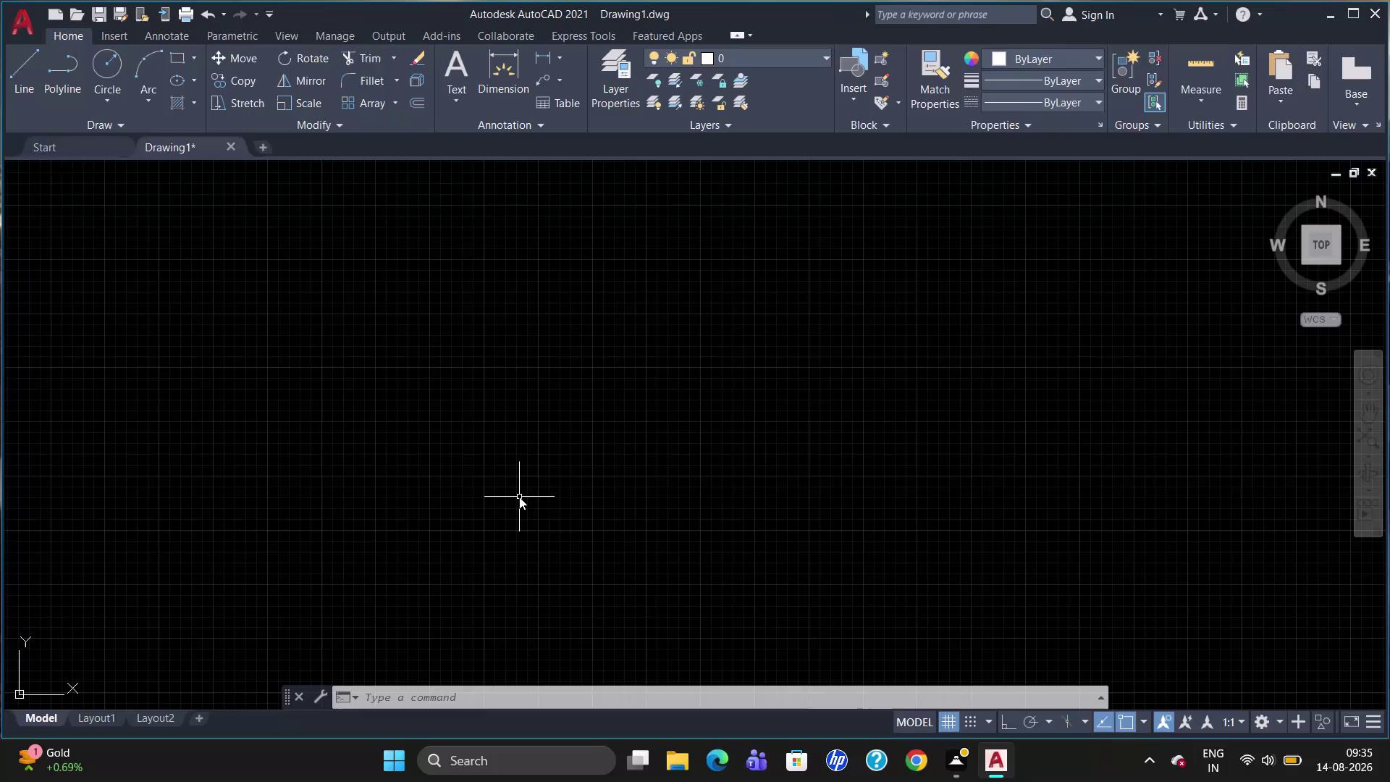
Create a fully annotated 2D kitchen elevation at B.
Modify ISO-25 to extend extension lines 0.5 beyond dimension lines and offset them 0.5.
key(Return)
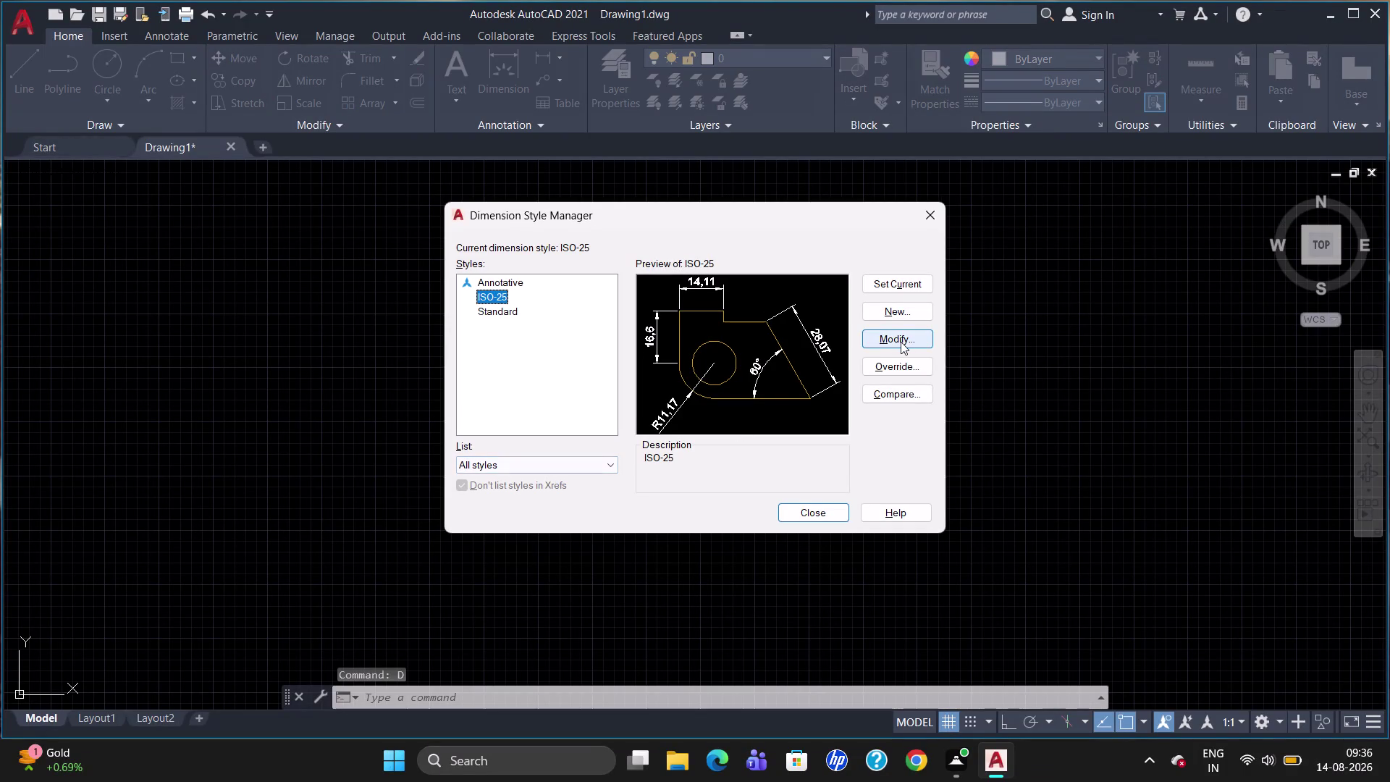
click(900, 341)
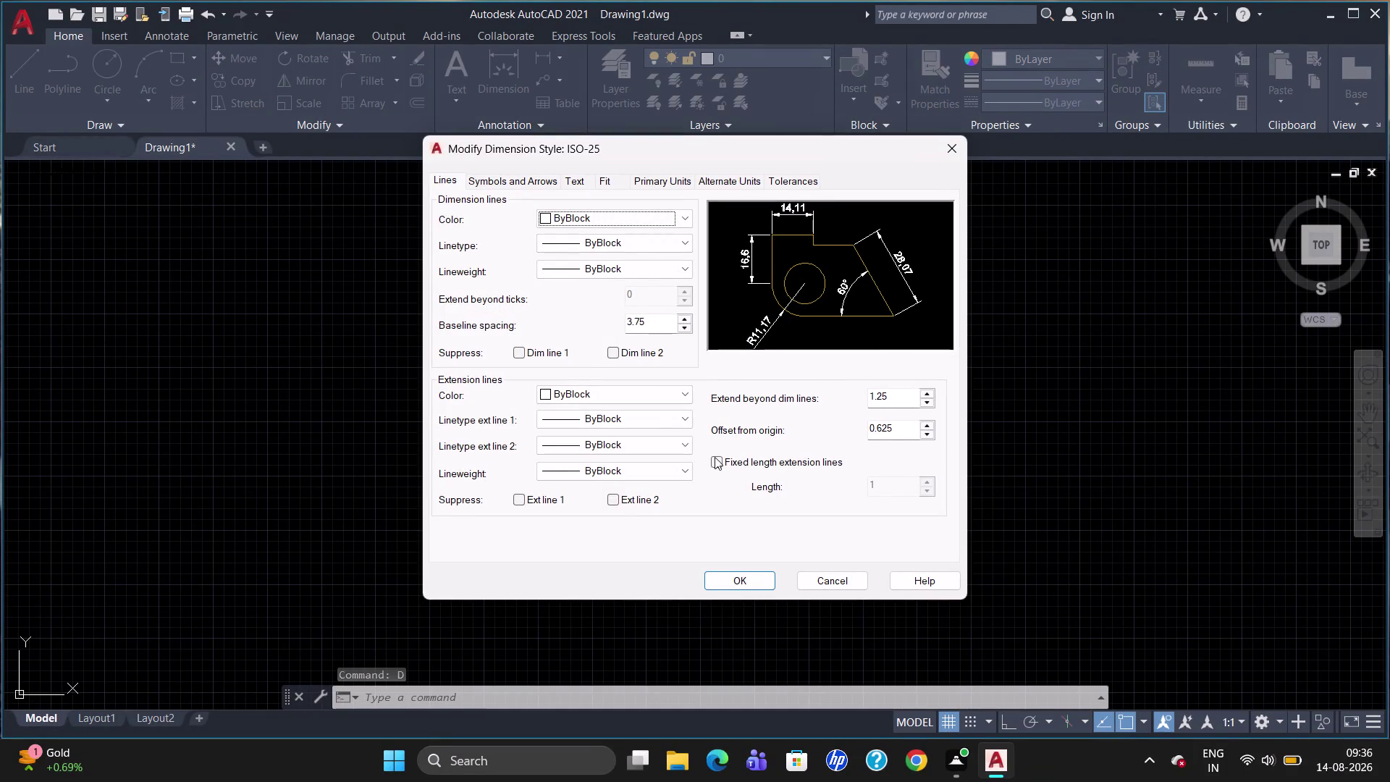
click(896, 393)
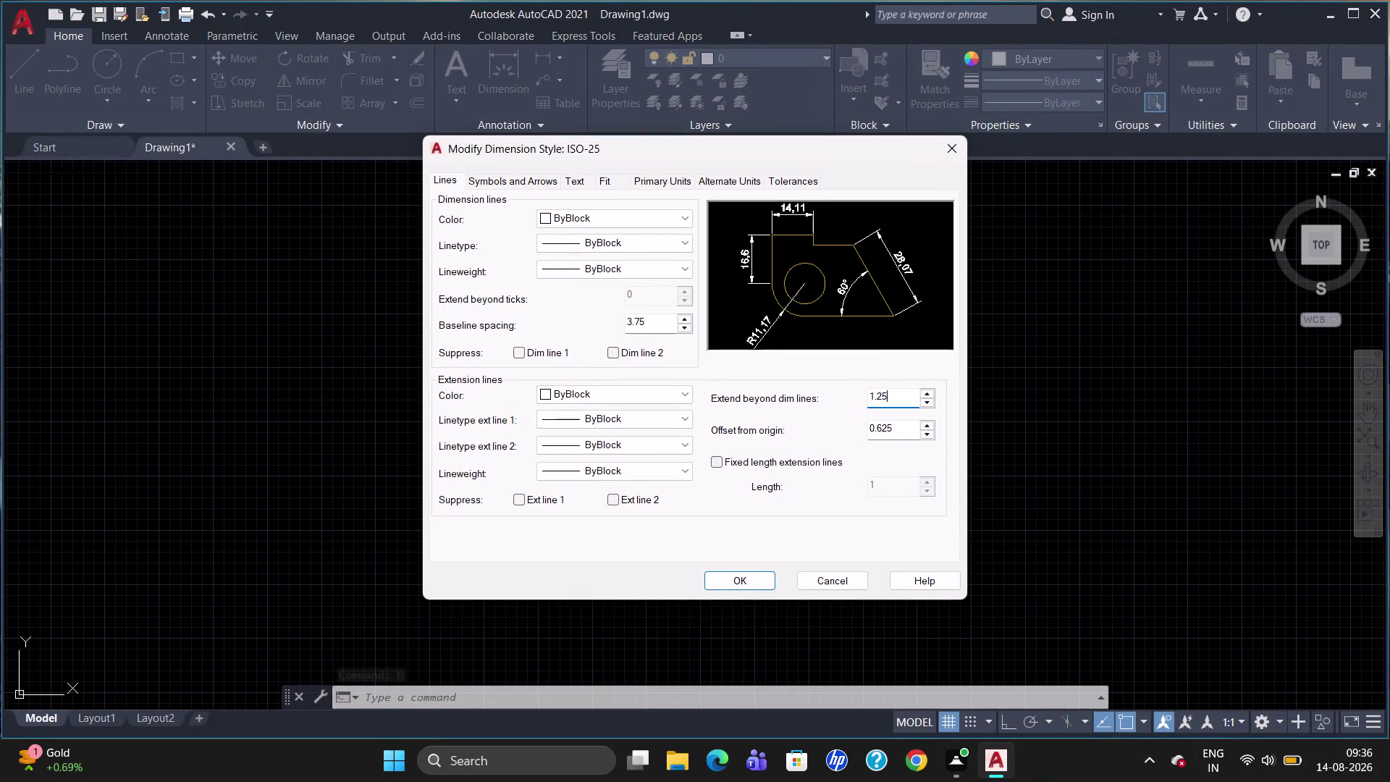
key(BackSpace)
key(BackSpace)
key(BackSpace)
text(0.)
text(5)
click(891, 430)
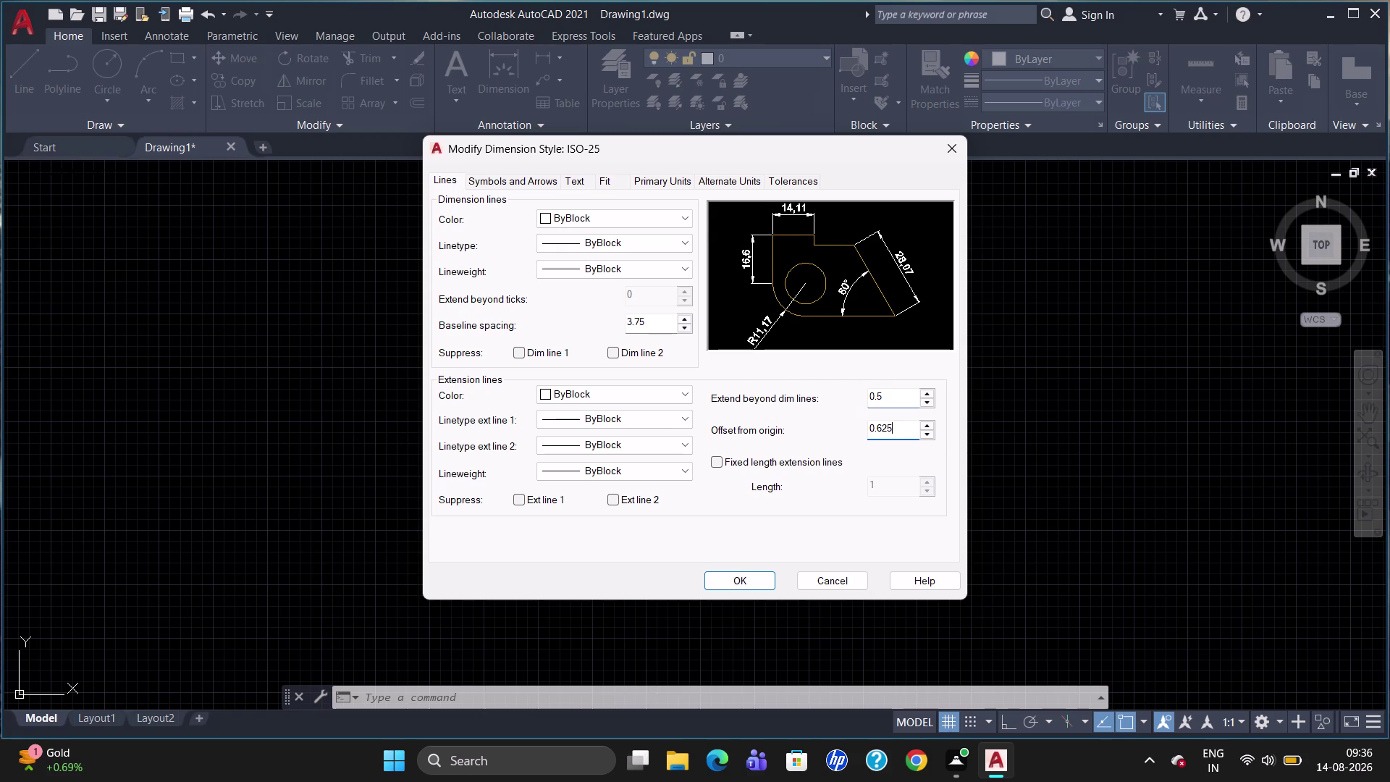
key(BackSpace)
key(BackSpace)
key(BackSpace)
text(0.)
text(5)
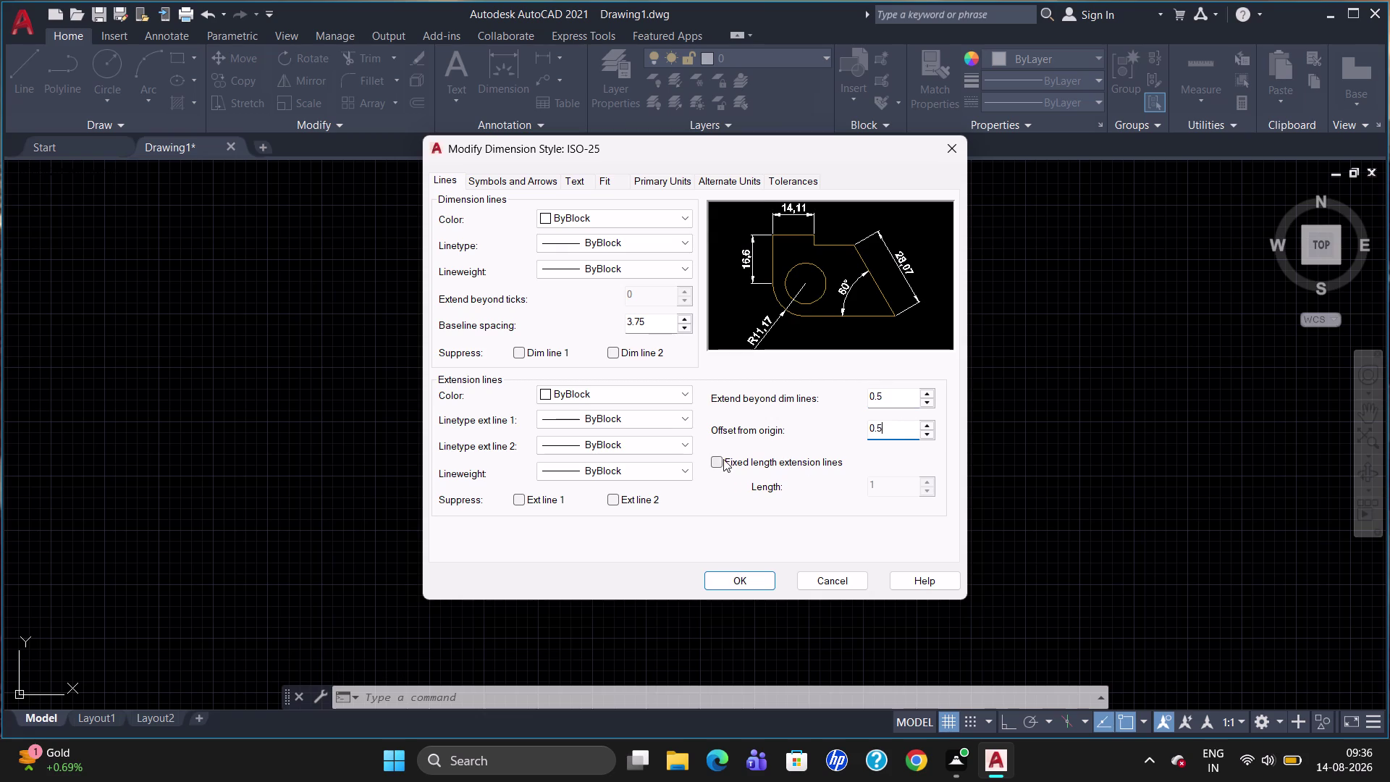
Set the ISO-25 arrow size to 40.
click(715, 464)
click(500, 190)
click(501, 176)
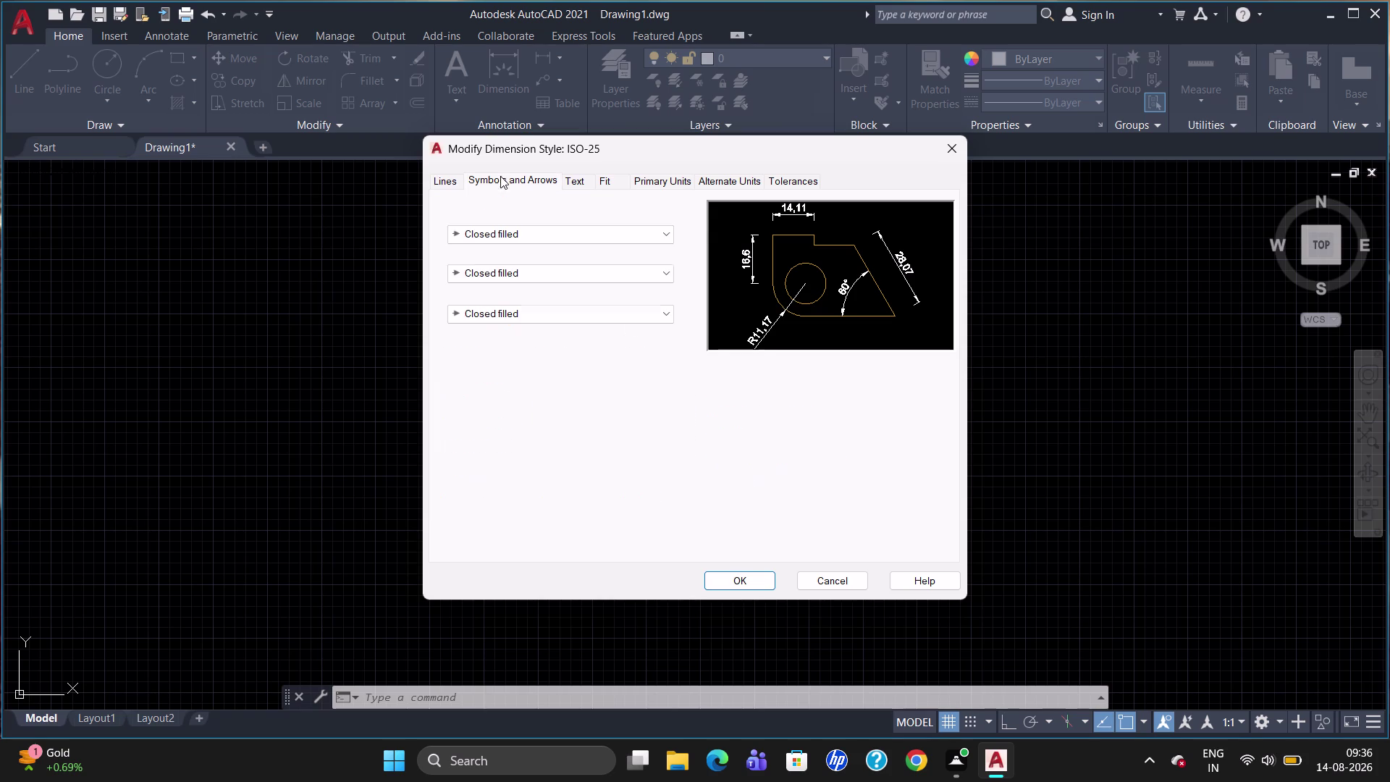
click(471, 360)
key(BackSpace)
key(BackSpace)
key(BackSpace)
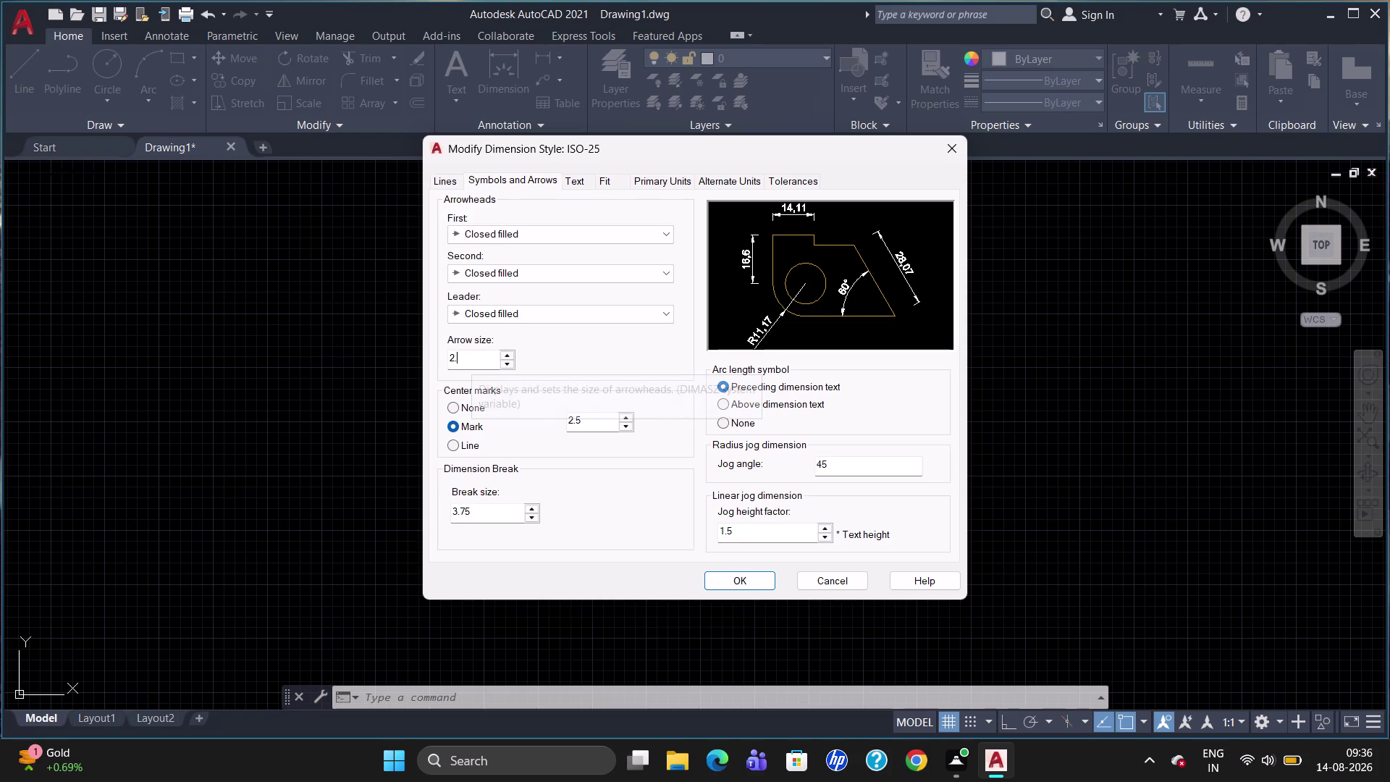
text(40)
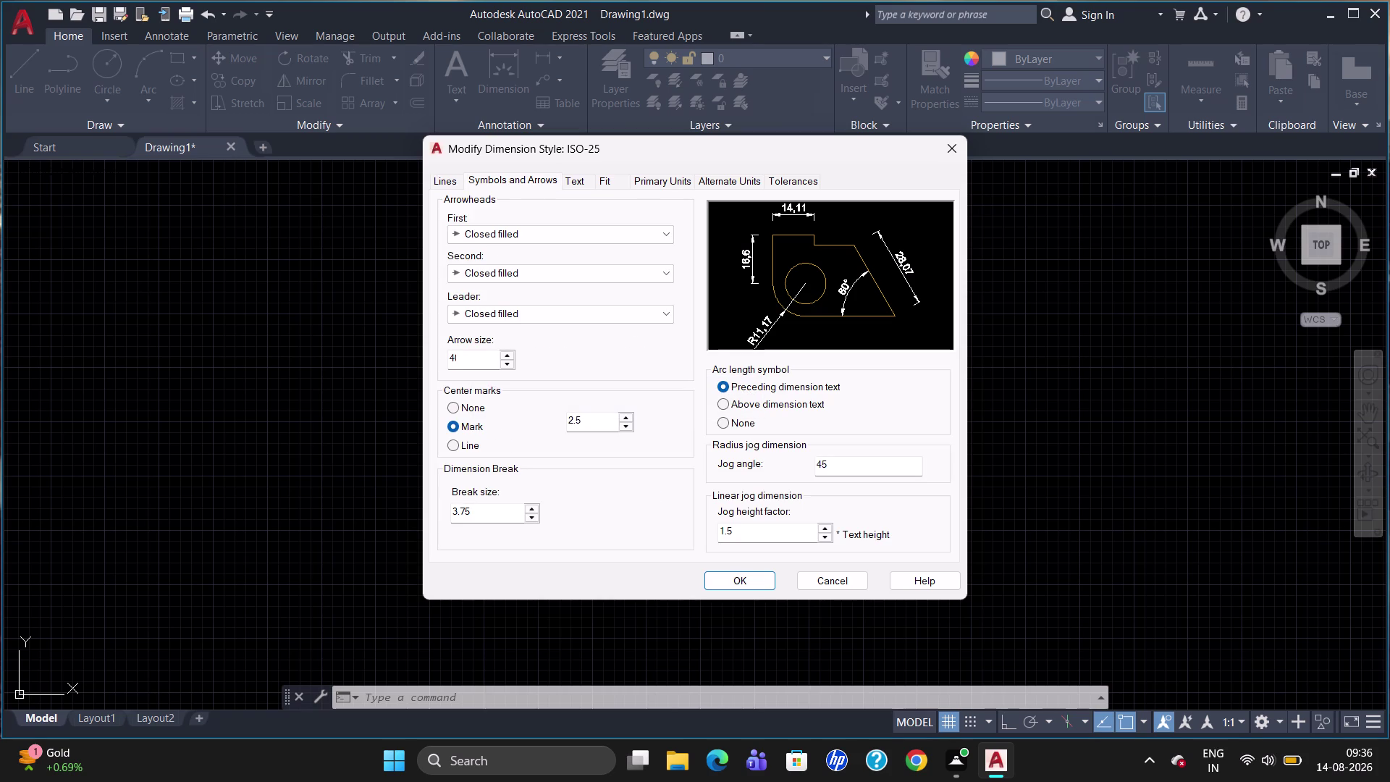
Set the text height to 40, confirm the changes, and make ISO-25 current.
click(581, 182)
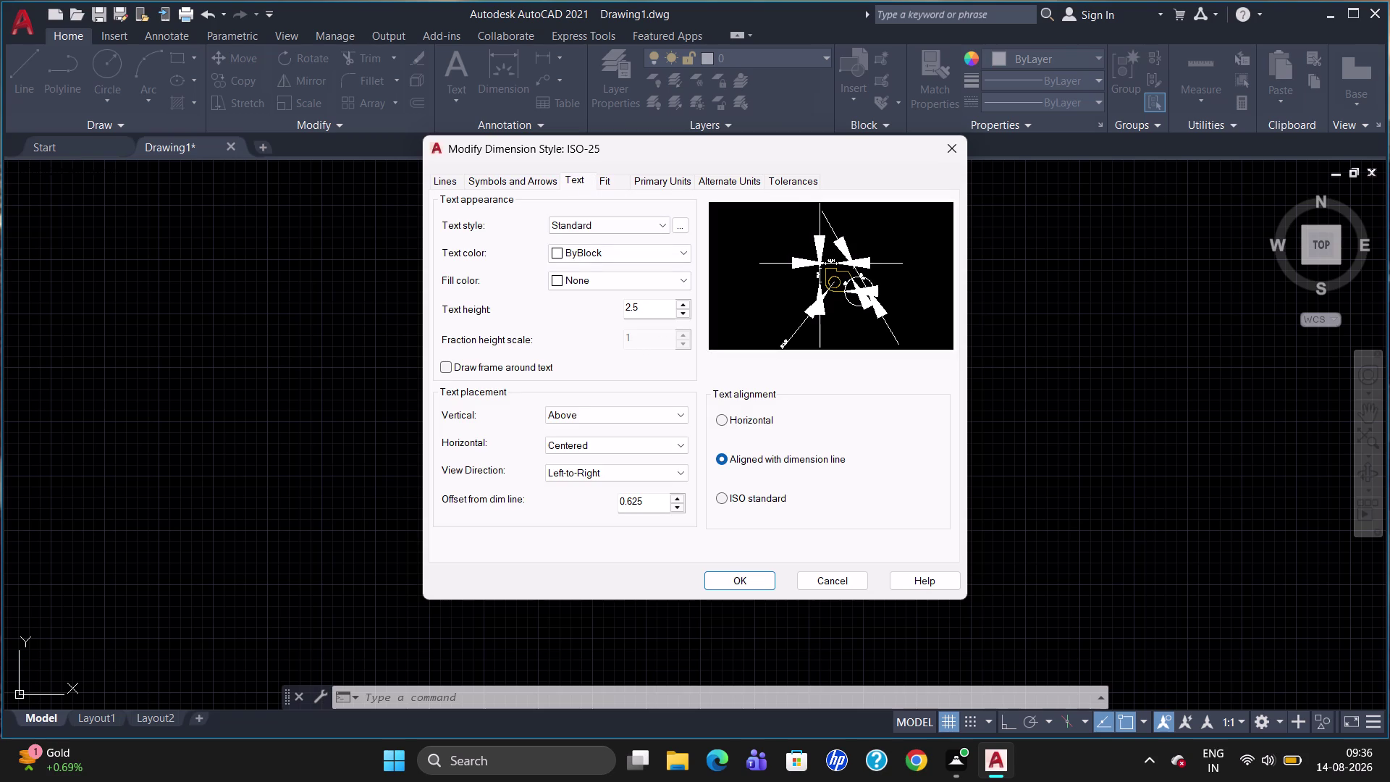
click(664, 307)
key(BackSpace)
key(BackSpace)
key(BackSpace)
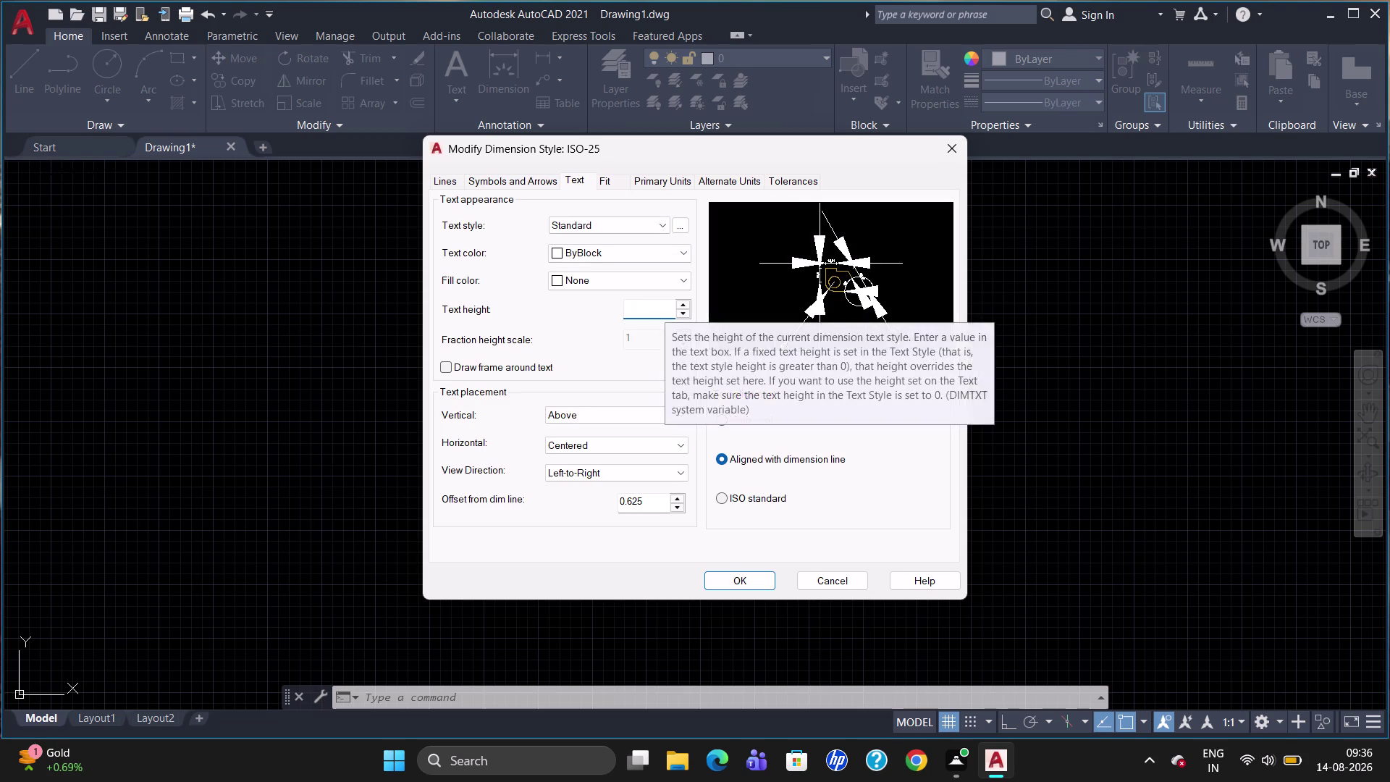
text(40)
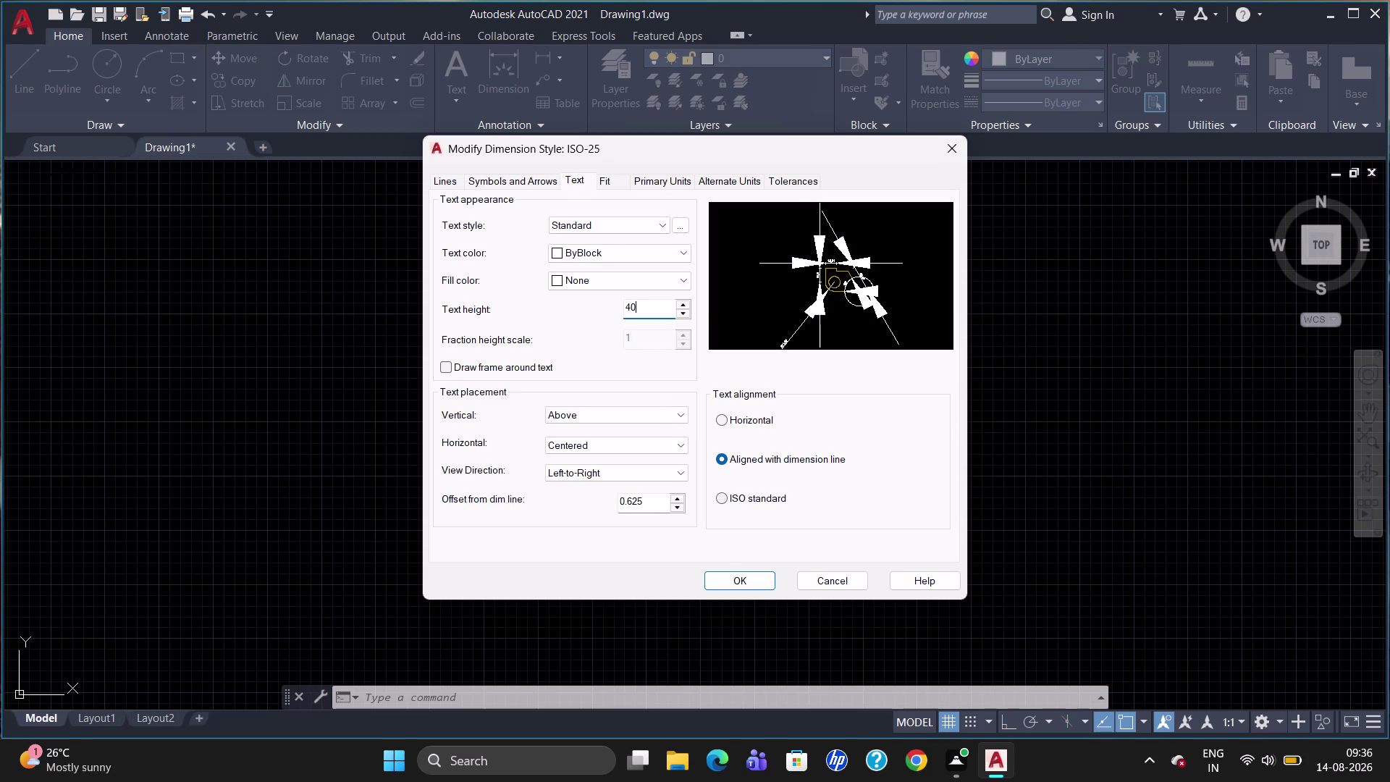
click(729, 580)
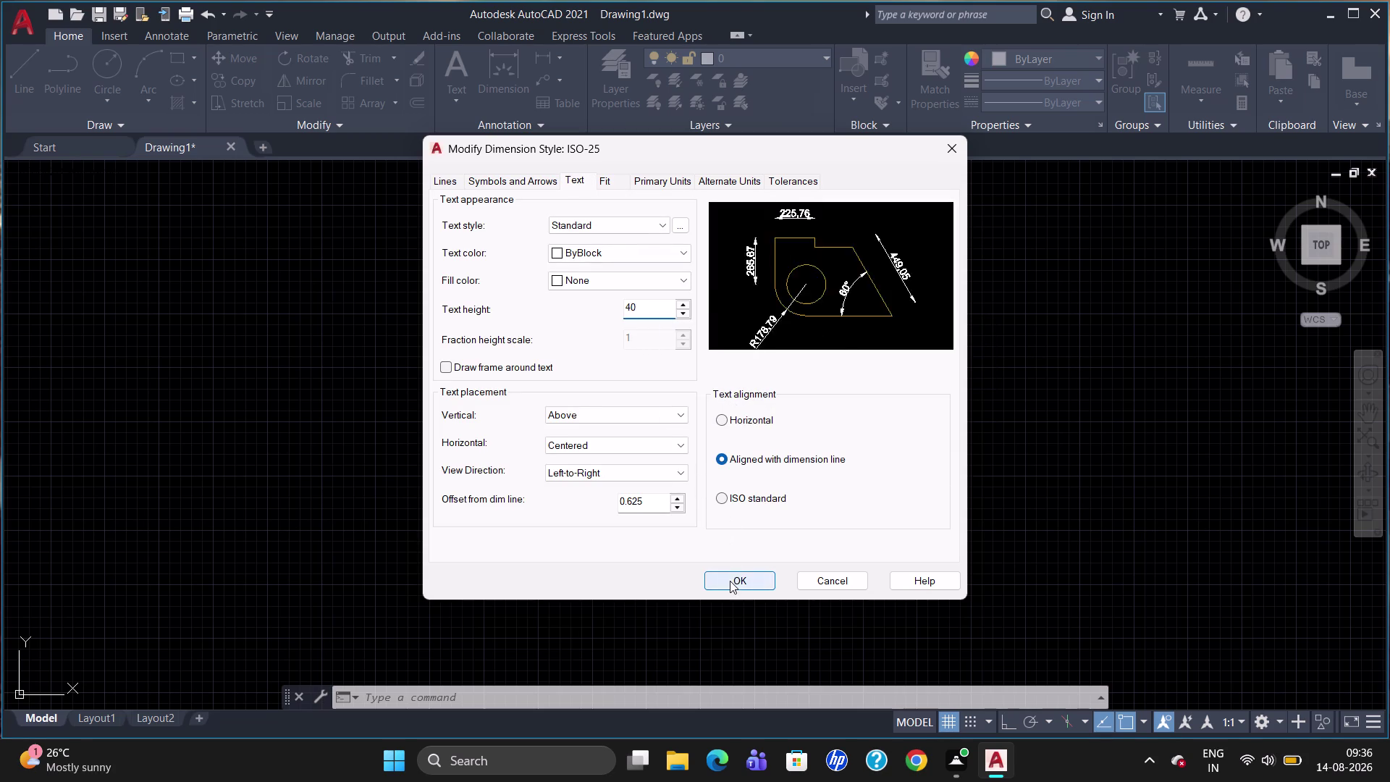
click(882, 288)
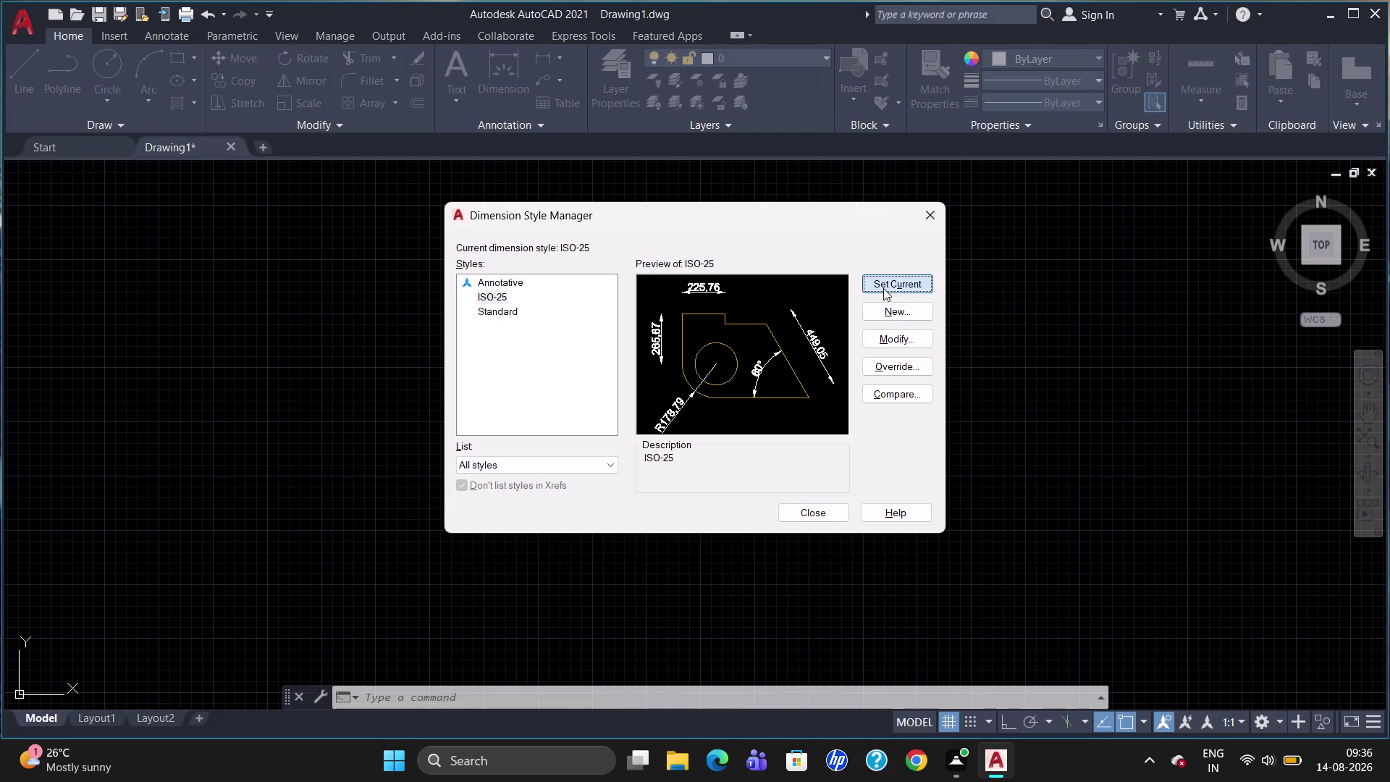
click(818, 514)
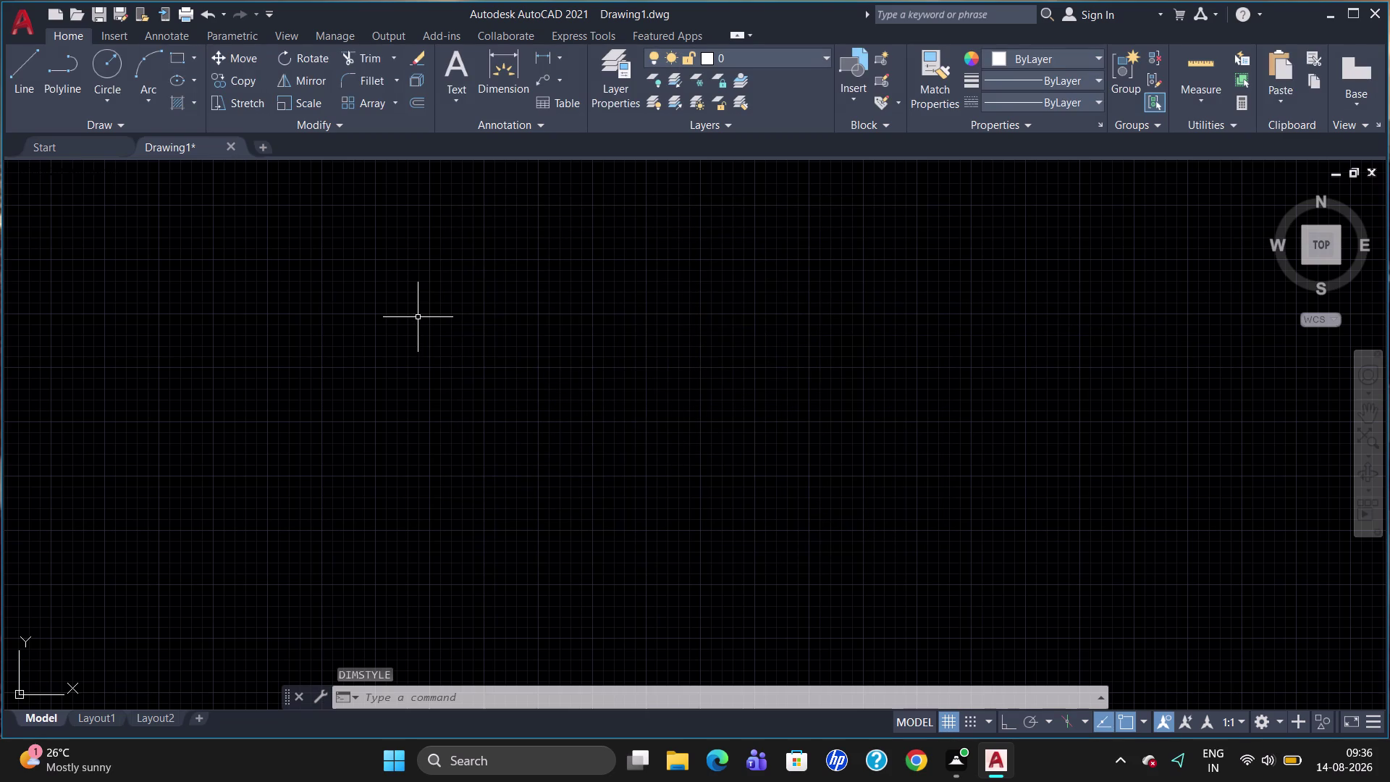
Start a line and draw the 3628 top edge and 2700 right side.
key(l)
key(Return)
click(381, 236)
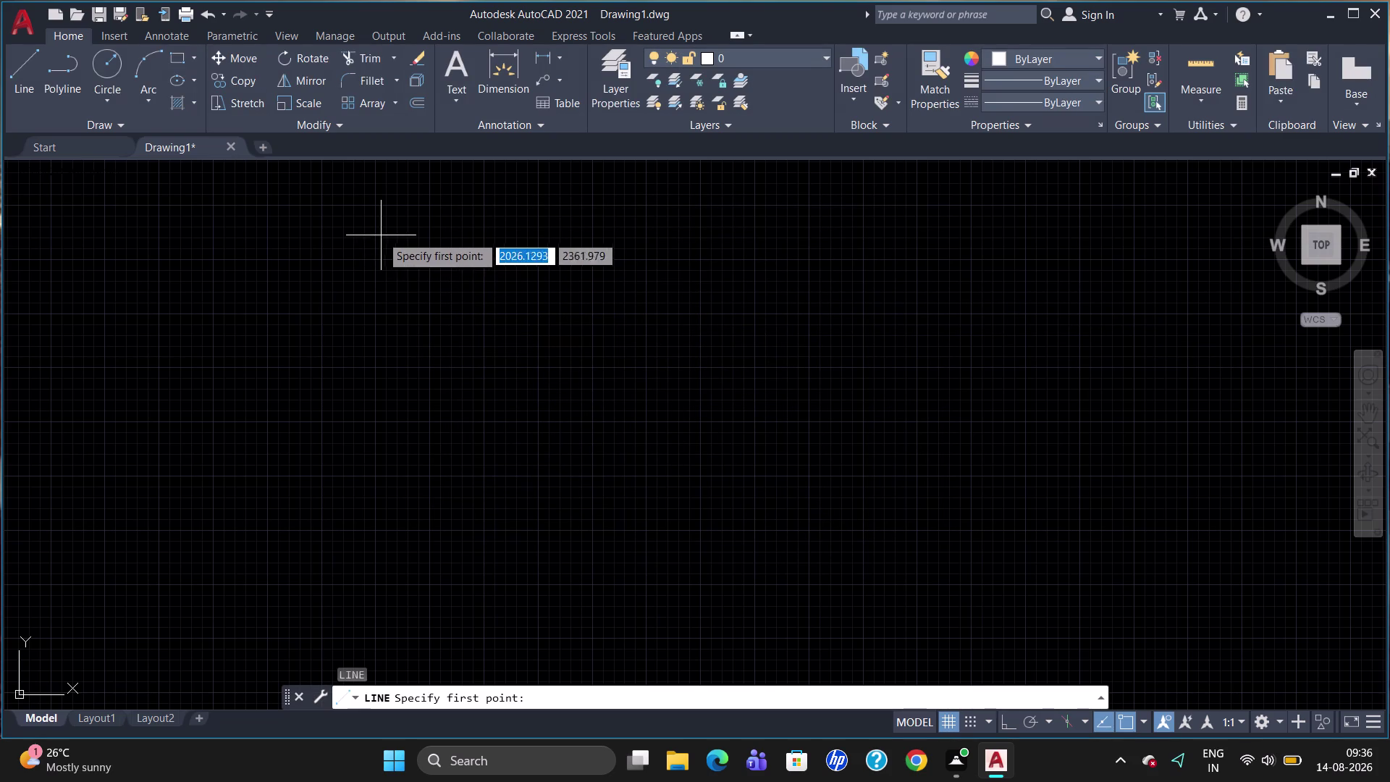
click(1011, 728)
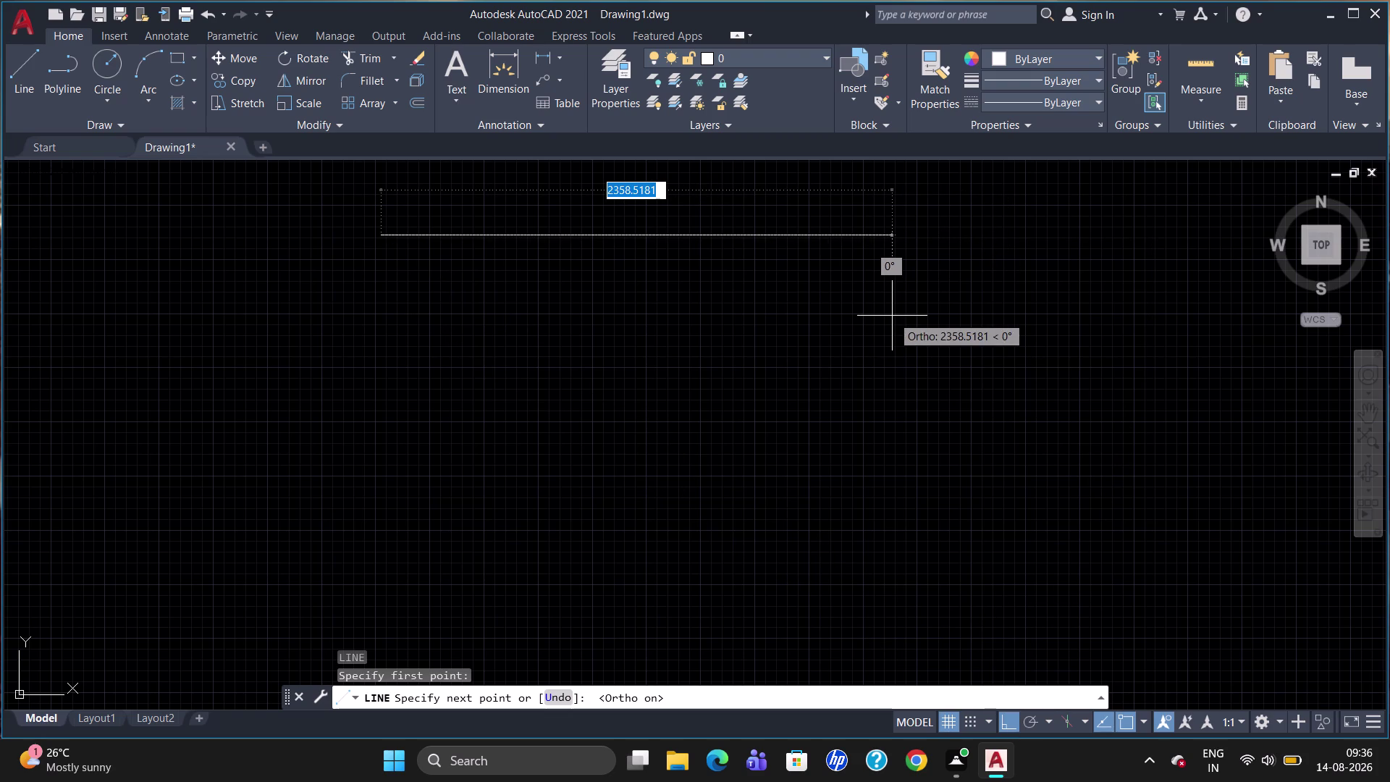
text(362)
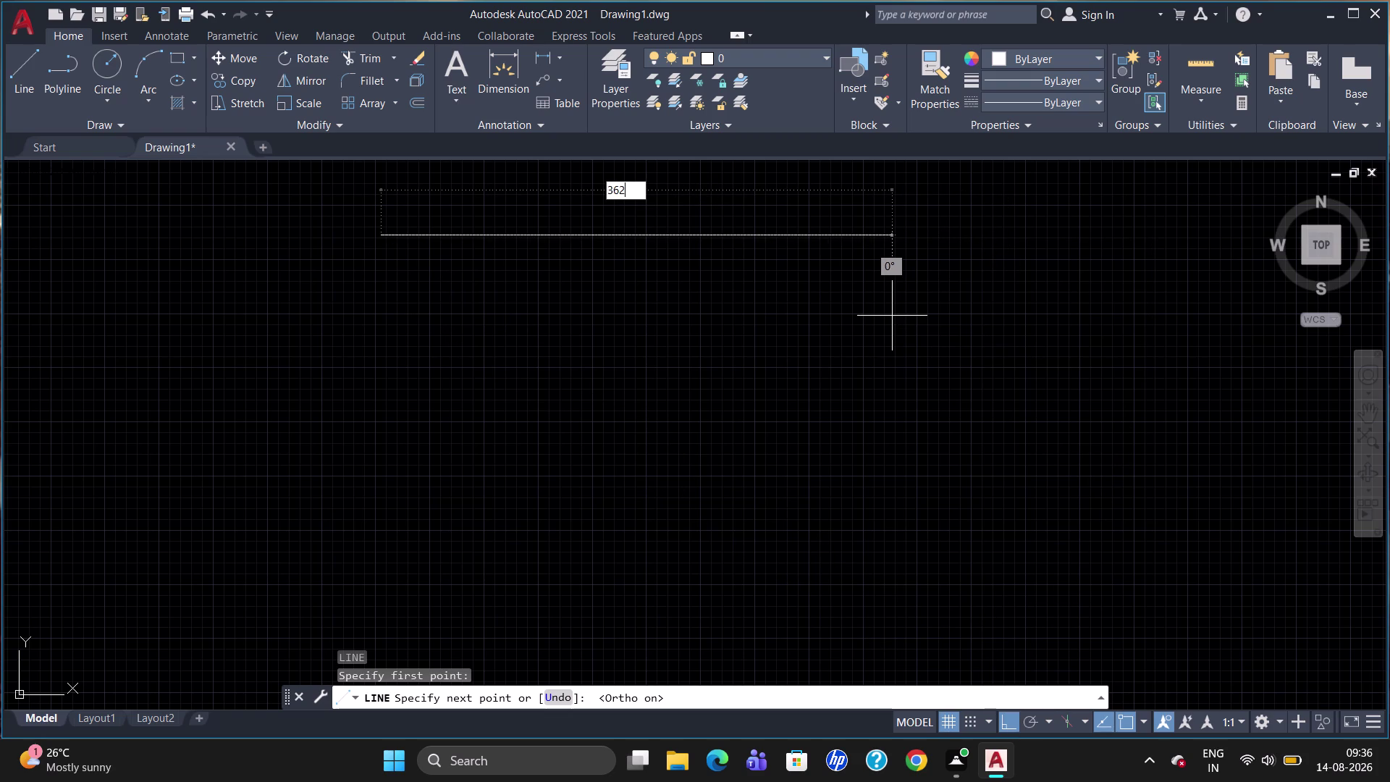
key(8)
key(Return)
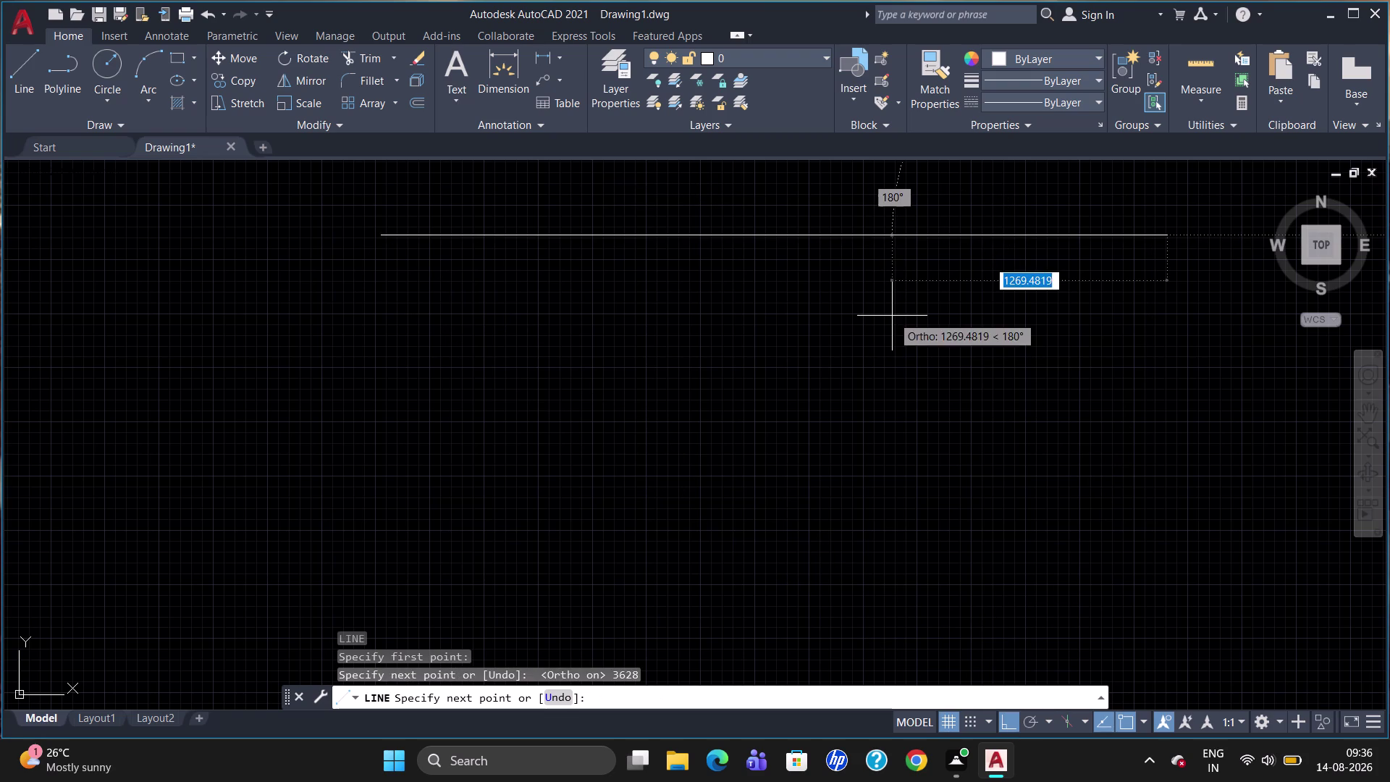
text(2)
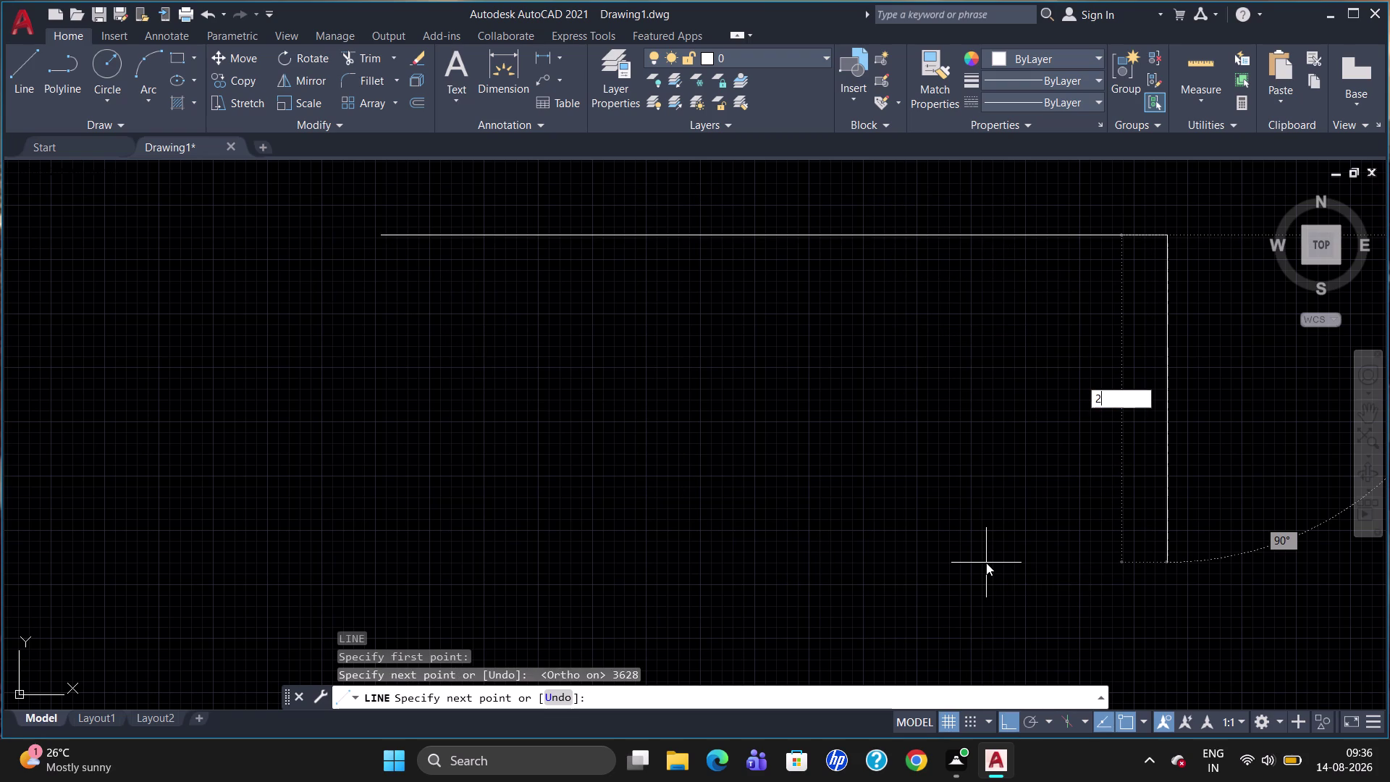
text(700)
key(Return)
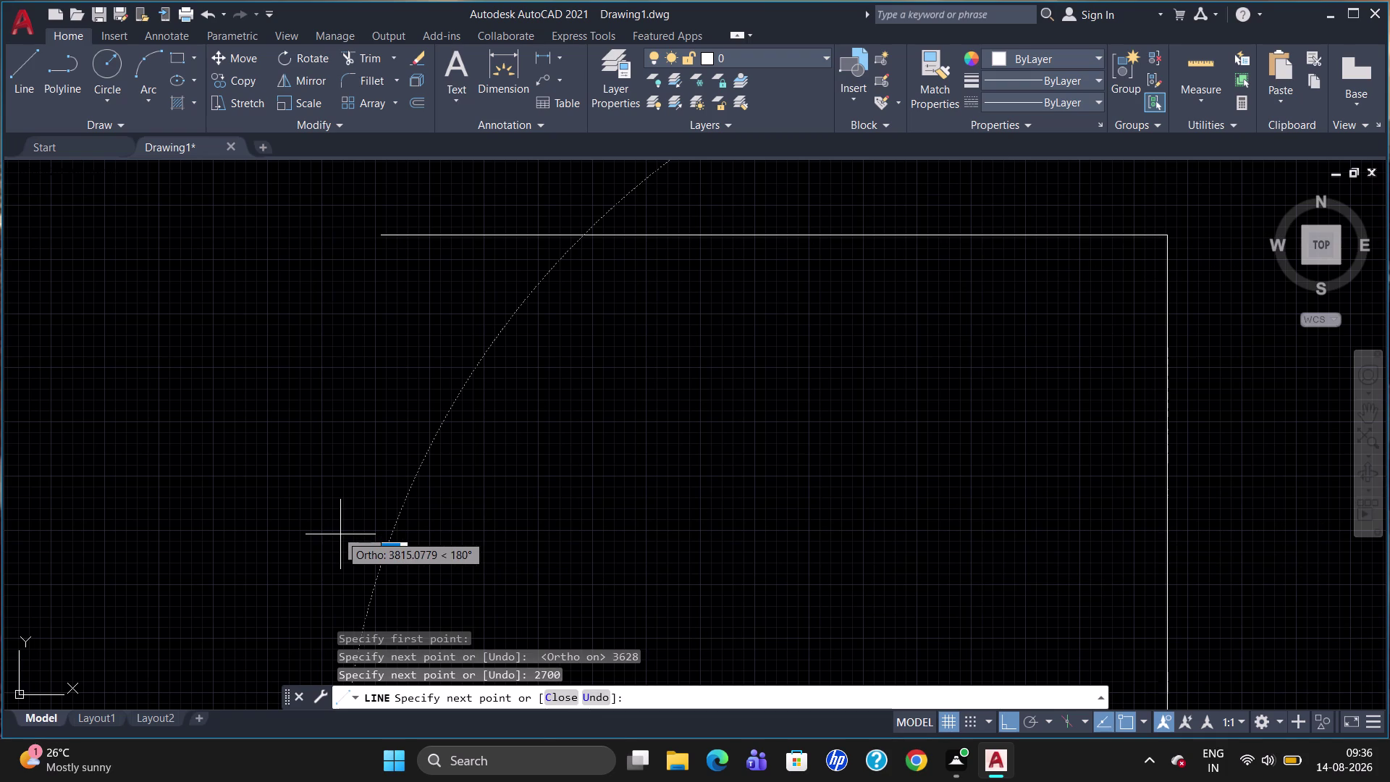
Draw the 3628 bottom edge and 2700 left side, closing the frame.
text(362)
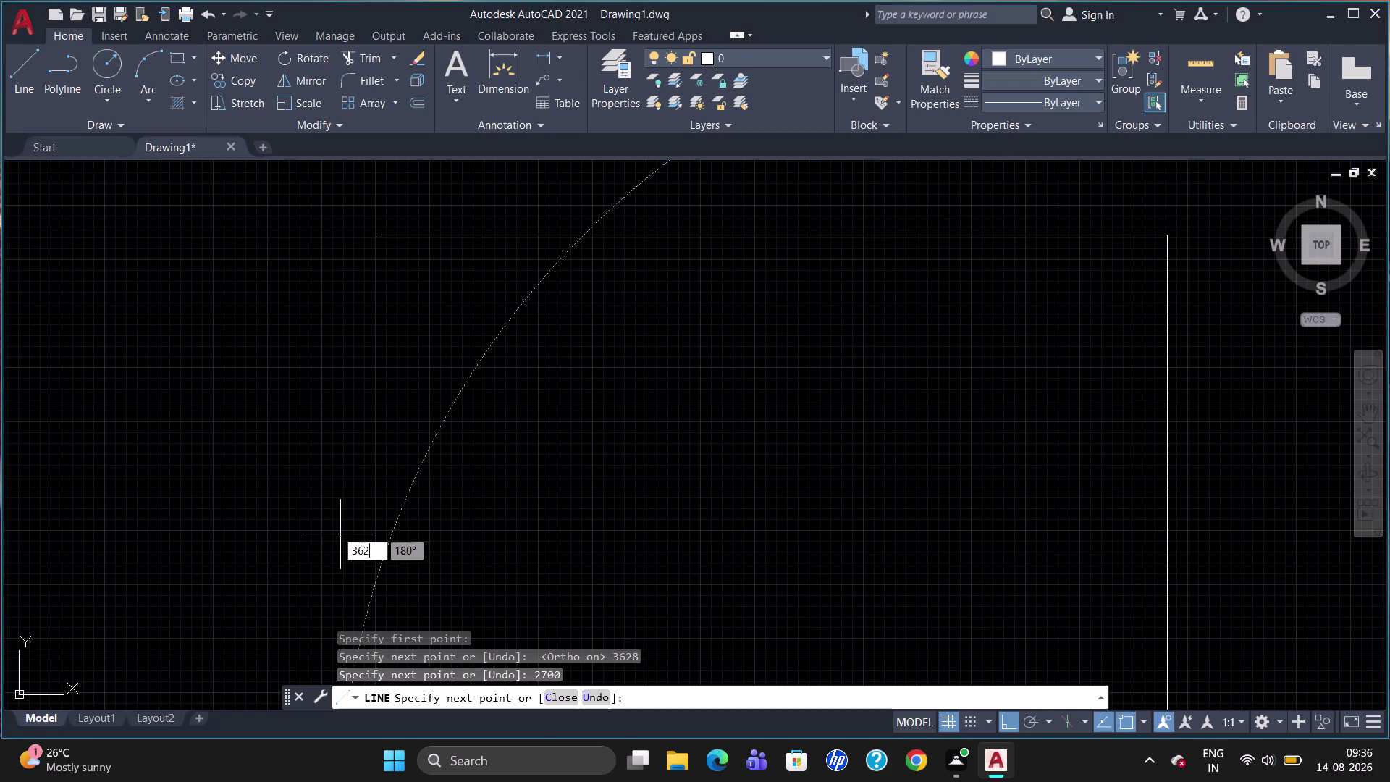
key(8)
key(Return)
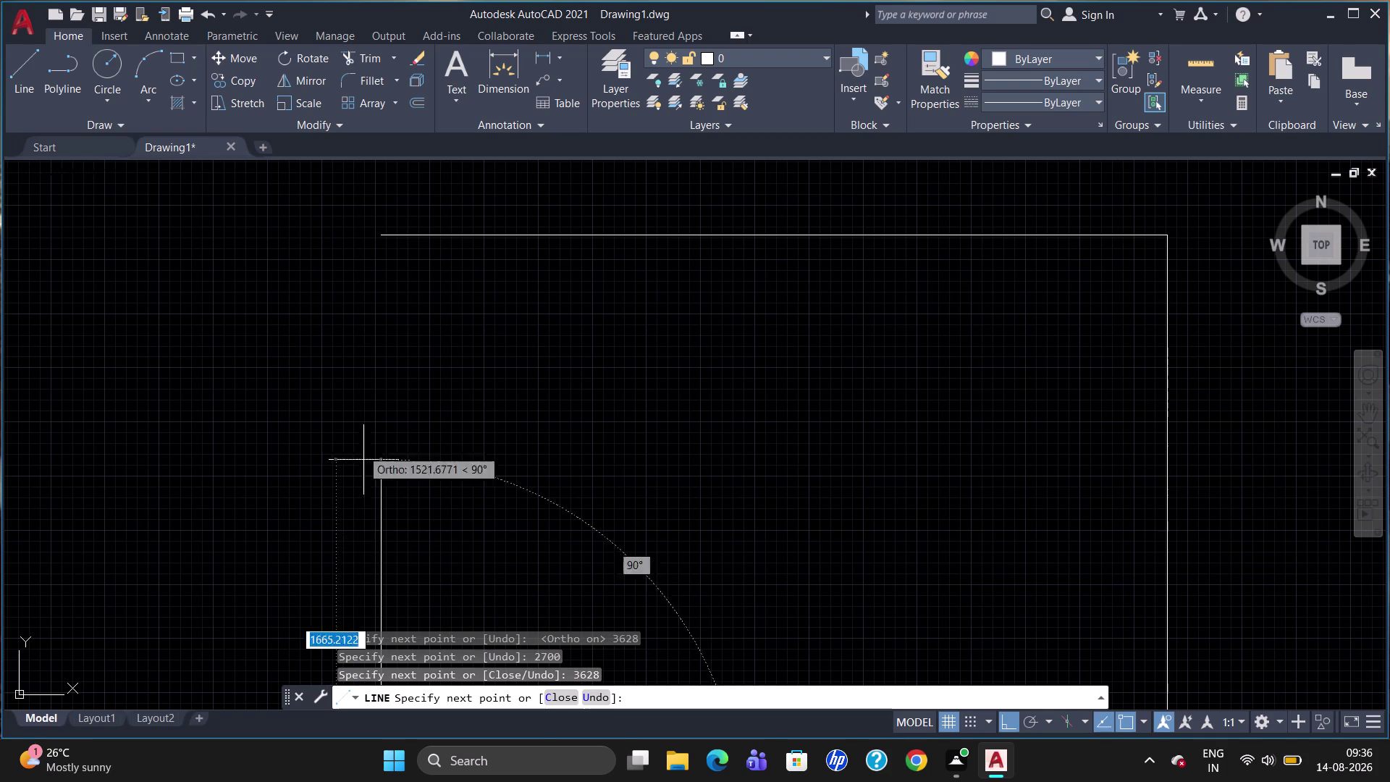
text(270)
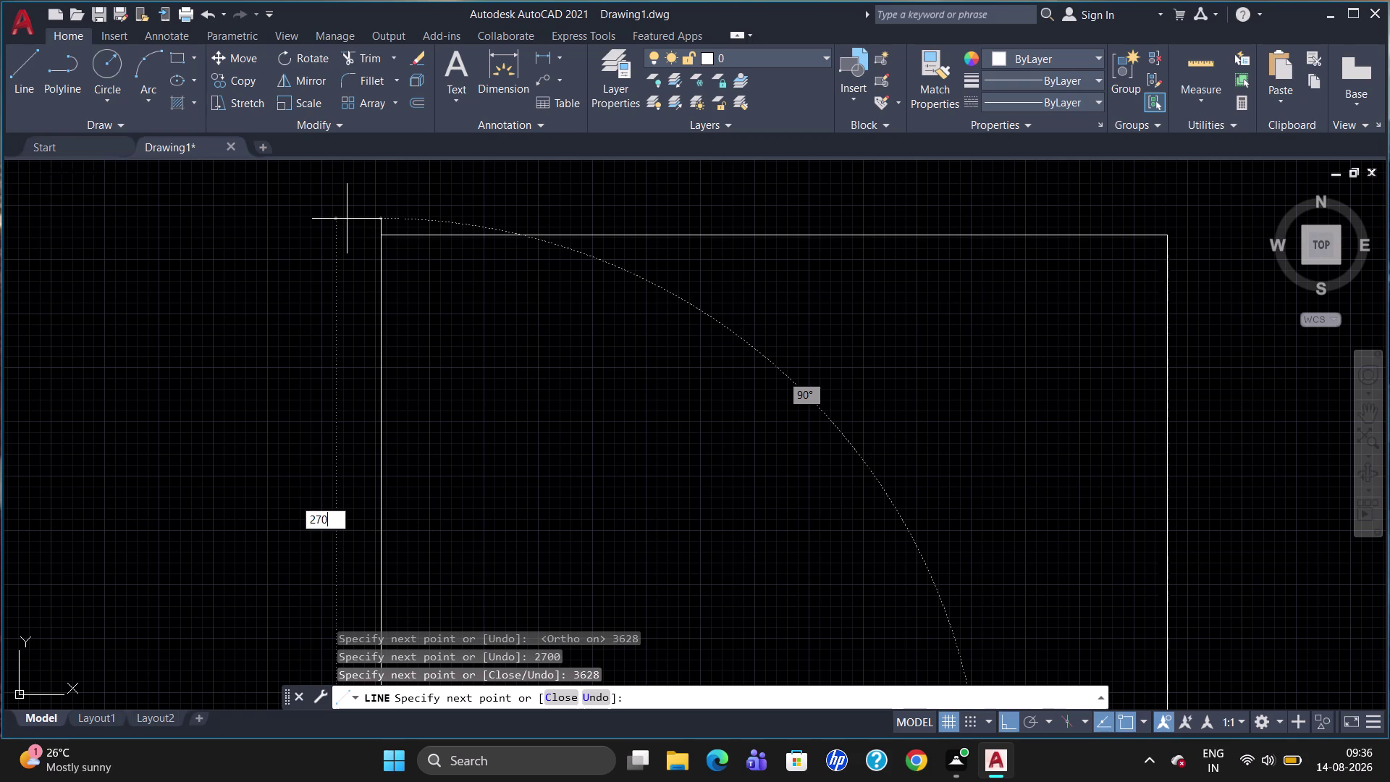
text(0)
key(Return)
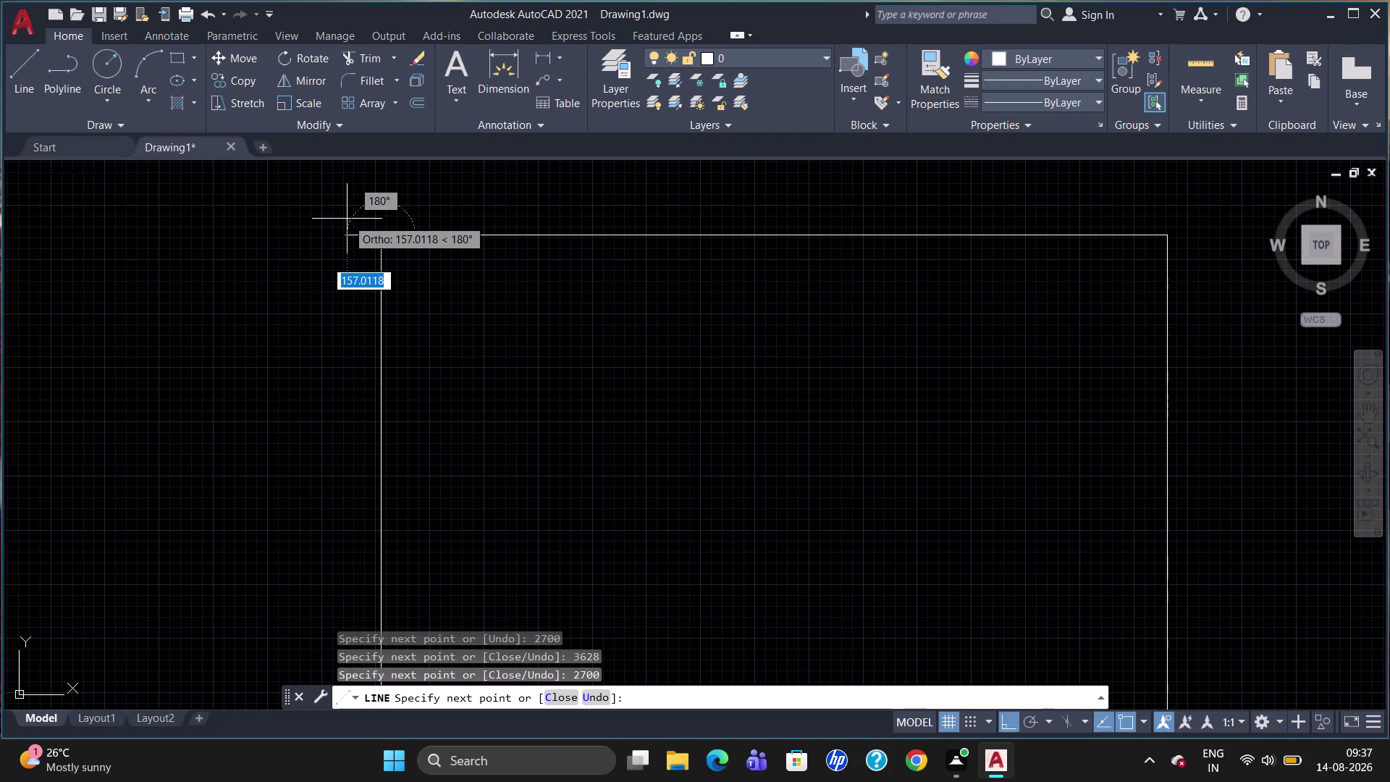
key(Escape)
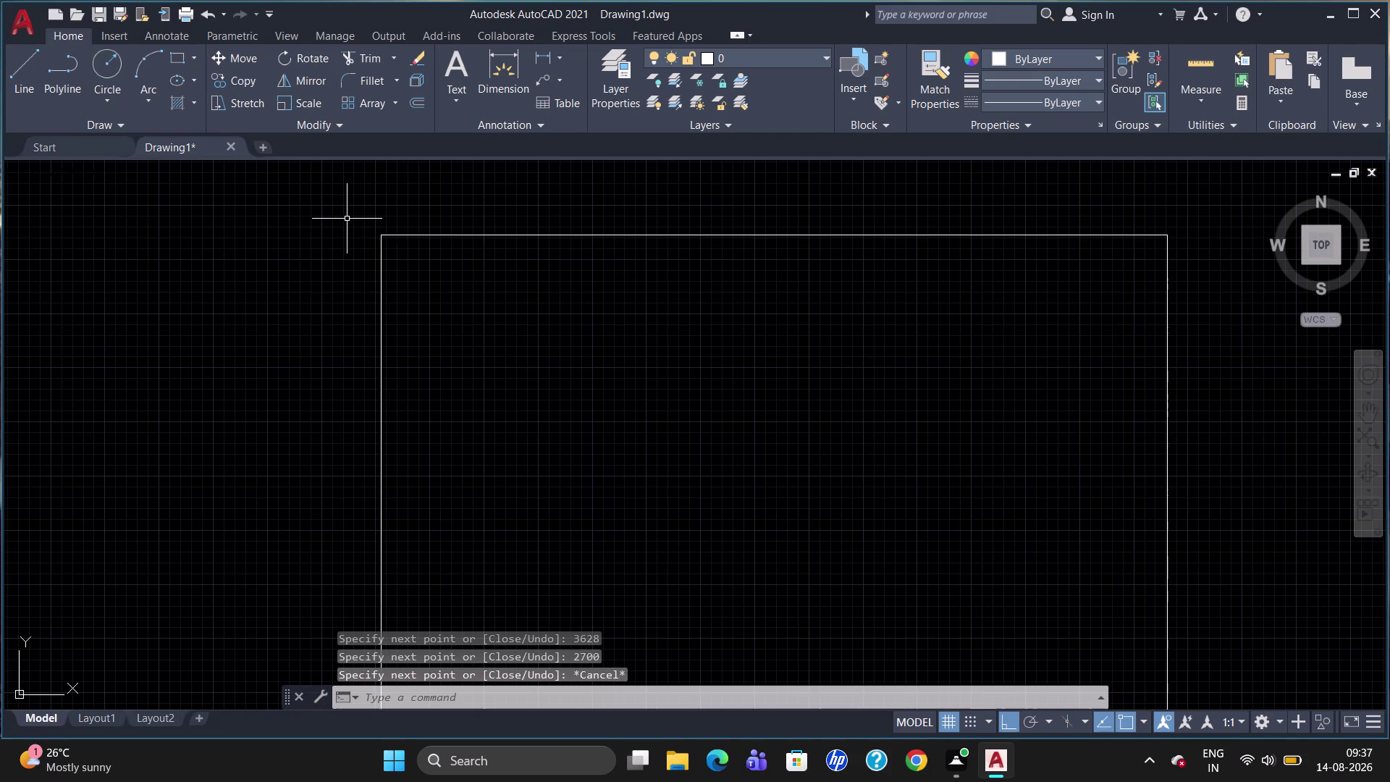
Zoom to fit the whole frame and switch the grid off.
scroll(down, 3)
scroll(up, 3)
scroll(down, 3)
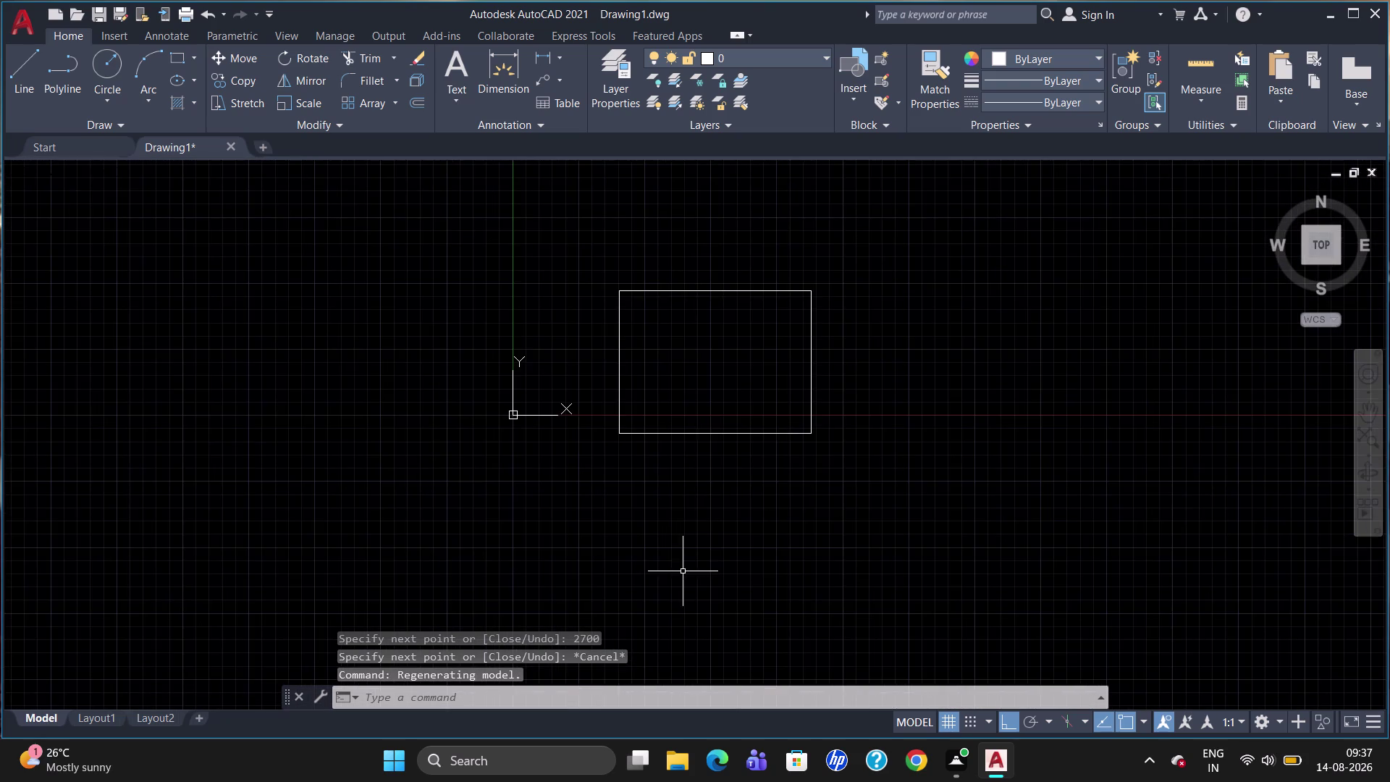
scroll(up, 3)
click(946, 723)
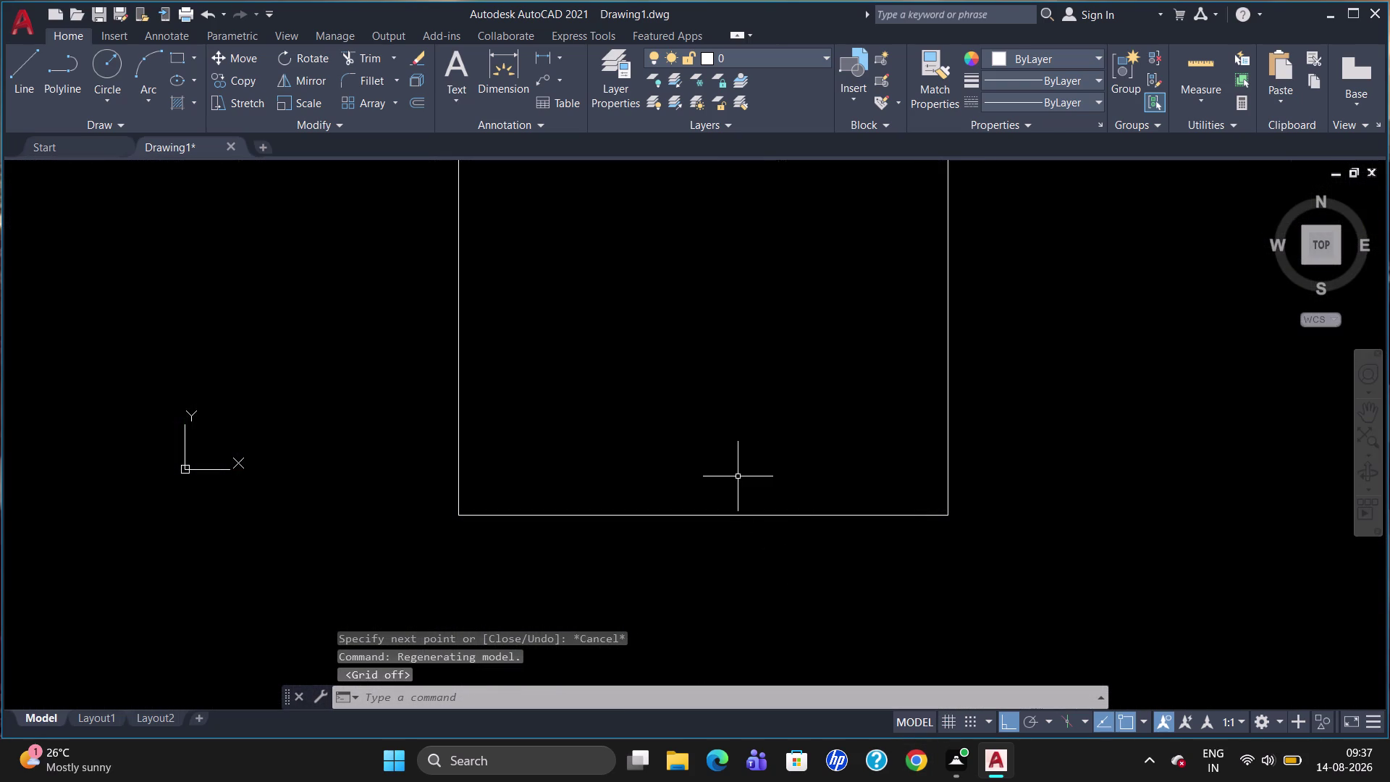
scroll(down, 3)
scroll(up, 3)
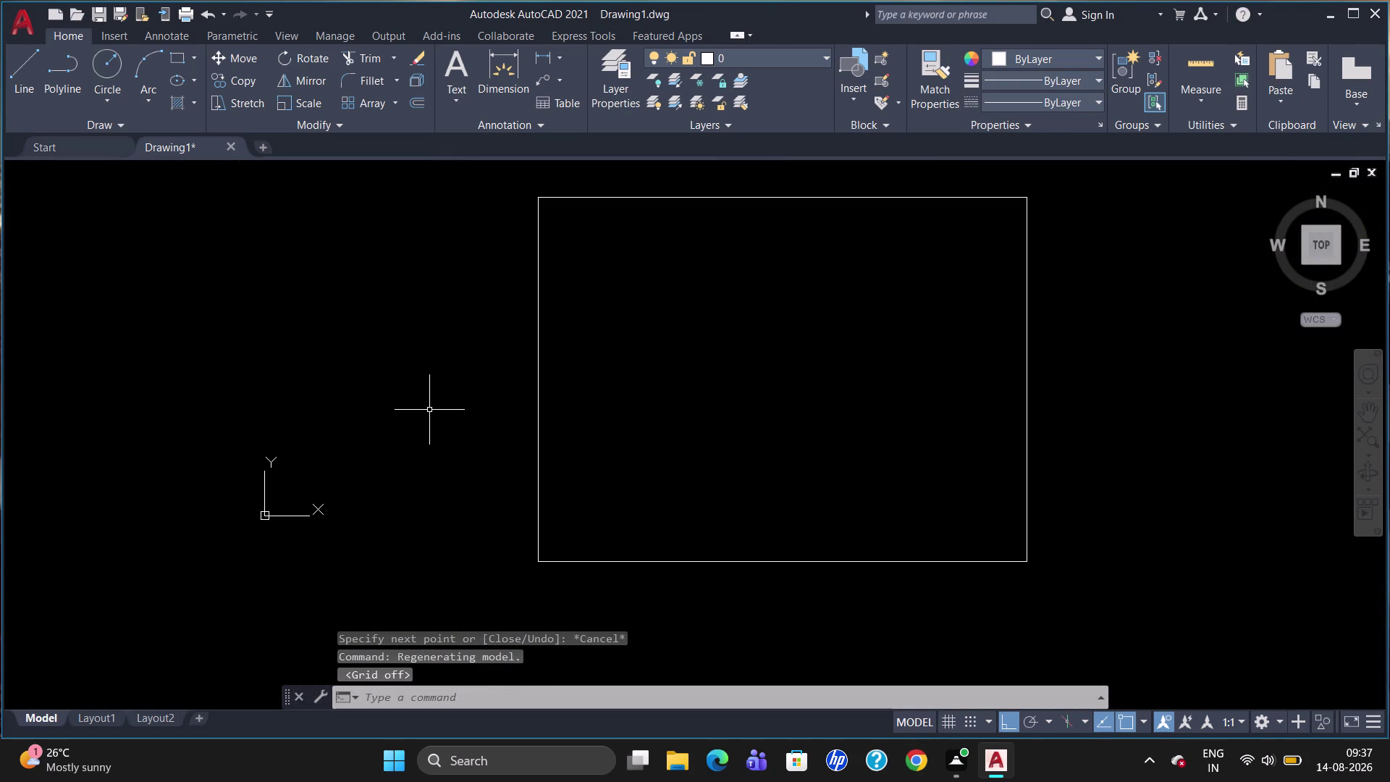
key(o)
key(Return)
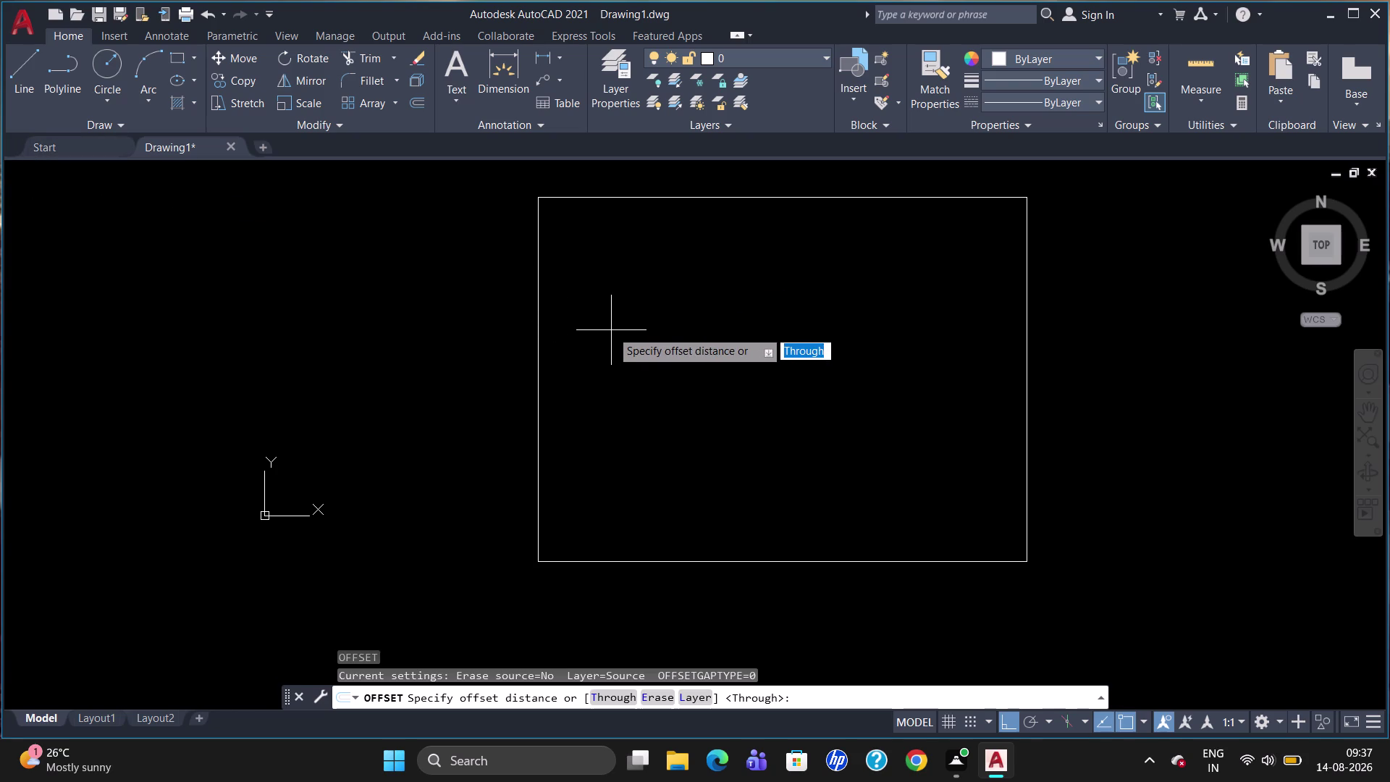
Offset the top edge 229 downward and the left edge 273 inward.
text(22)
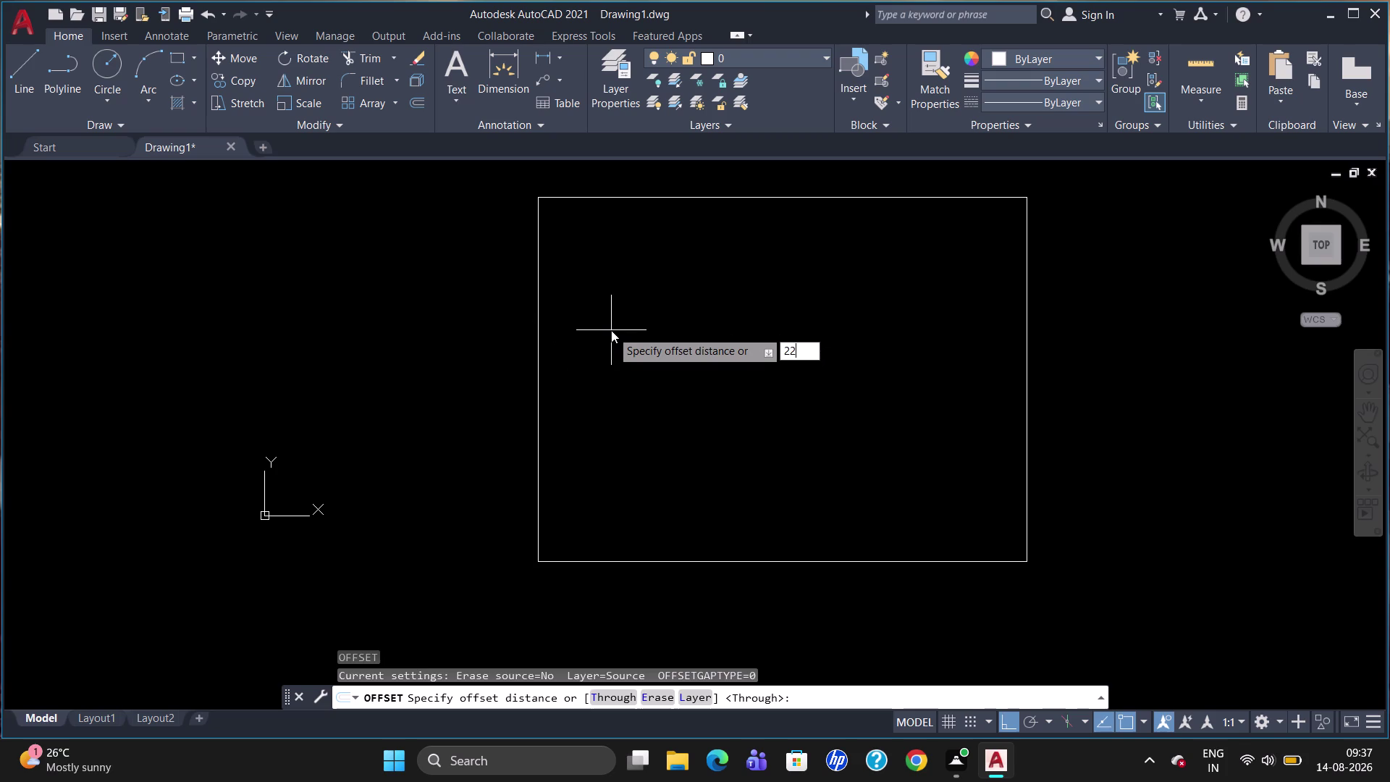
key(9)
key(Return)
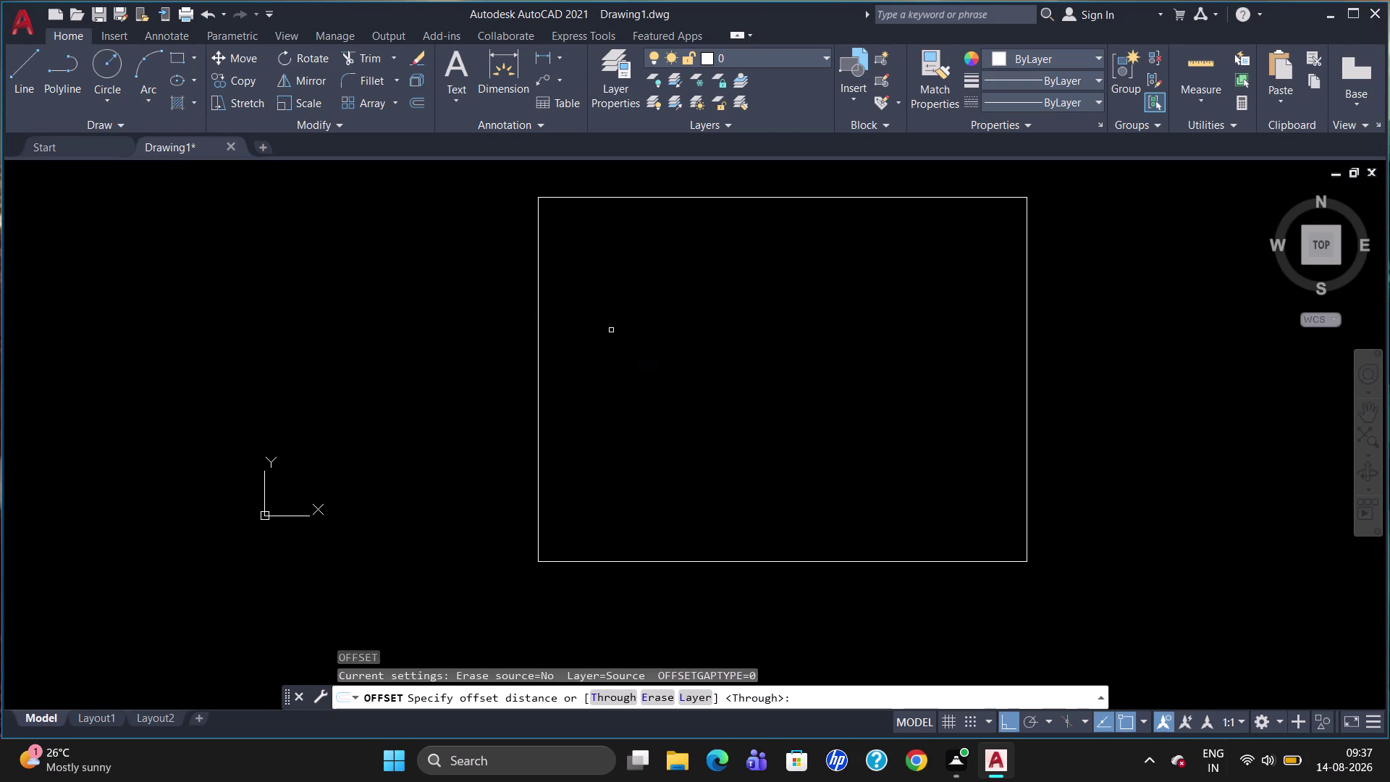
click(651, 199)
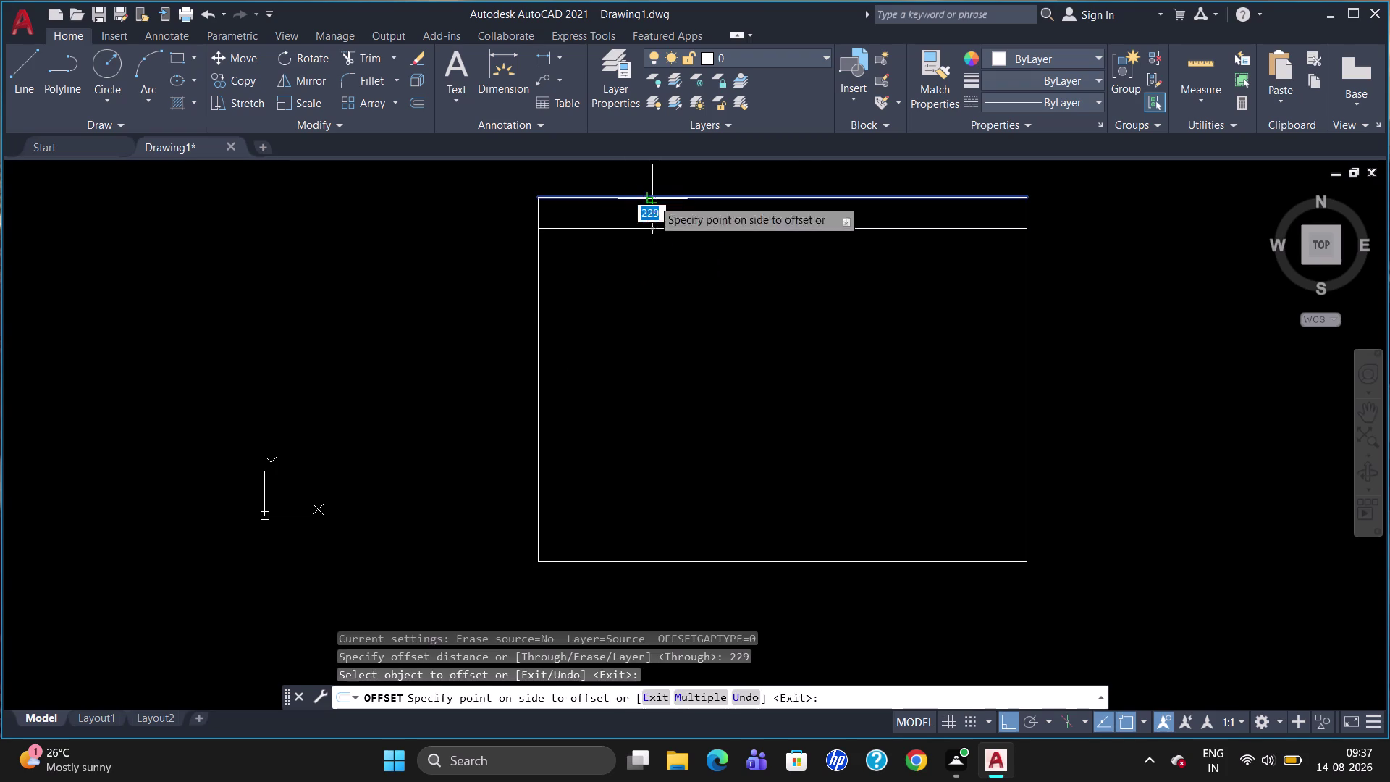
click(671, 274)
click(538, 322)
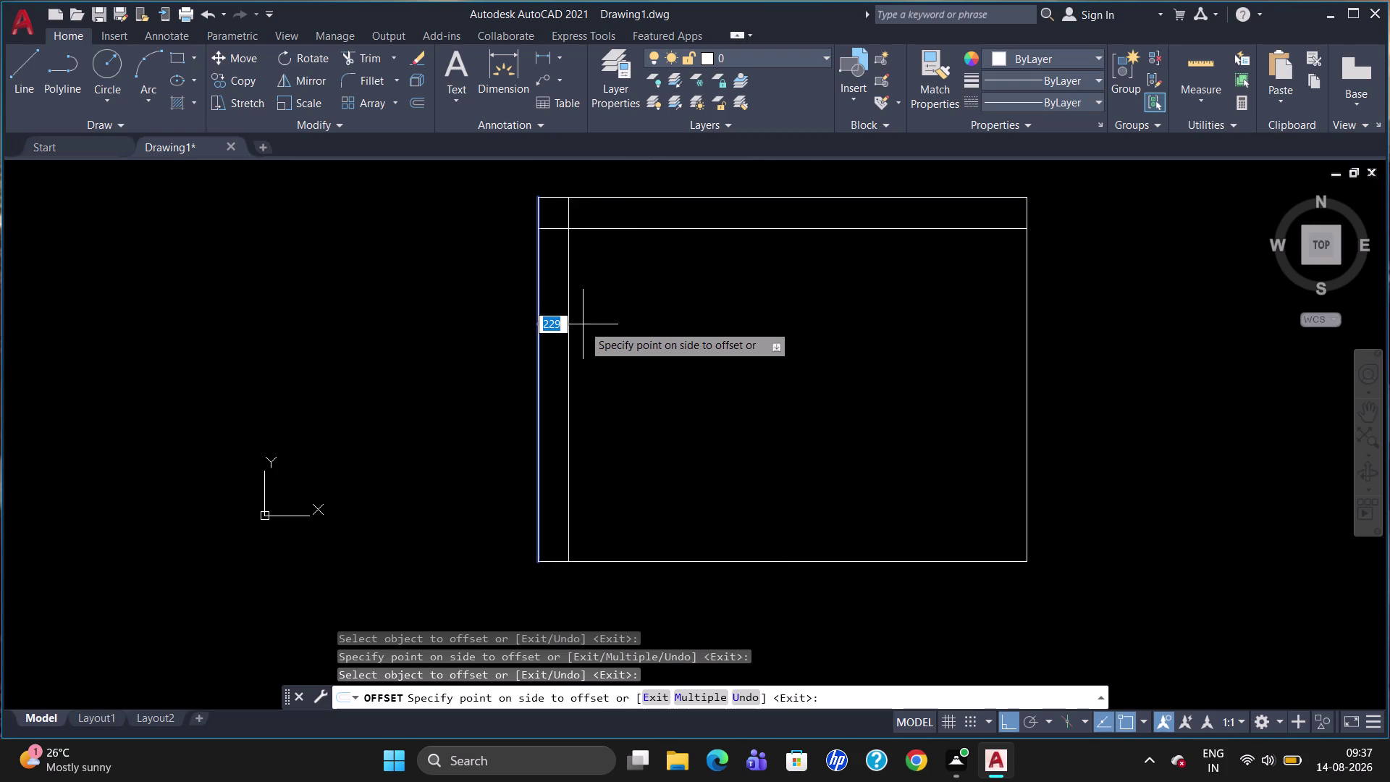
key(2)
text(7)
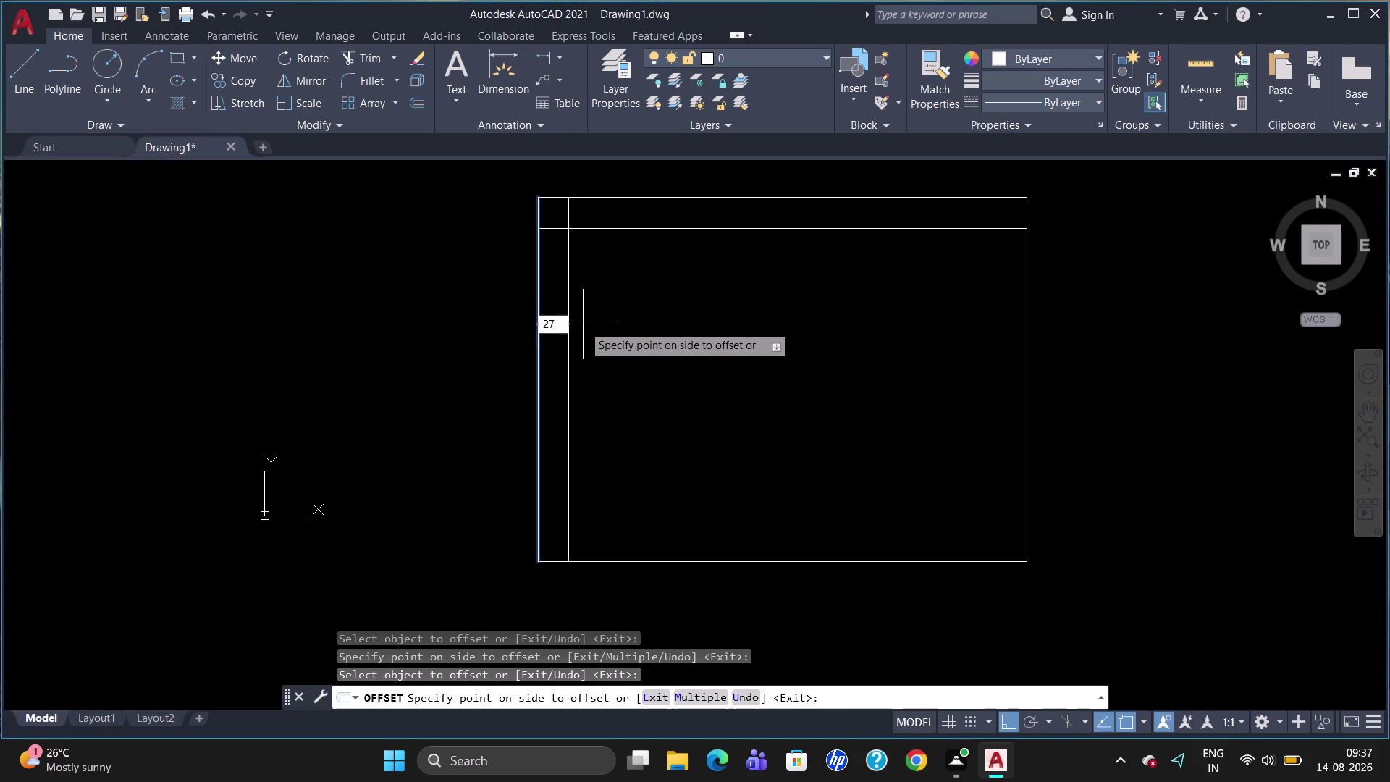
text(3)
key(Return)
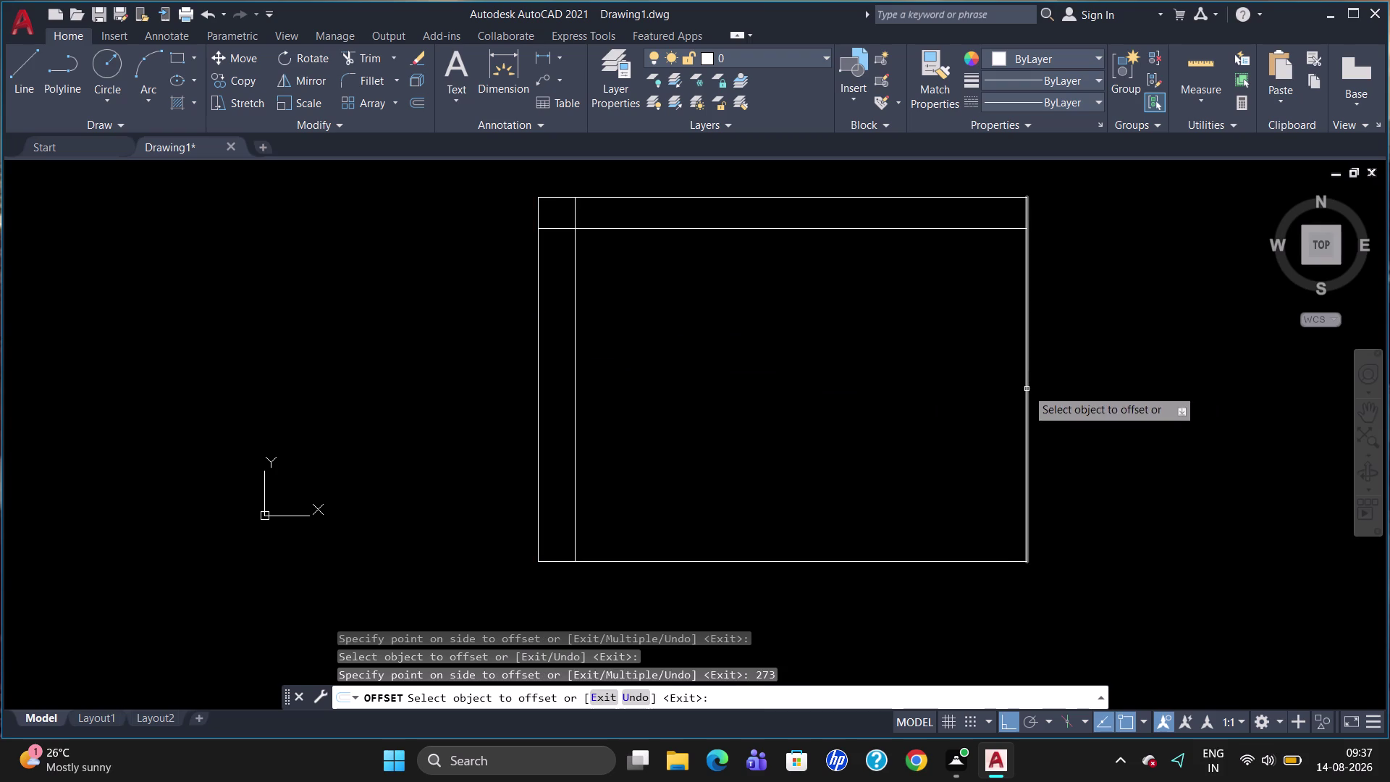
Offset the right edge 155 inward and the bottom edge 100 upward.
click(1026, 388)
text(1)
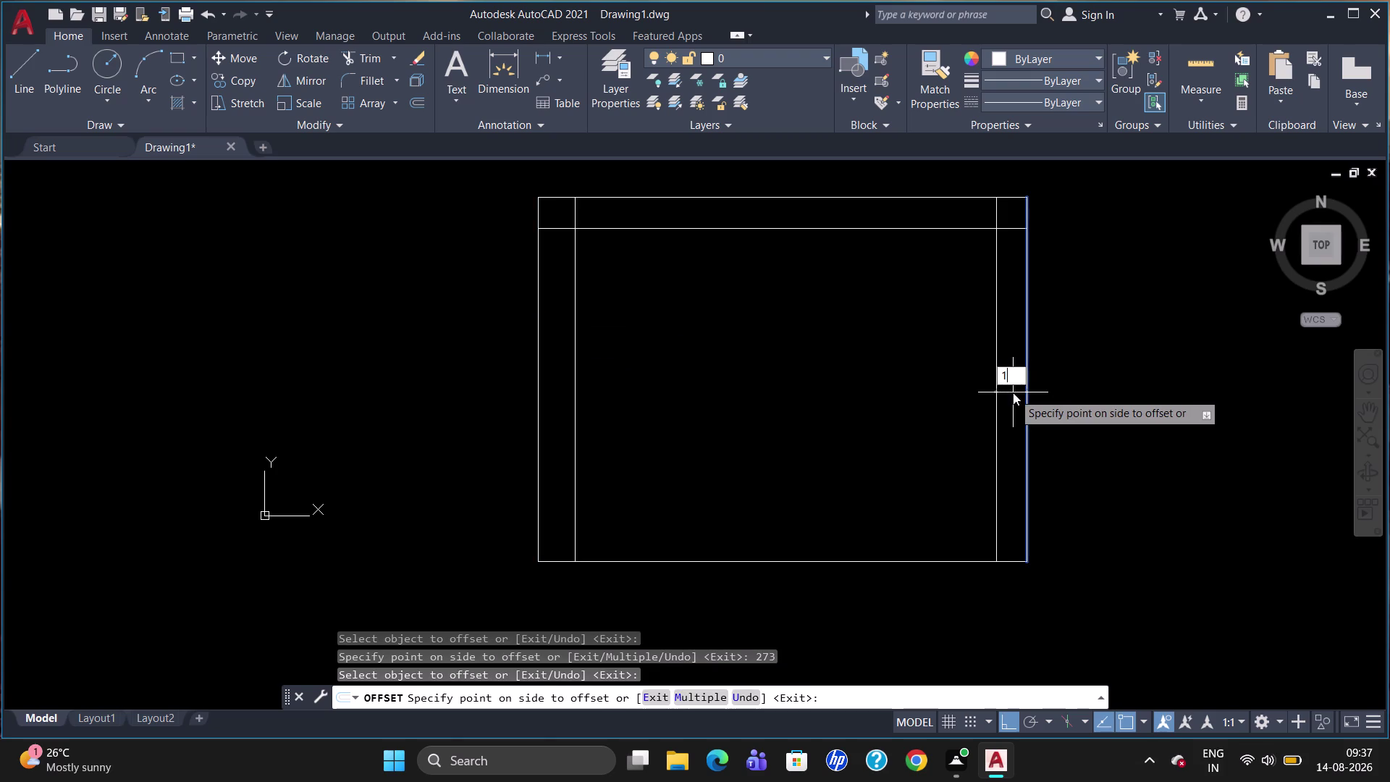
text(55)
key(Return)
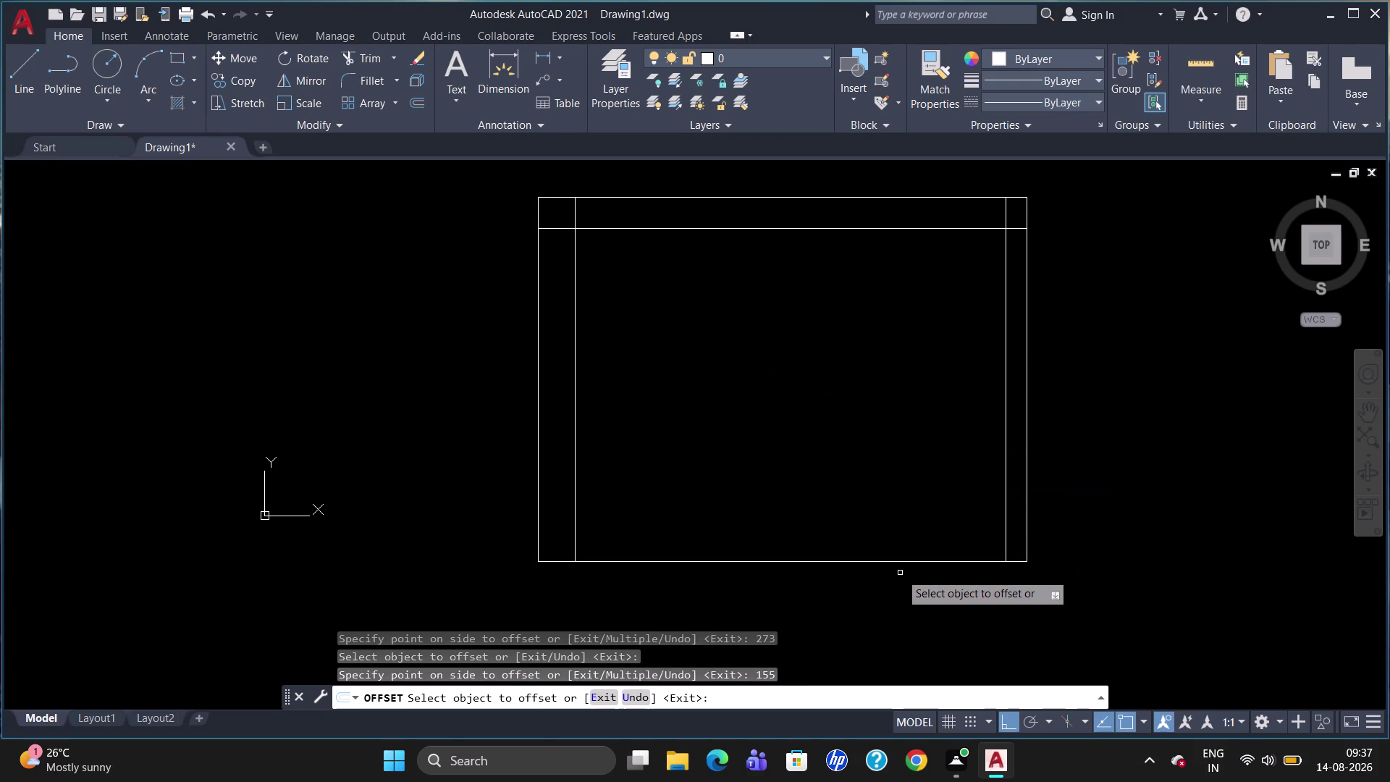
click(903, 560)
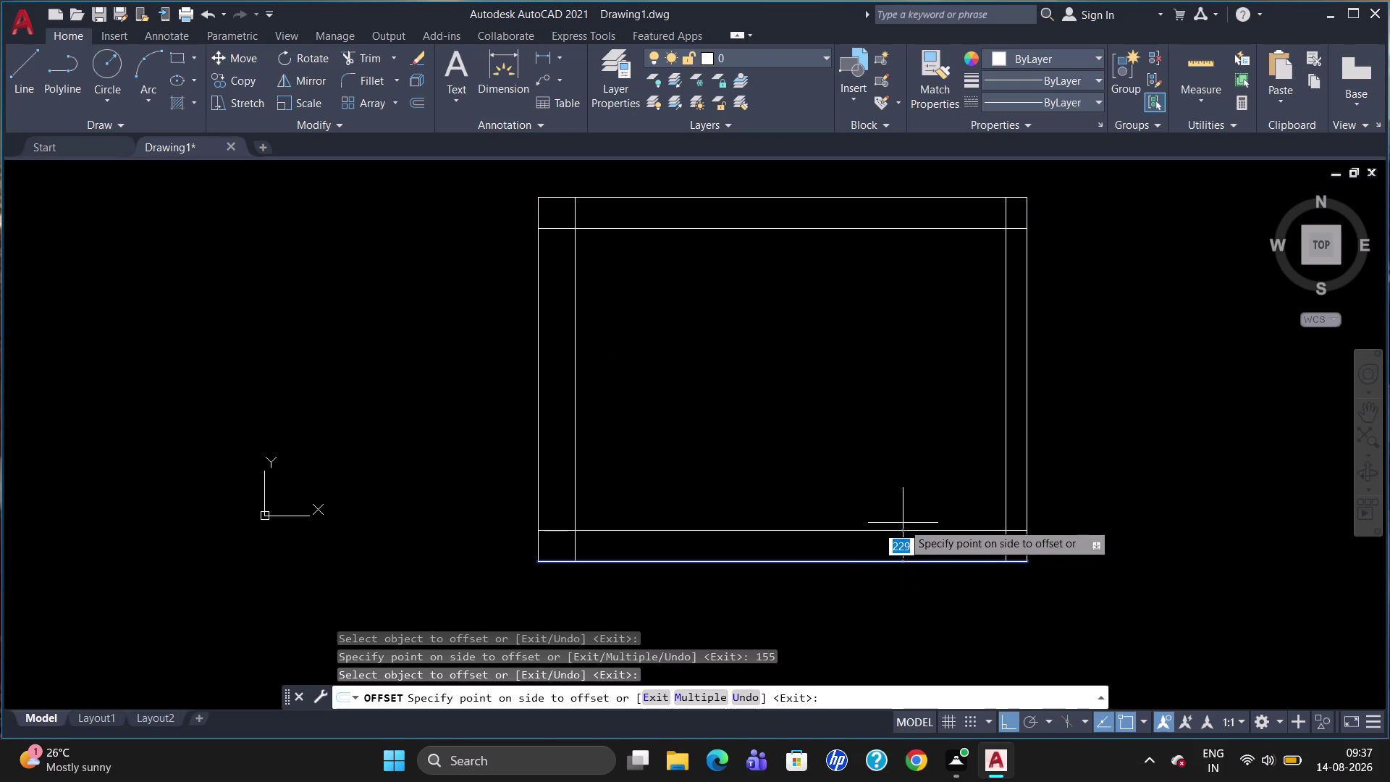
text(100)
key(Return)
key(Escape)
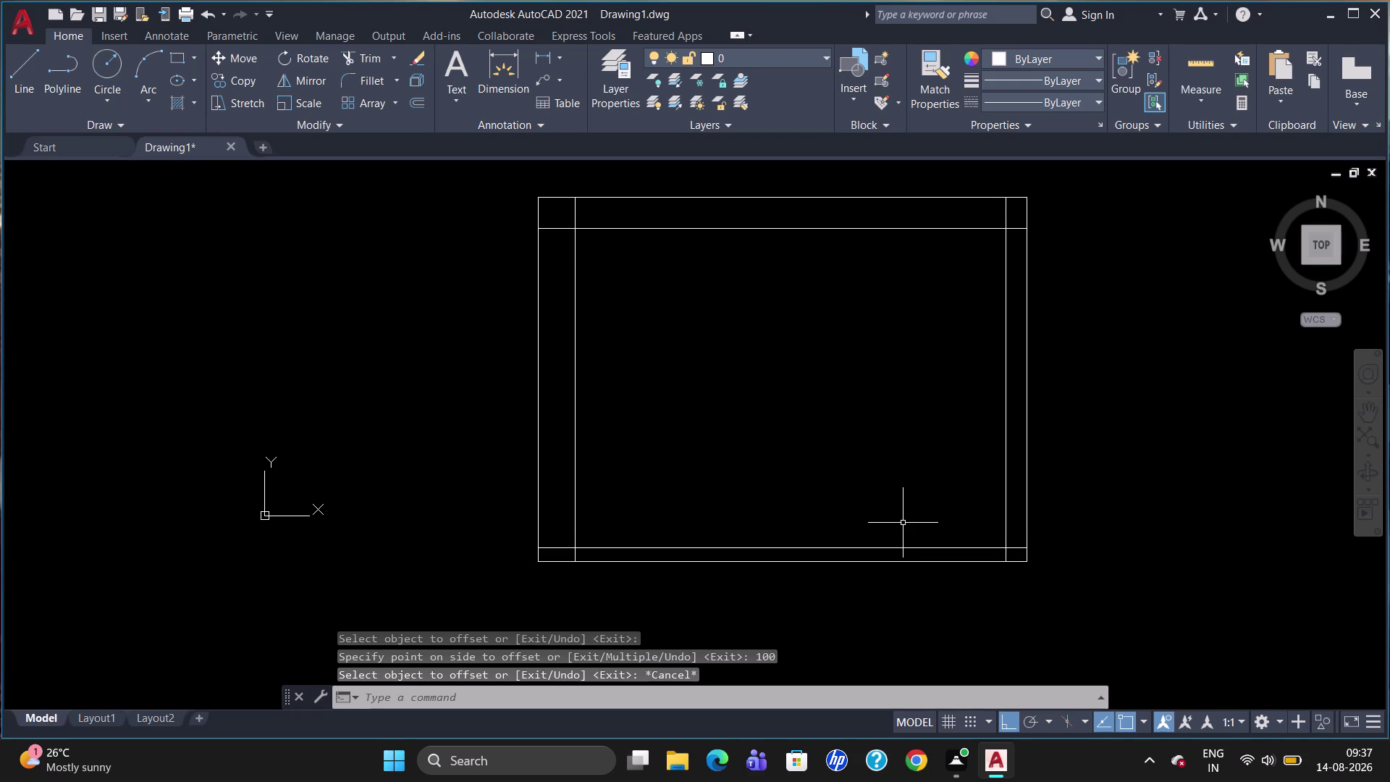
text(TR)
key(Return)
key(Return)
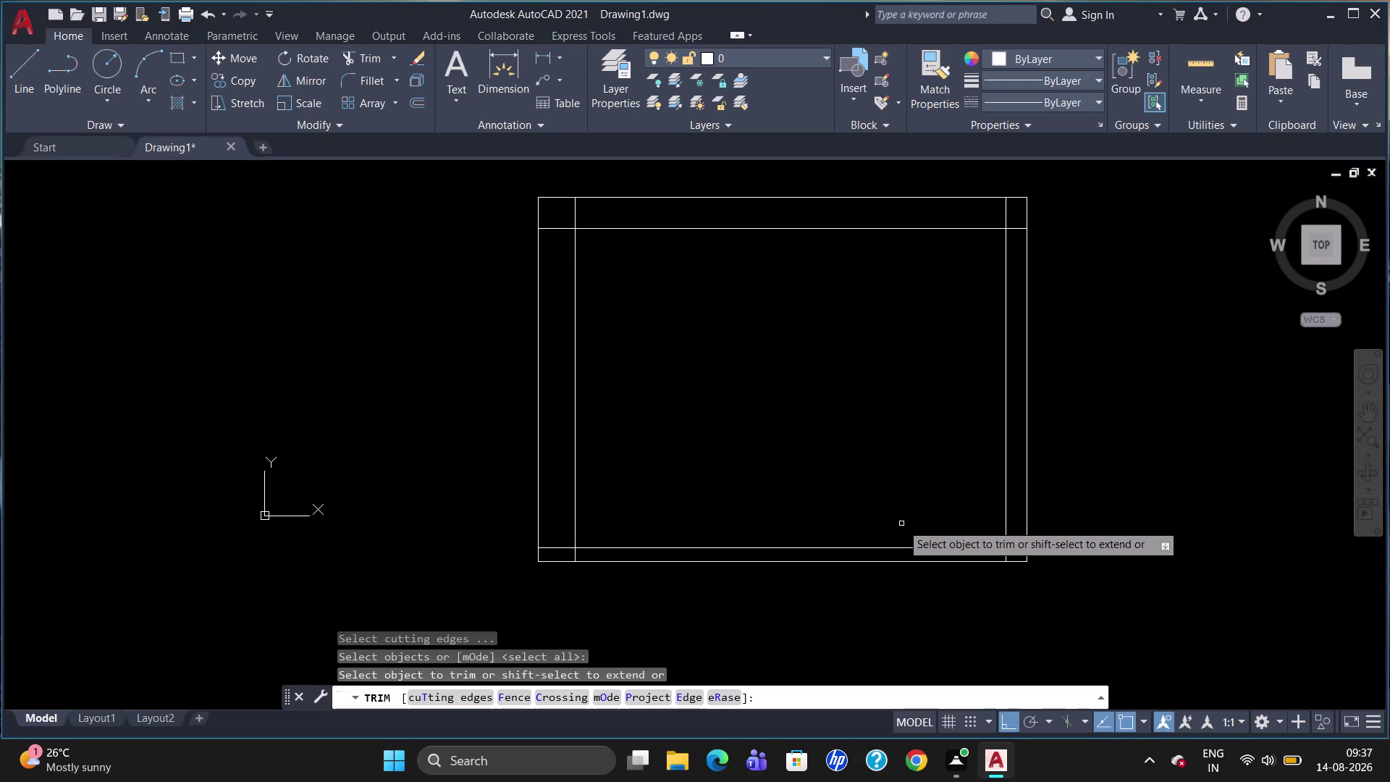
Trim the bottom inner line's right and left stubs beyond the vertical inner lines.
click(1015, 550)
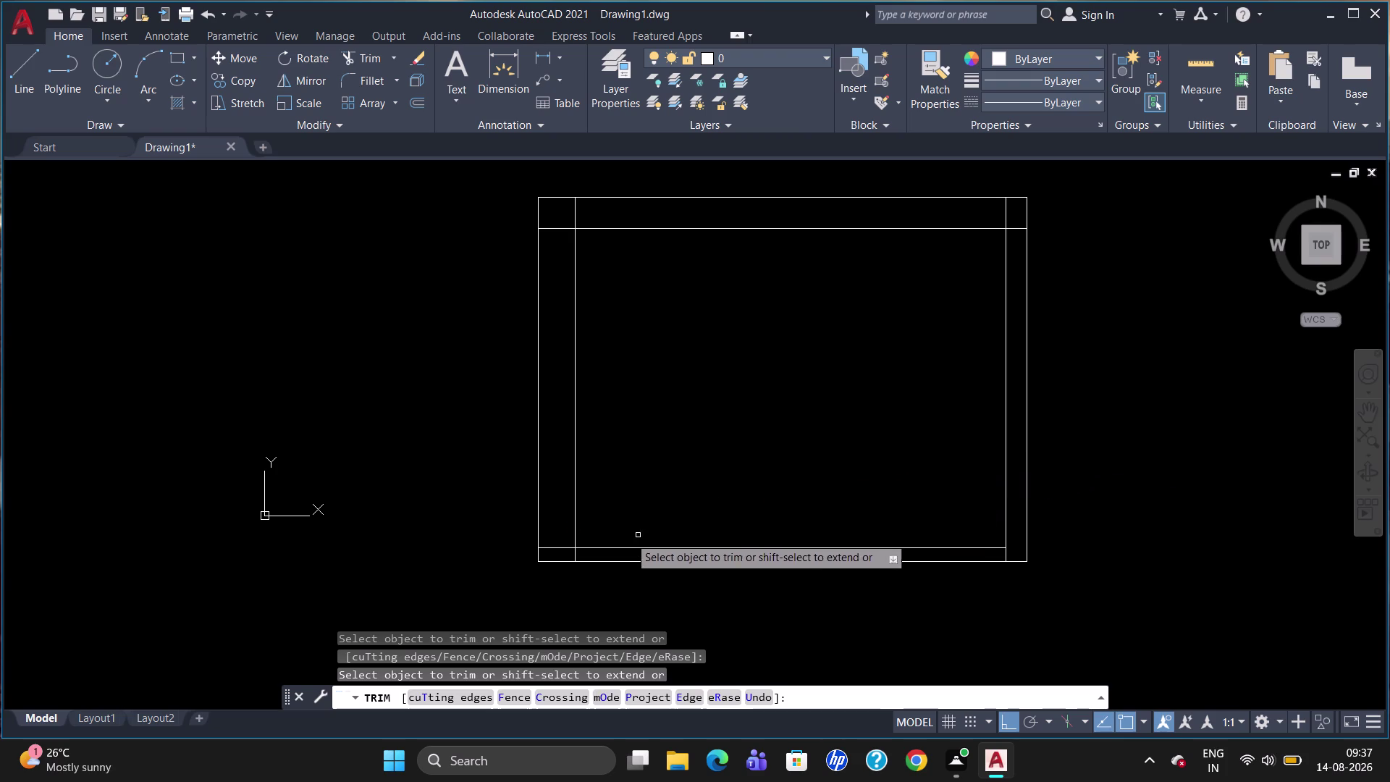
click(554, 550)
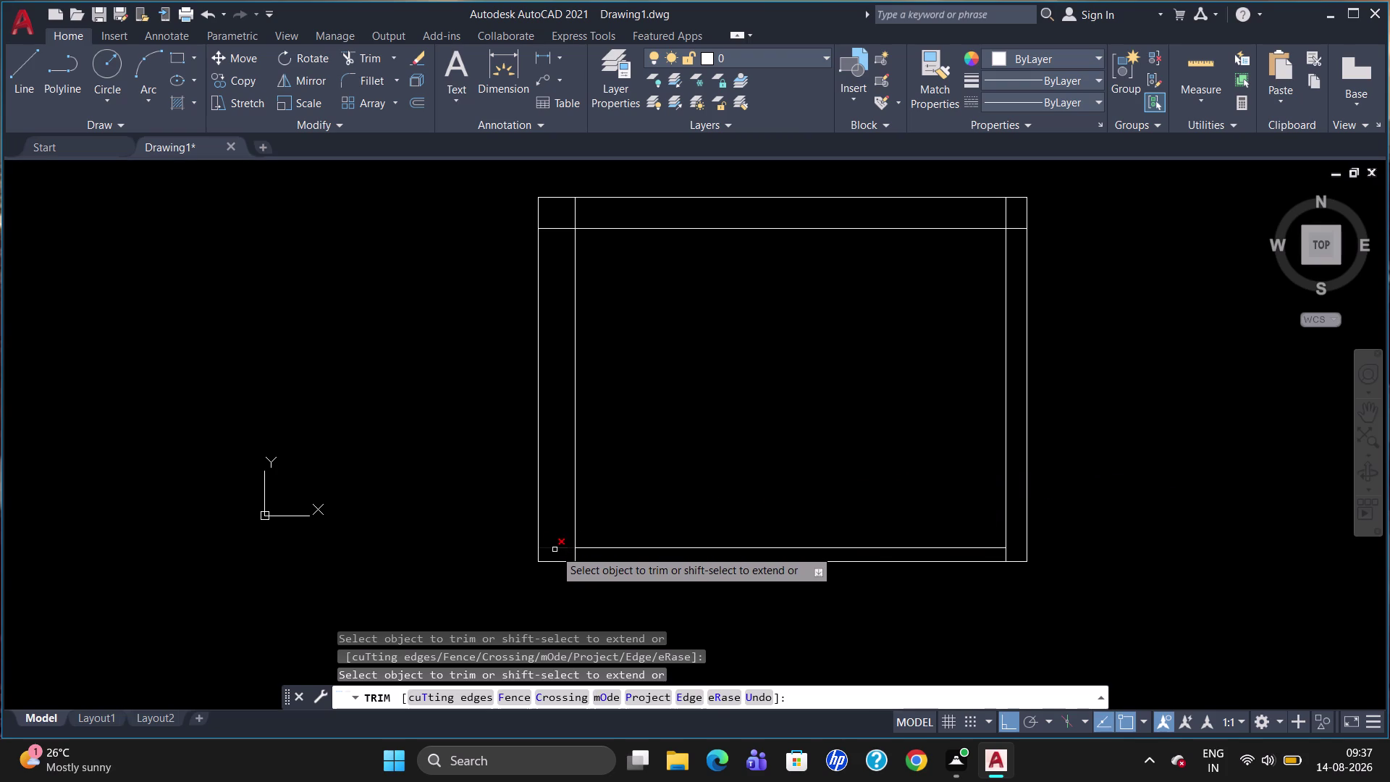
key(Escape)
key(l)
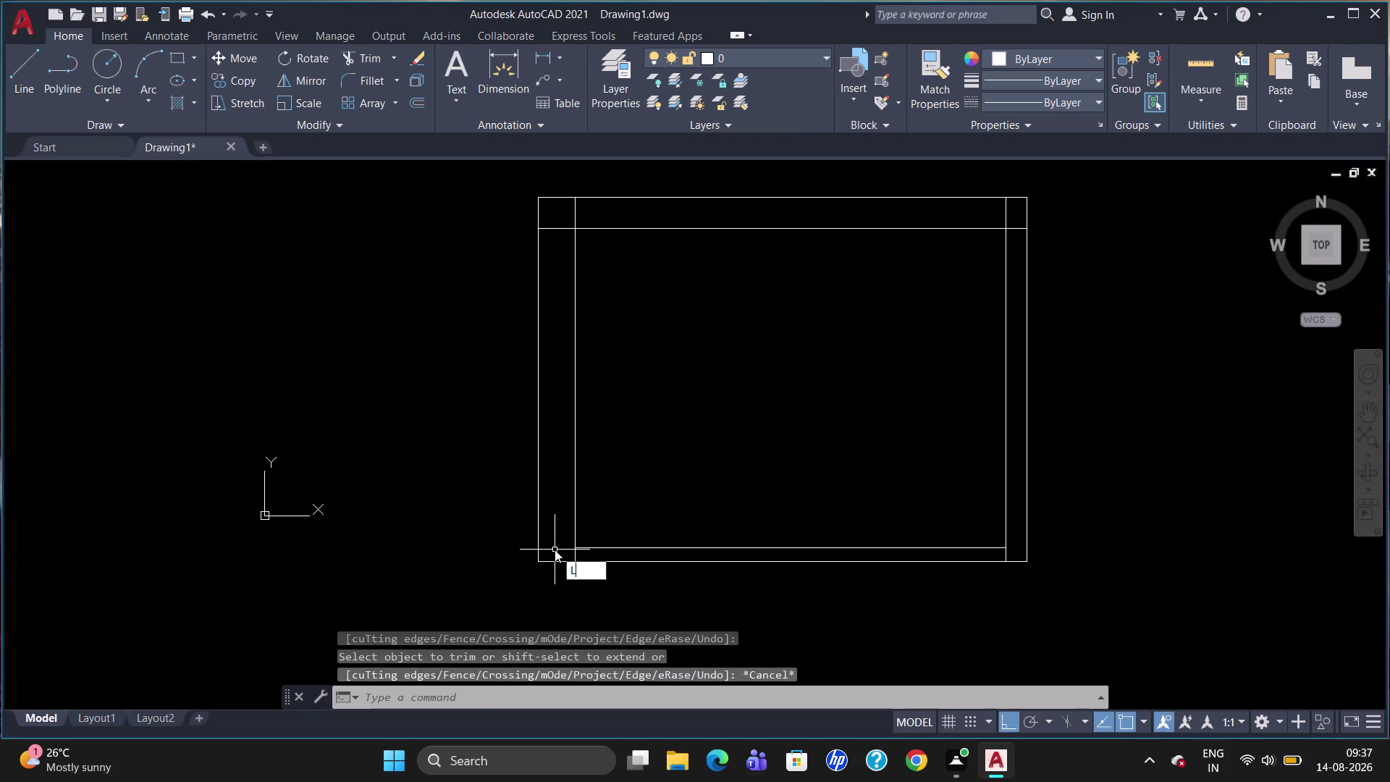
key(Return)
Start a line tracked 600 left of the lower-right inner corner.
key(t)
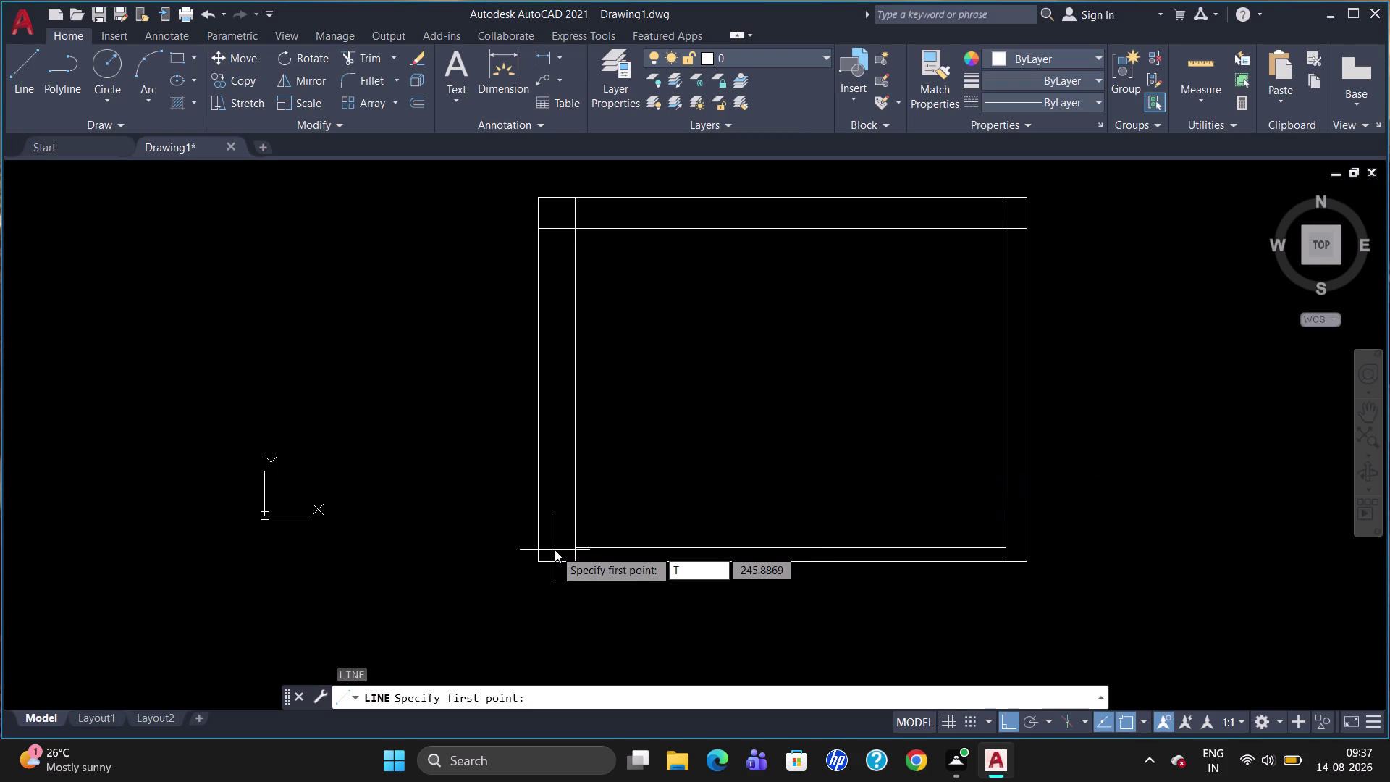
key(k)
key(Return)
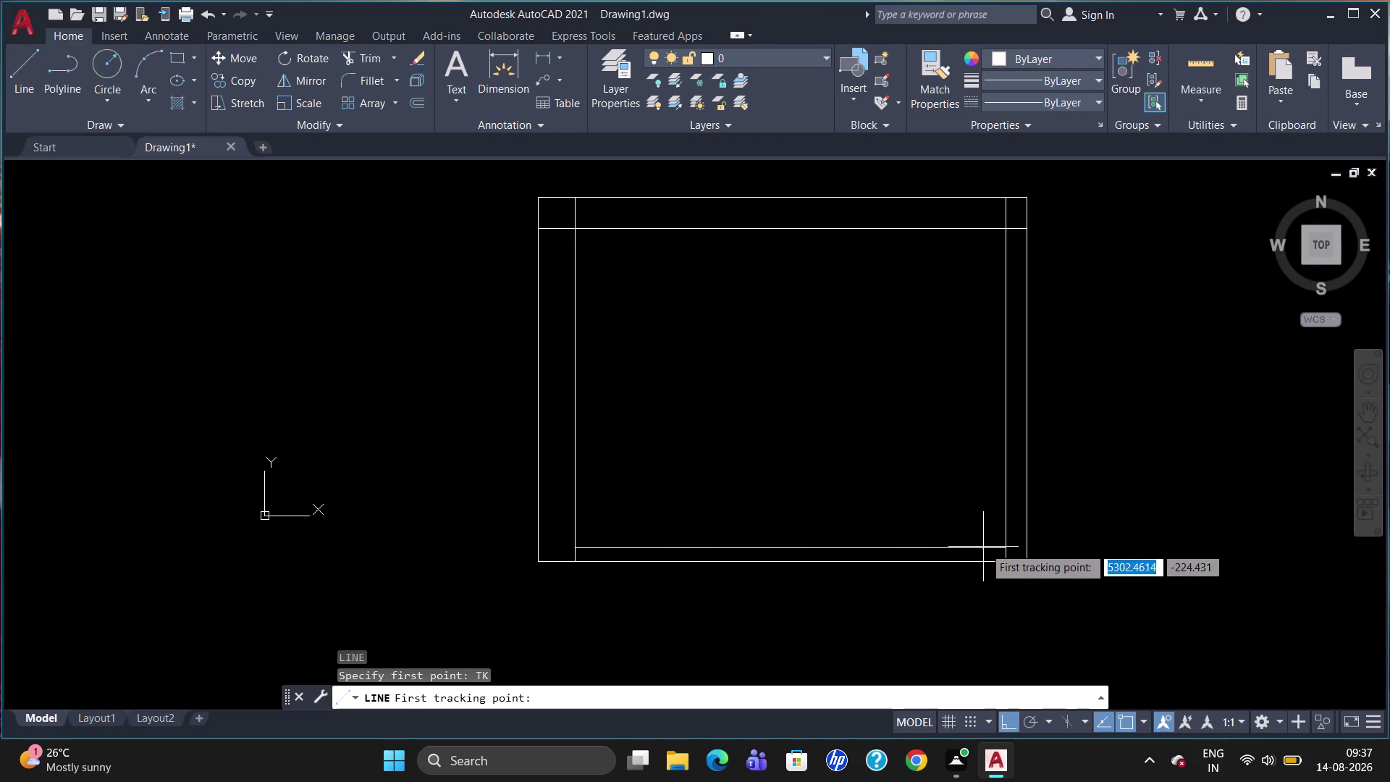
click(1004, 546)
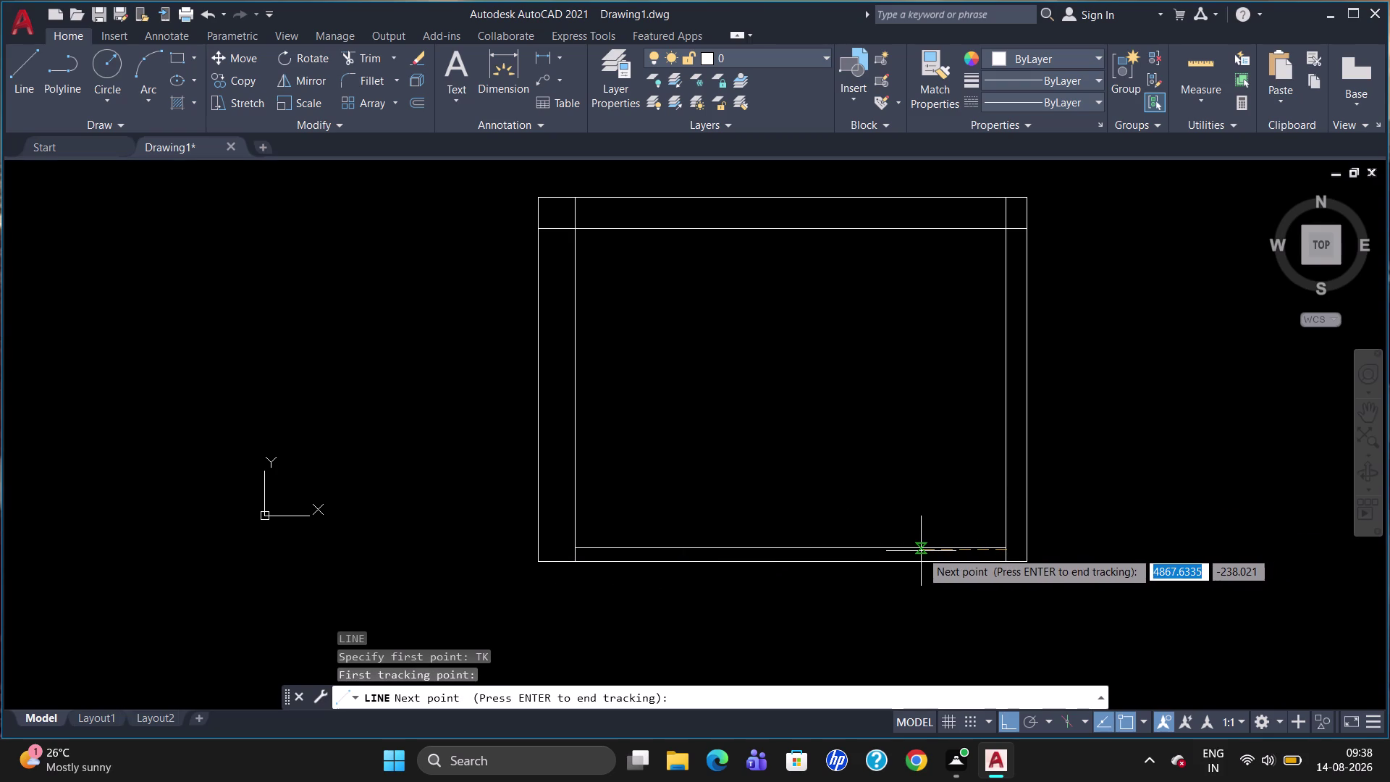
key(Escape)
key(l)
key(Return)
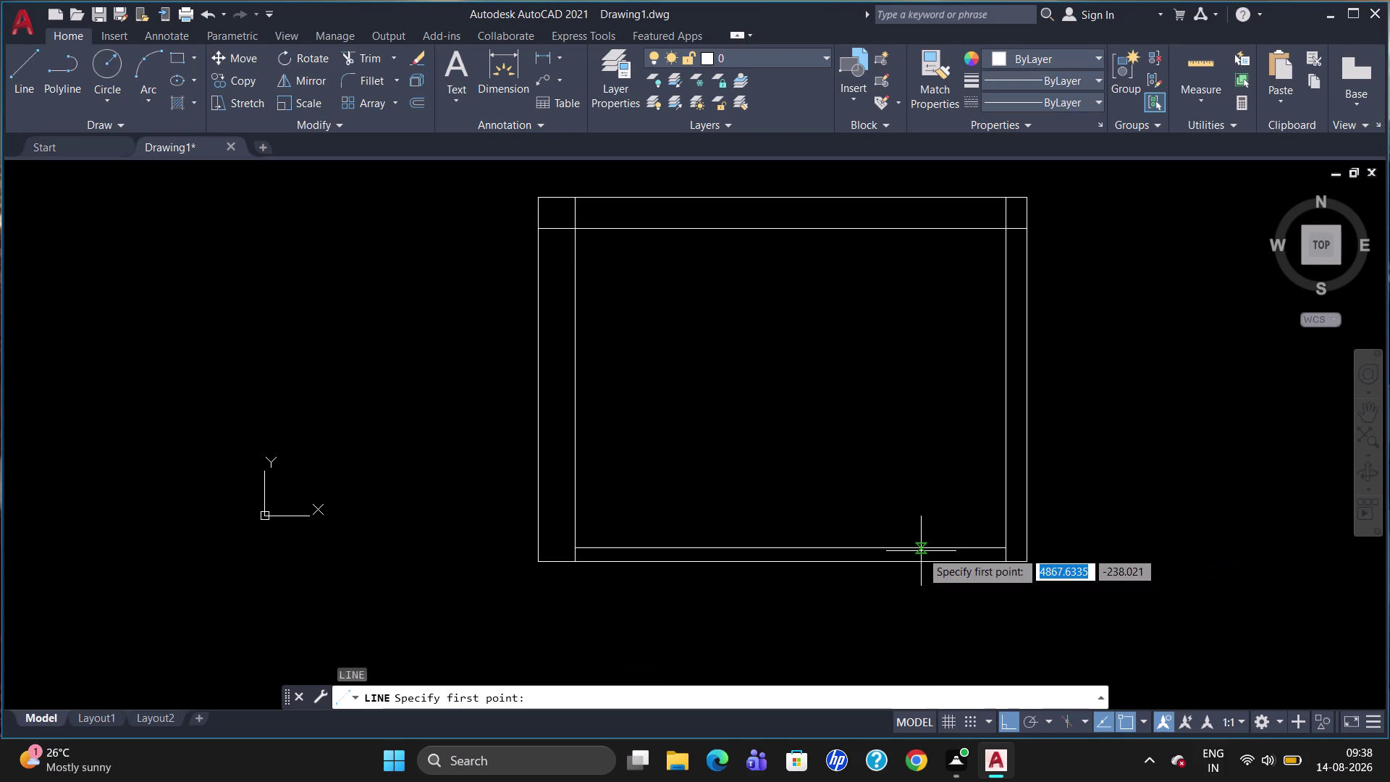
text(TK)
key(Return)
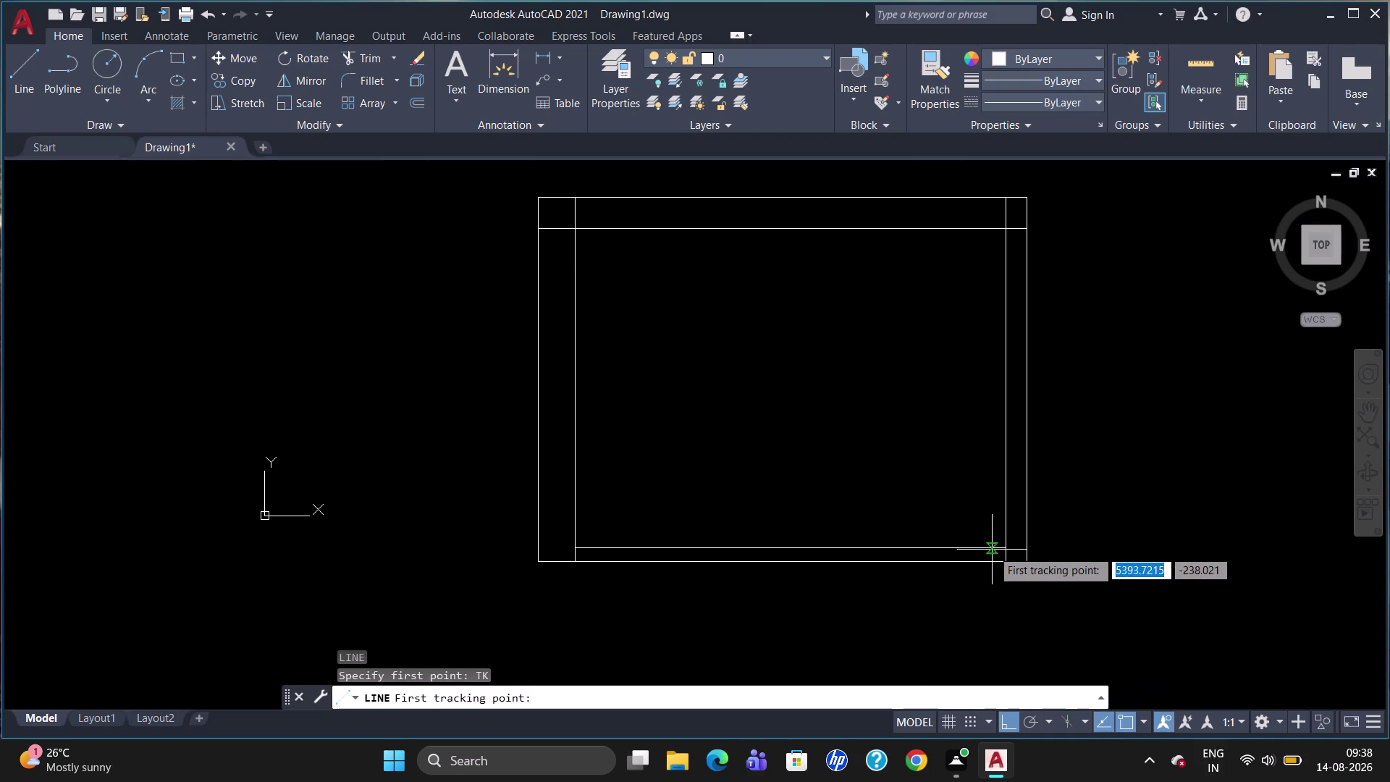
click(1002, 546)
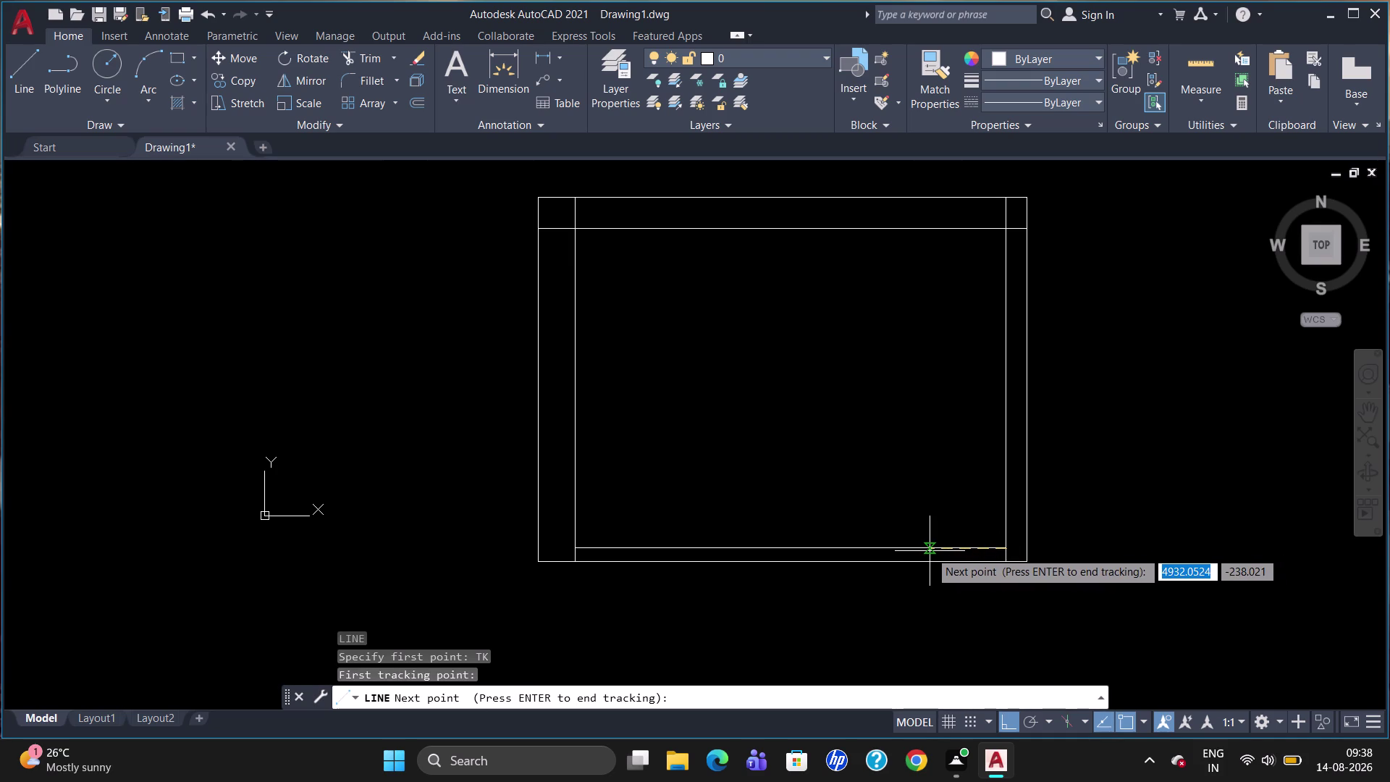
text(600)
key(Return)
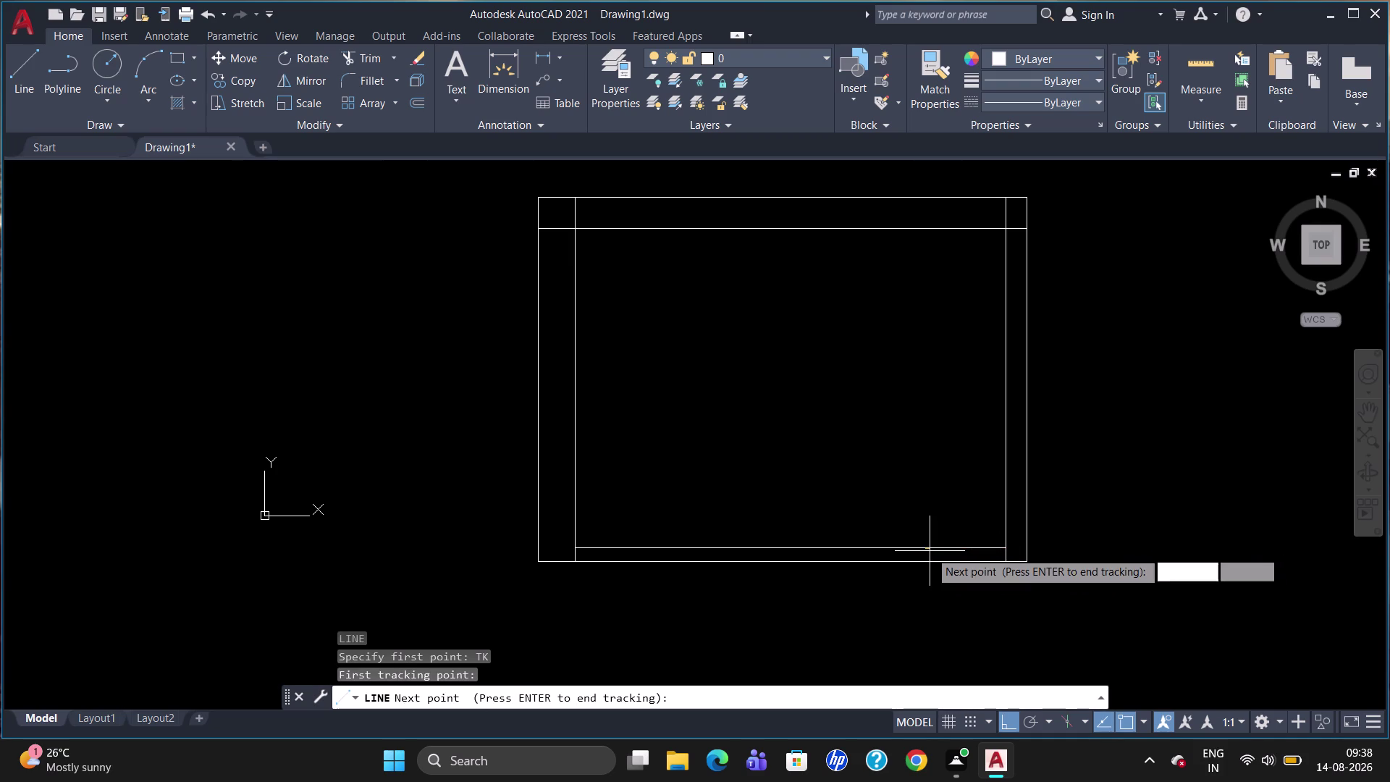
key(Return)
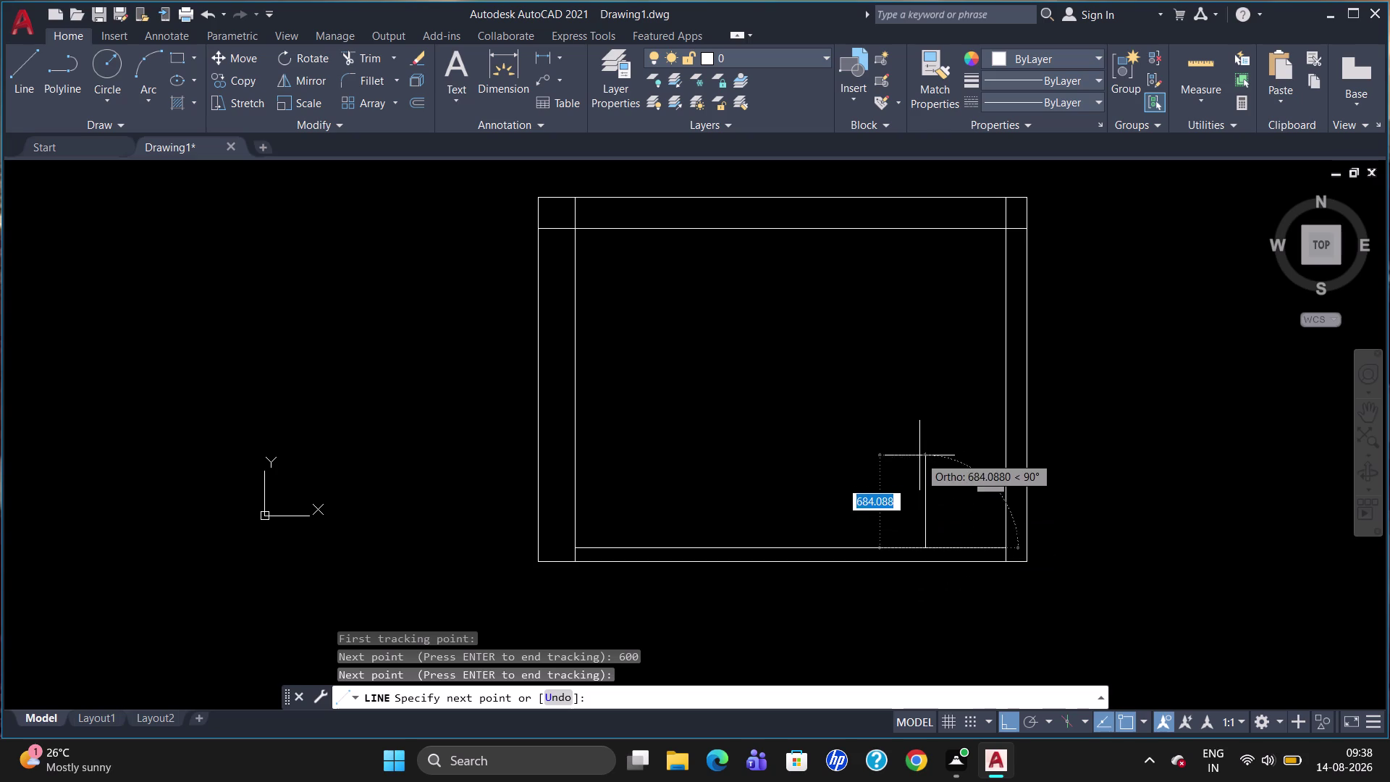
Draw the 720-tall side and the top edge to the right inner line.
text(72)
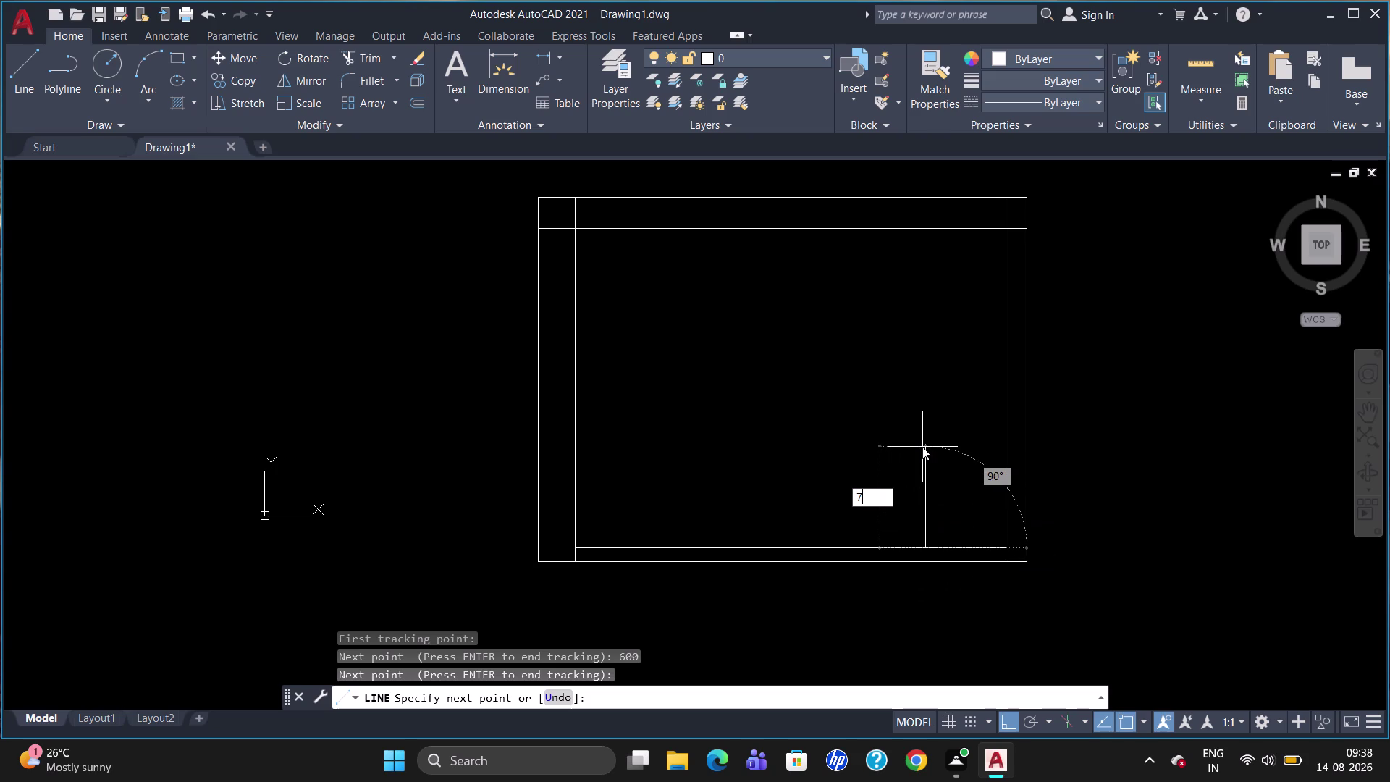
key(0)
key(Return)
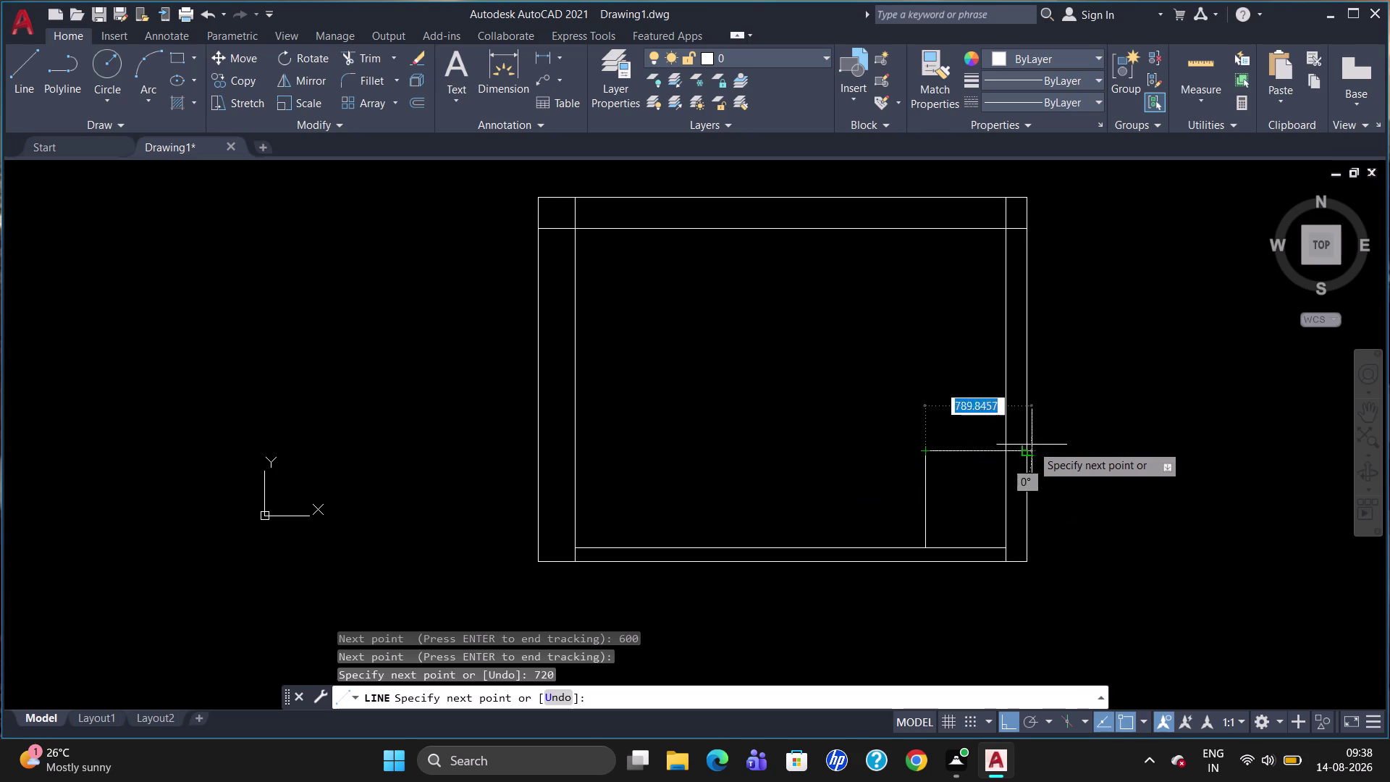
click(1003, 452)
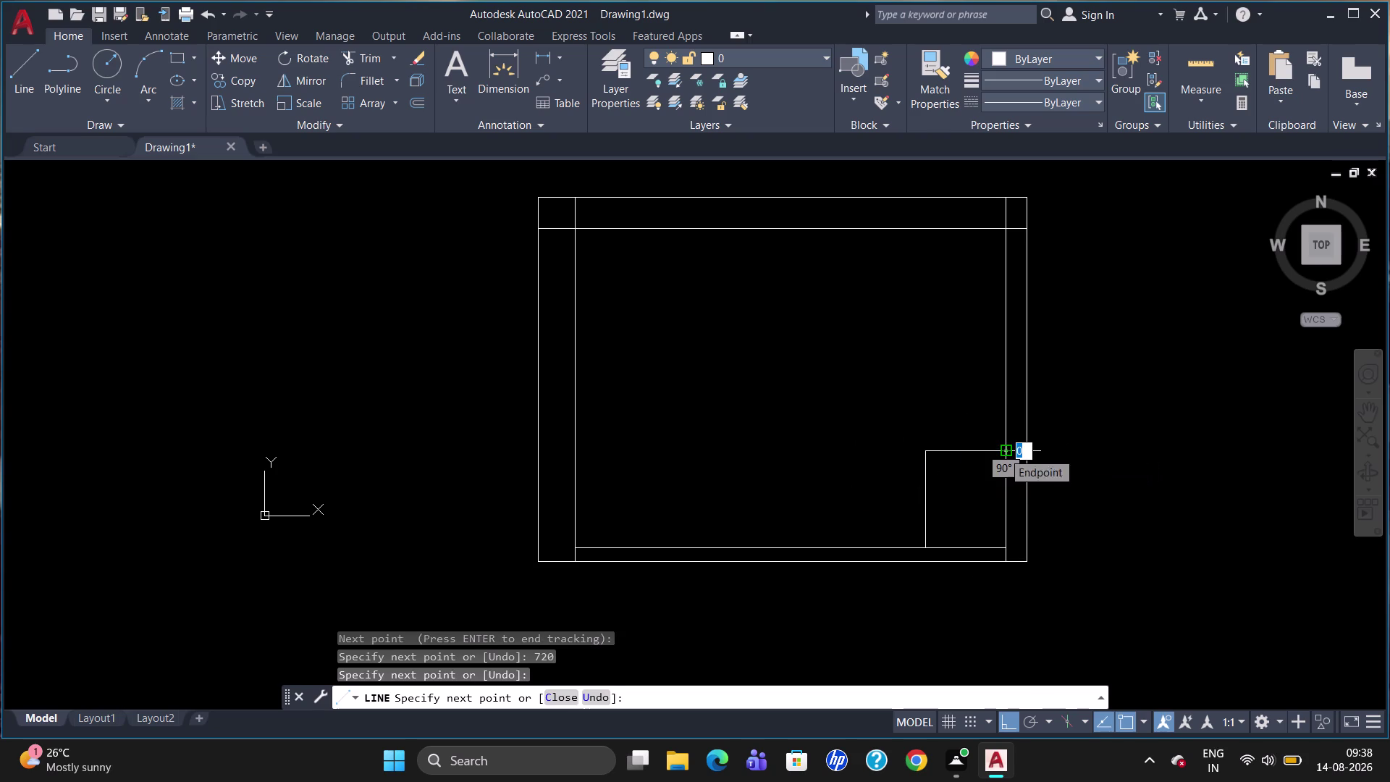
key(Escape)
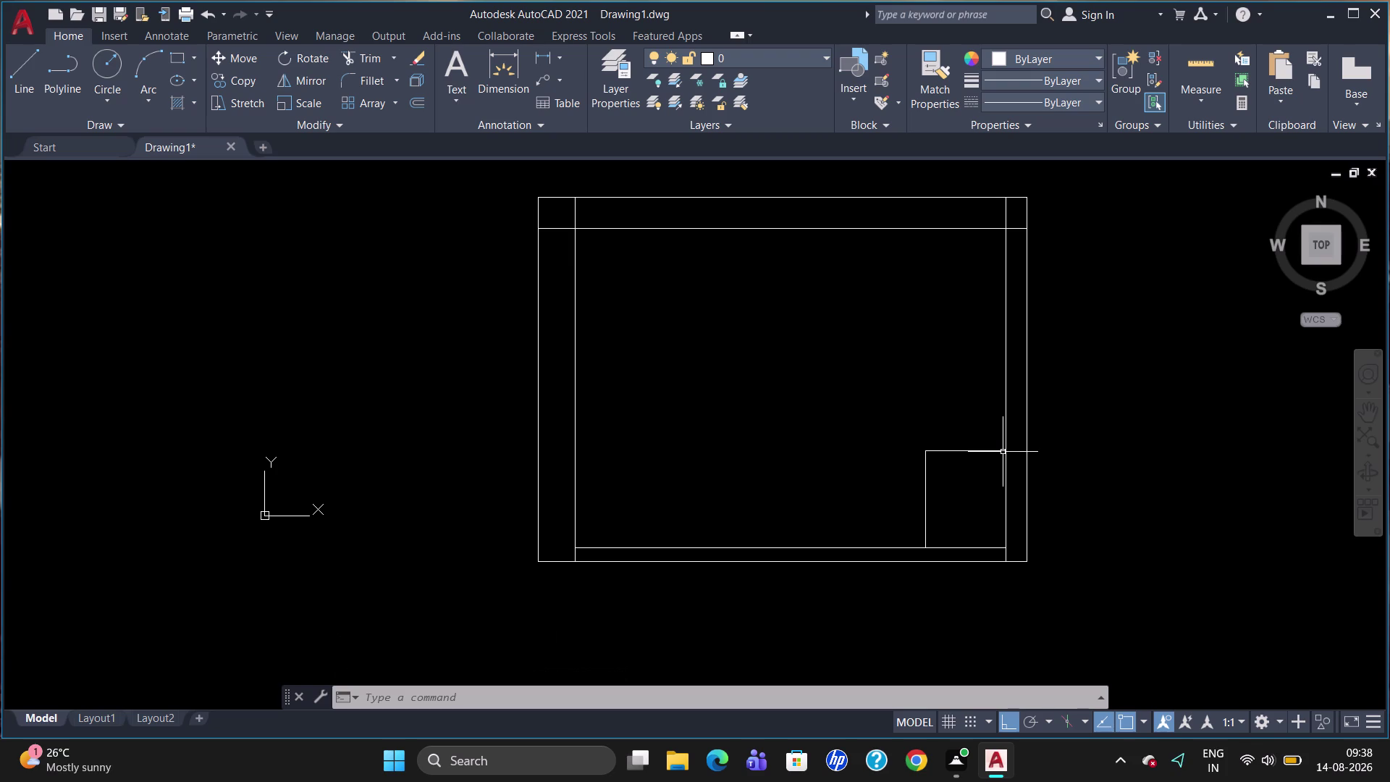
key(2)
key(Escape)
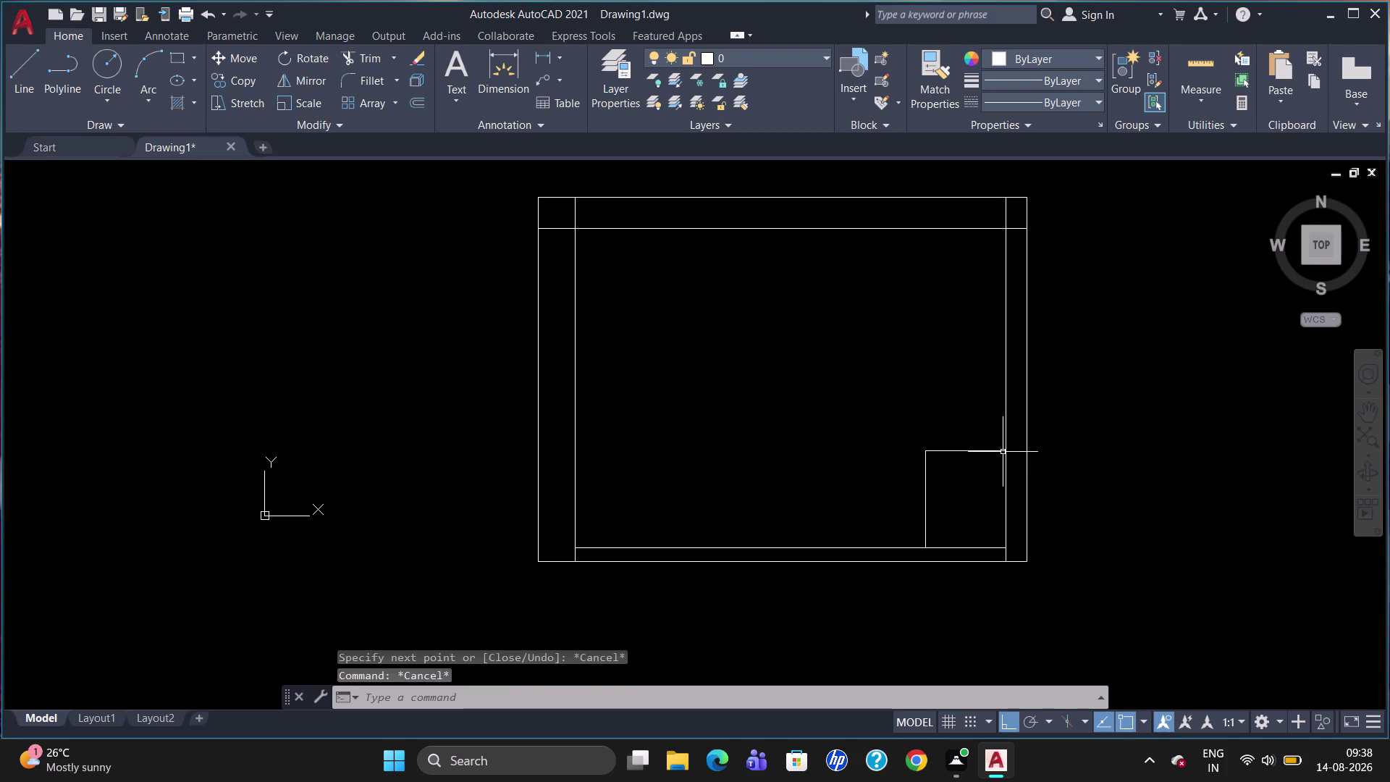
Offset the box's left side 20 and delete the extra copy.
key(o)
key(Return)
text(20)
key(Return)
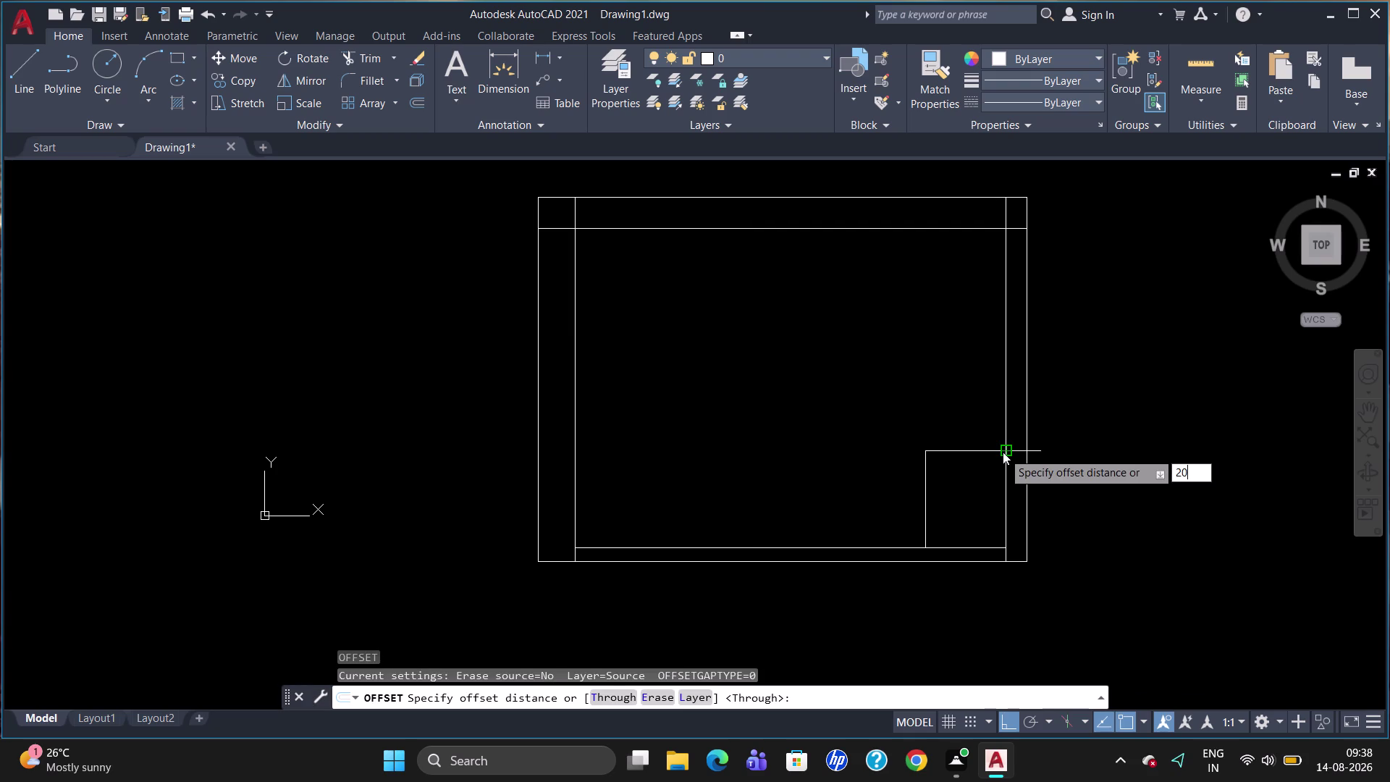
click(926, 492)
click(932, 492)
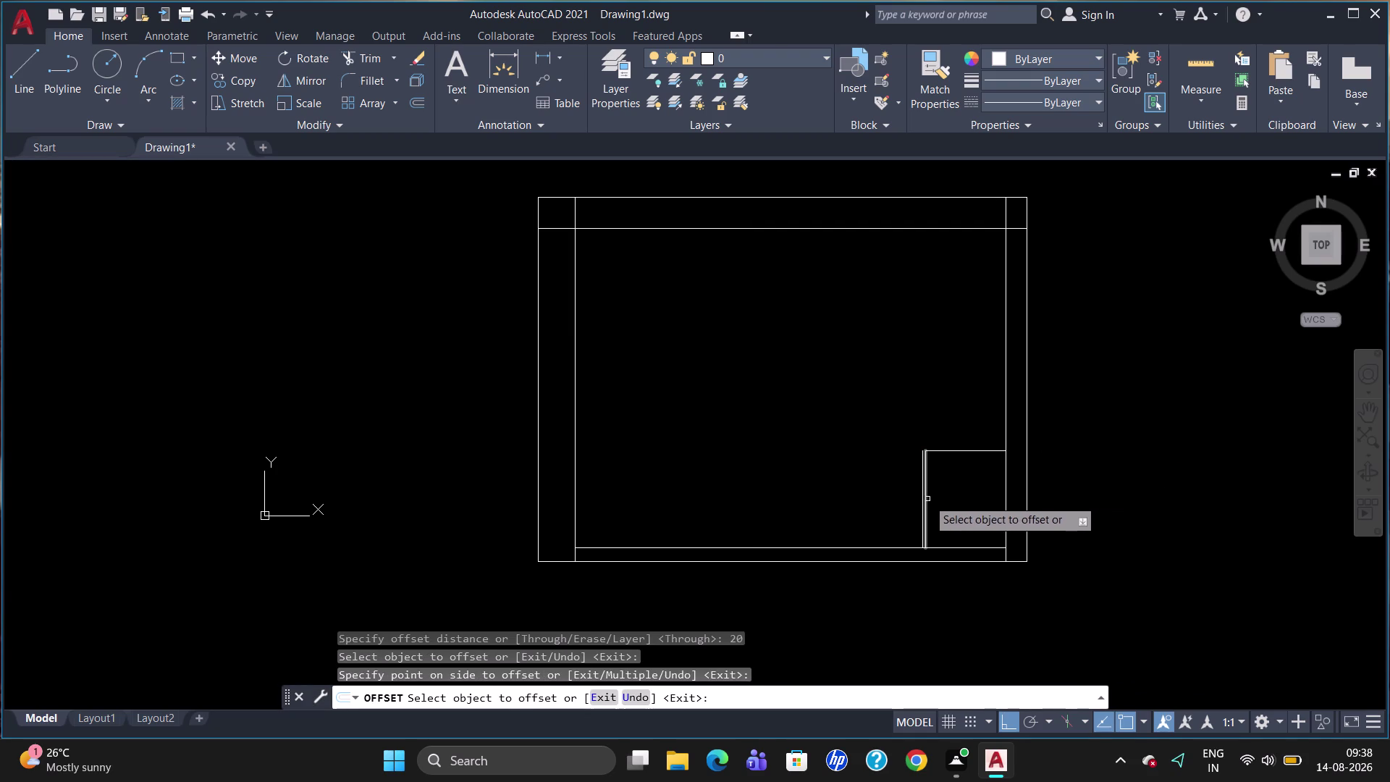
click(926, 499)
click(936, 500)
scroll(up, 3)
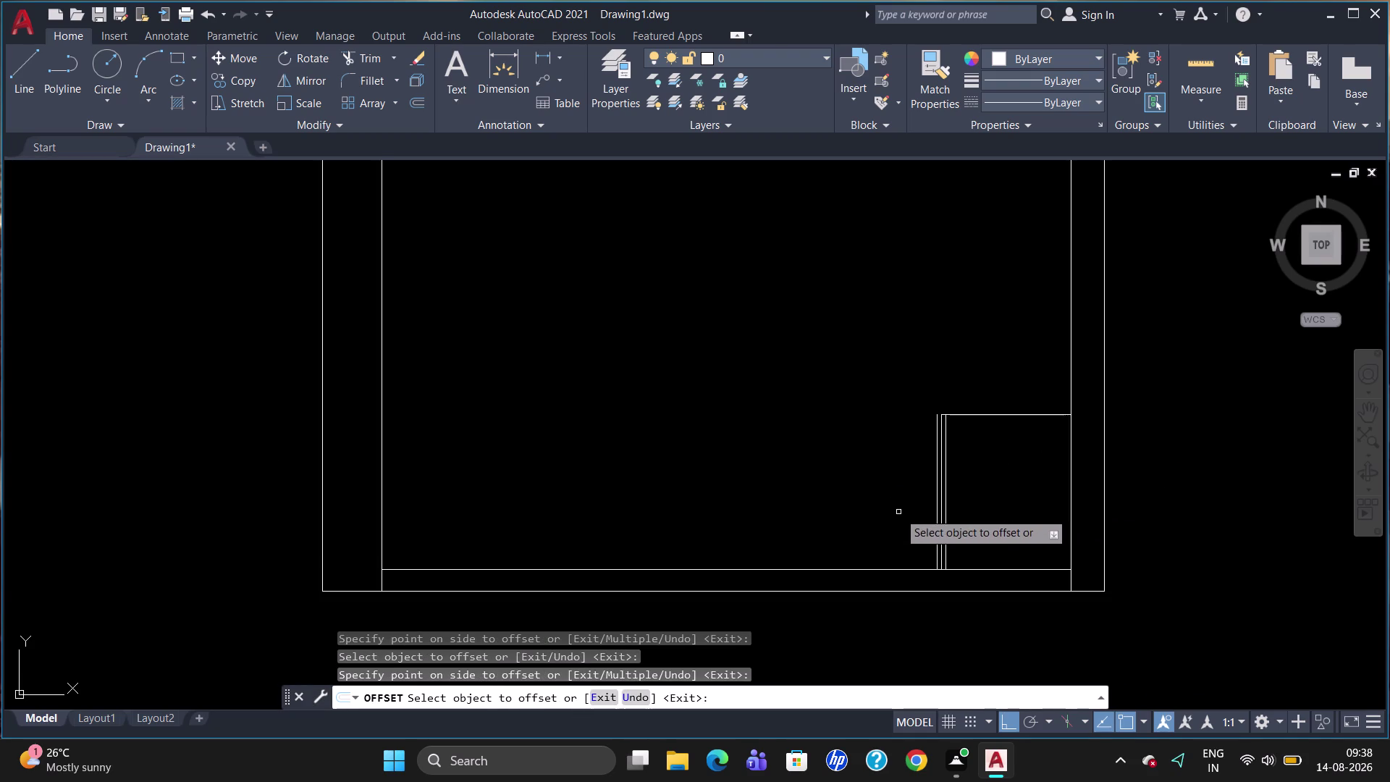
key(Escape)
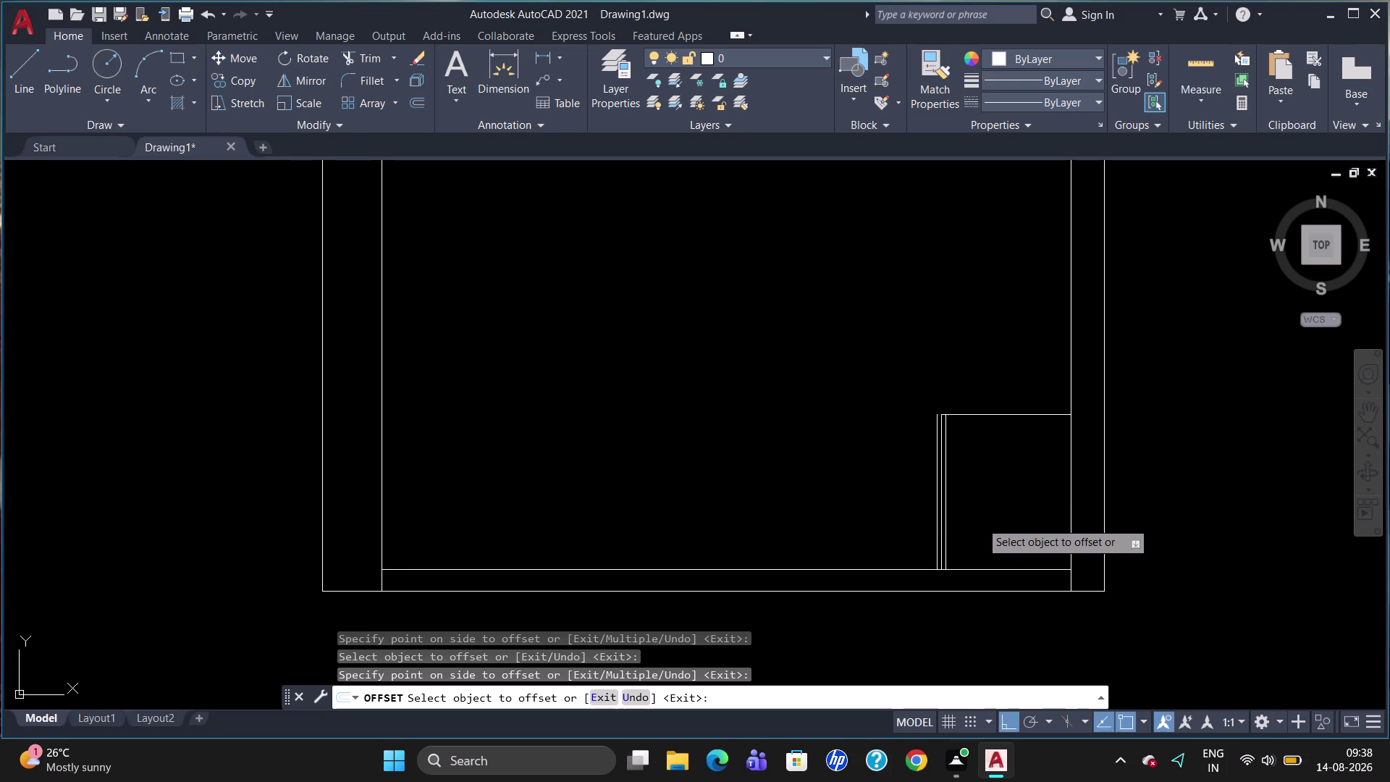
click(936, 495)
key(Delete)
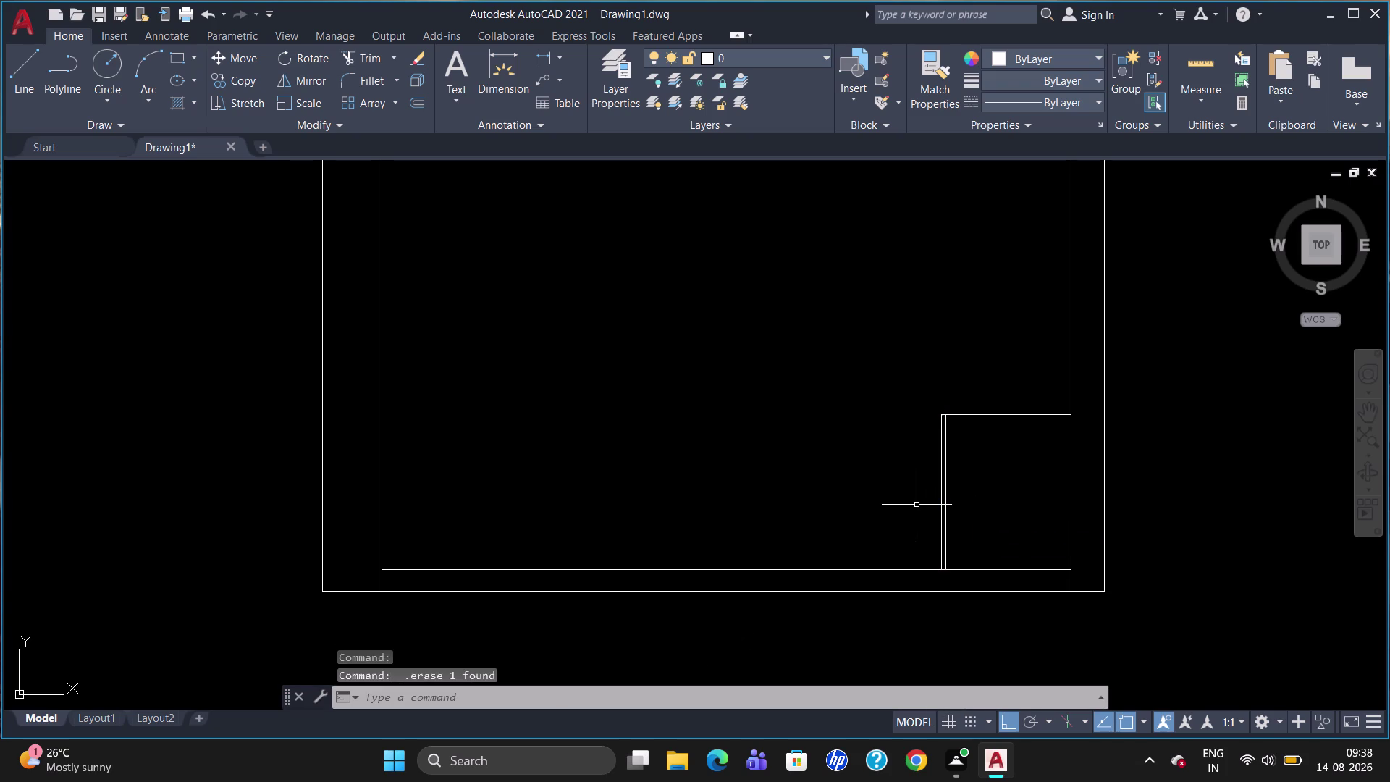
Draw a short line from the frame's bottom edge up to the ledge.
key(l)
key(Return)
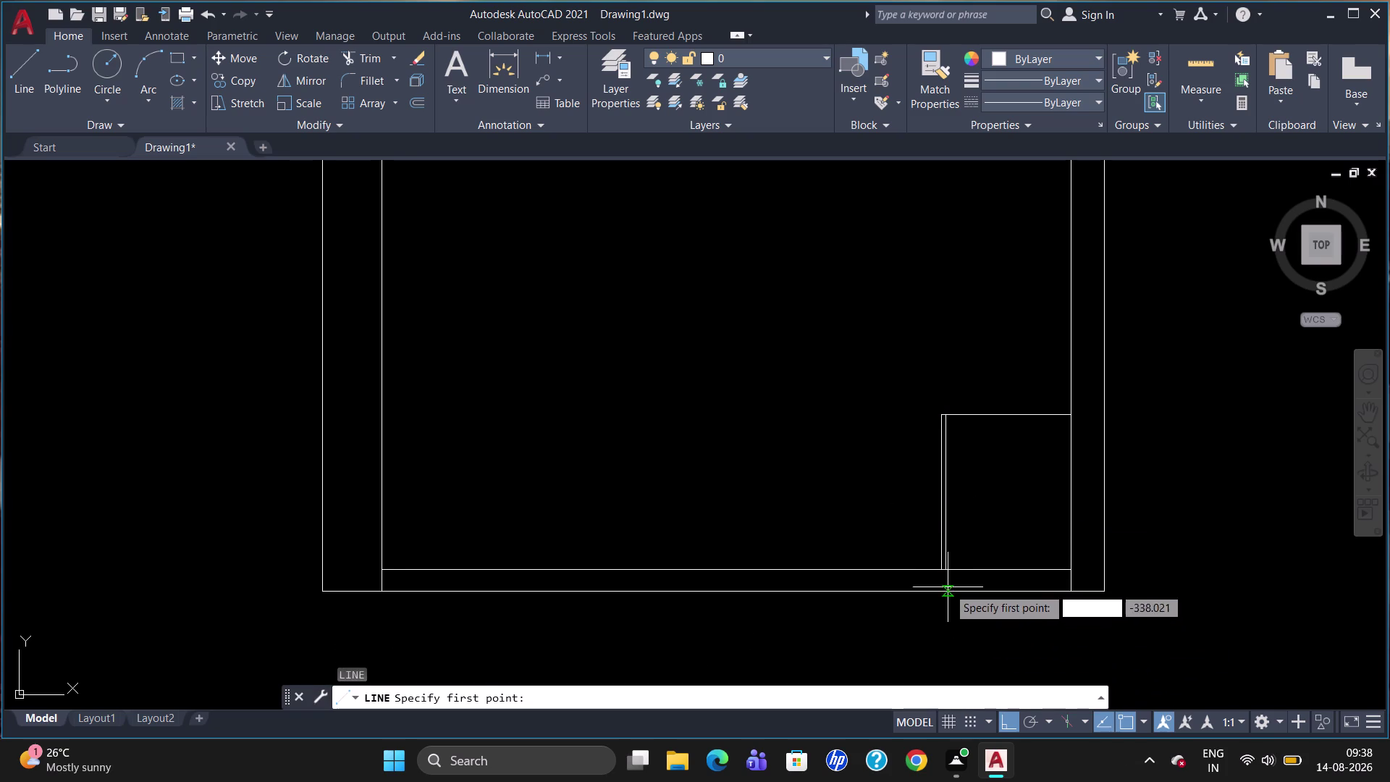
click(948, 576)
click(947, 593)
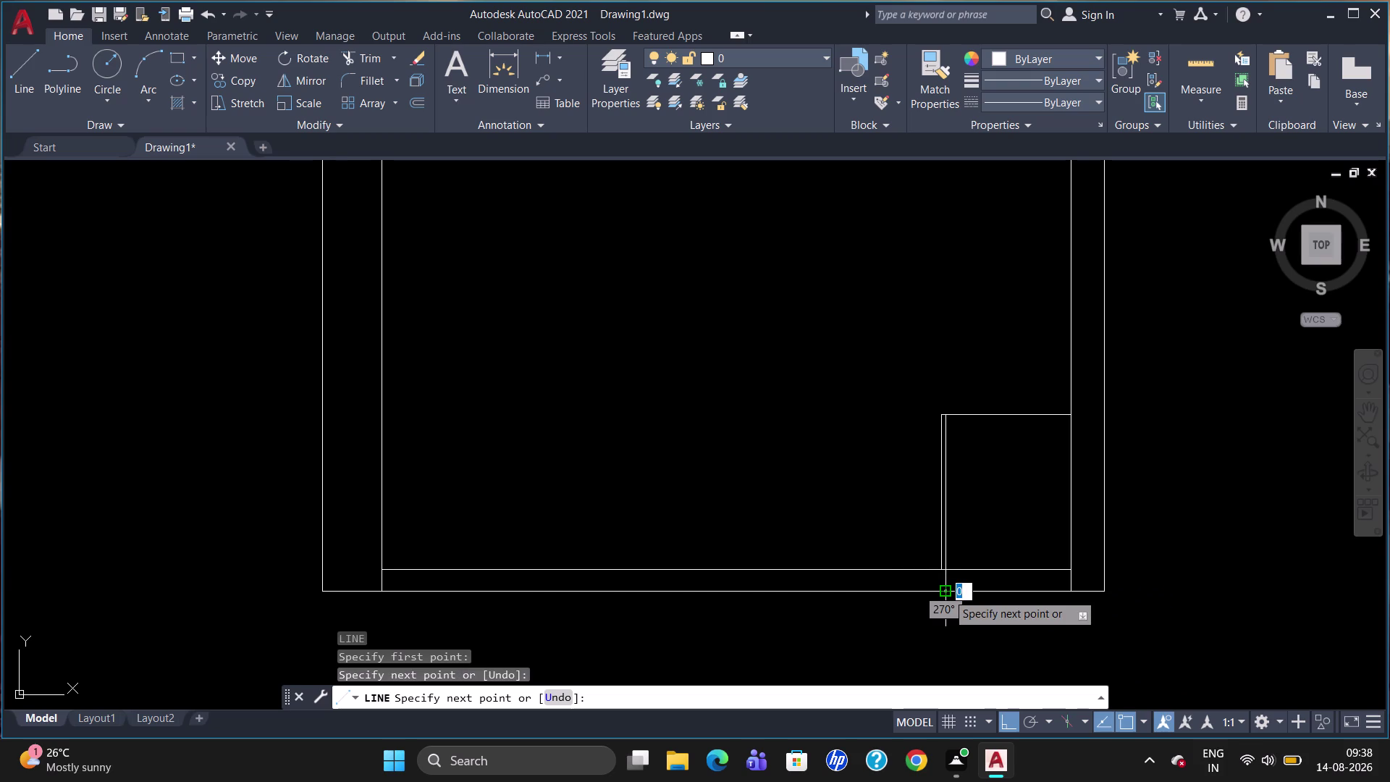
key(Escape)
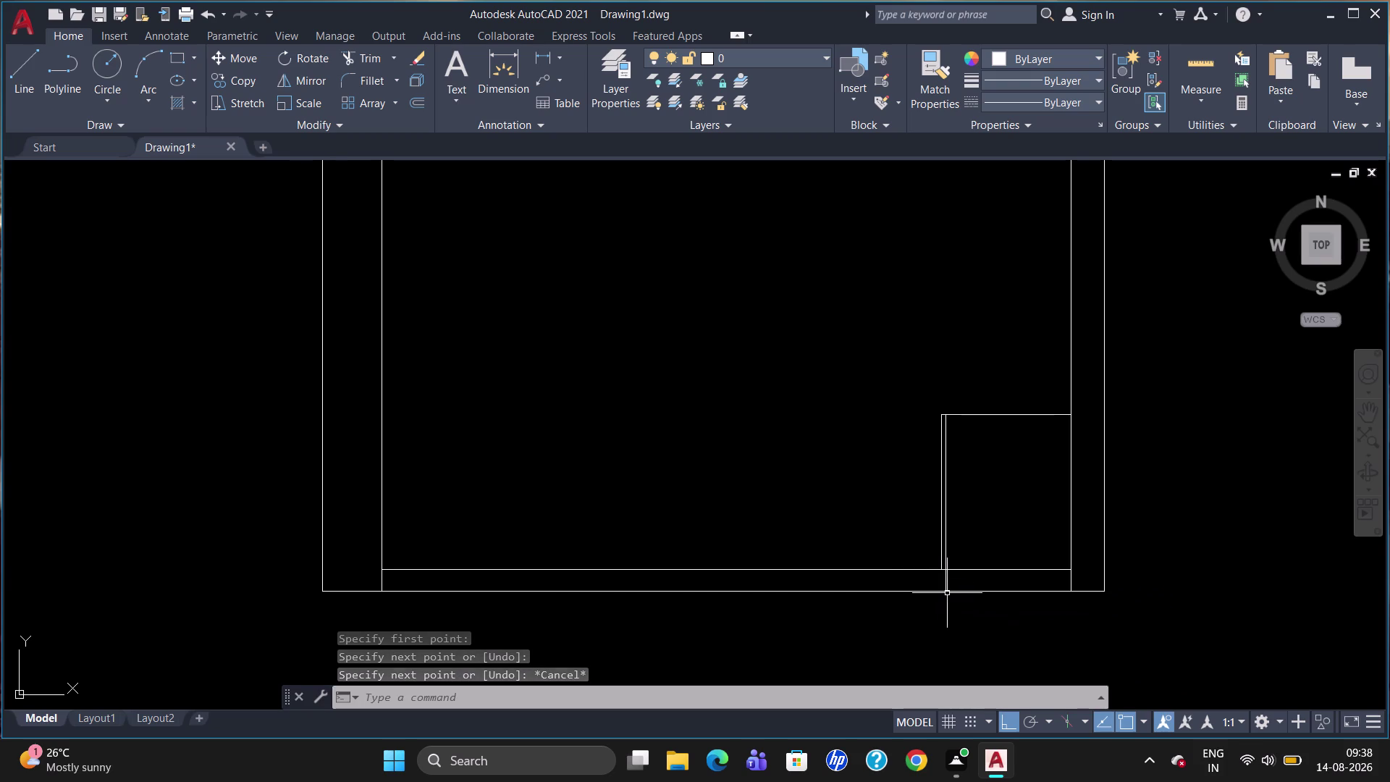
key(o)
key(Return)
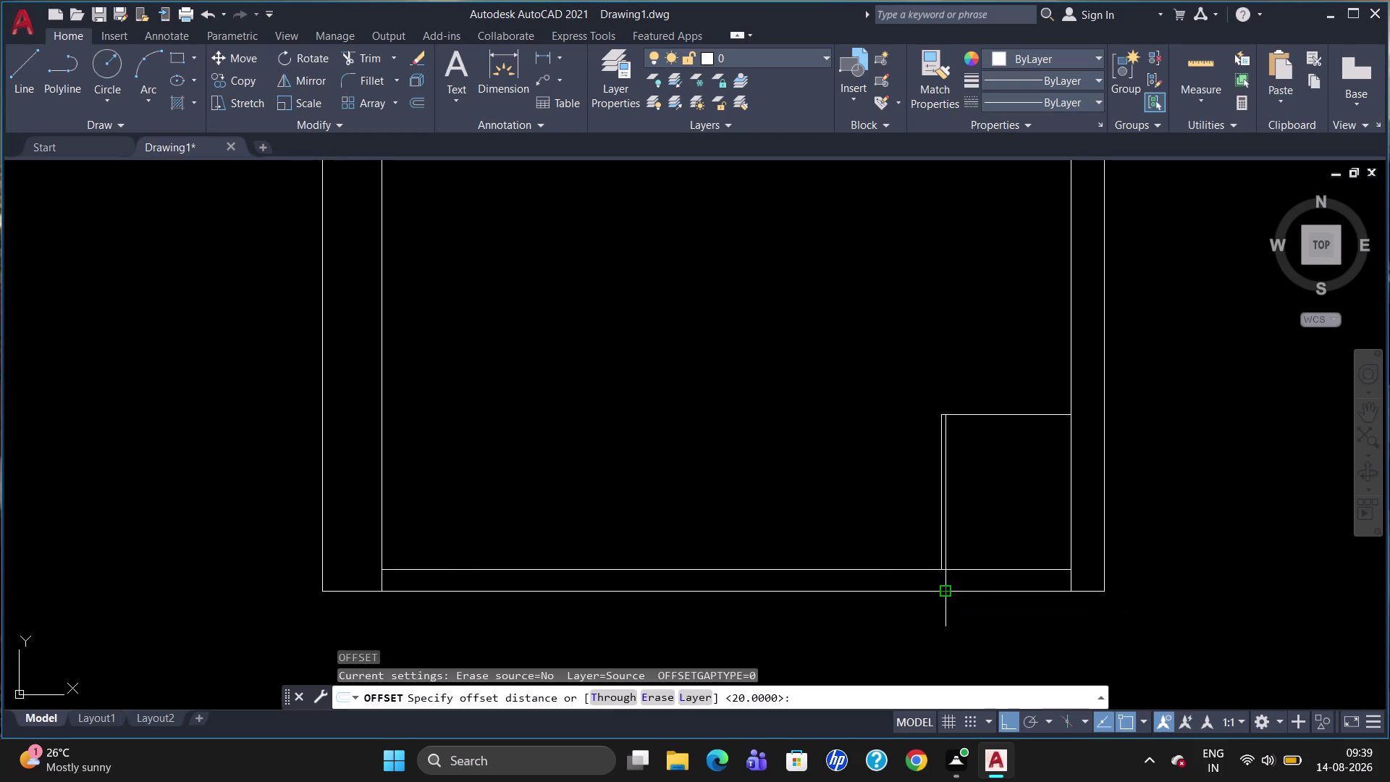
Offset the box's left edge 50, then successive copies 530 and 450 leftward.
text(50)
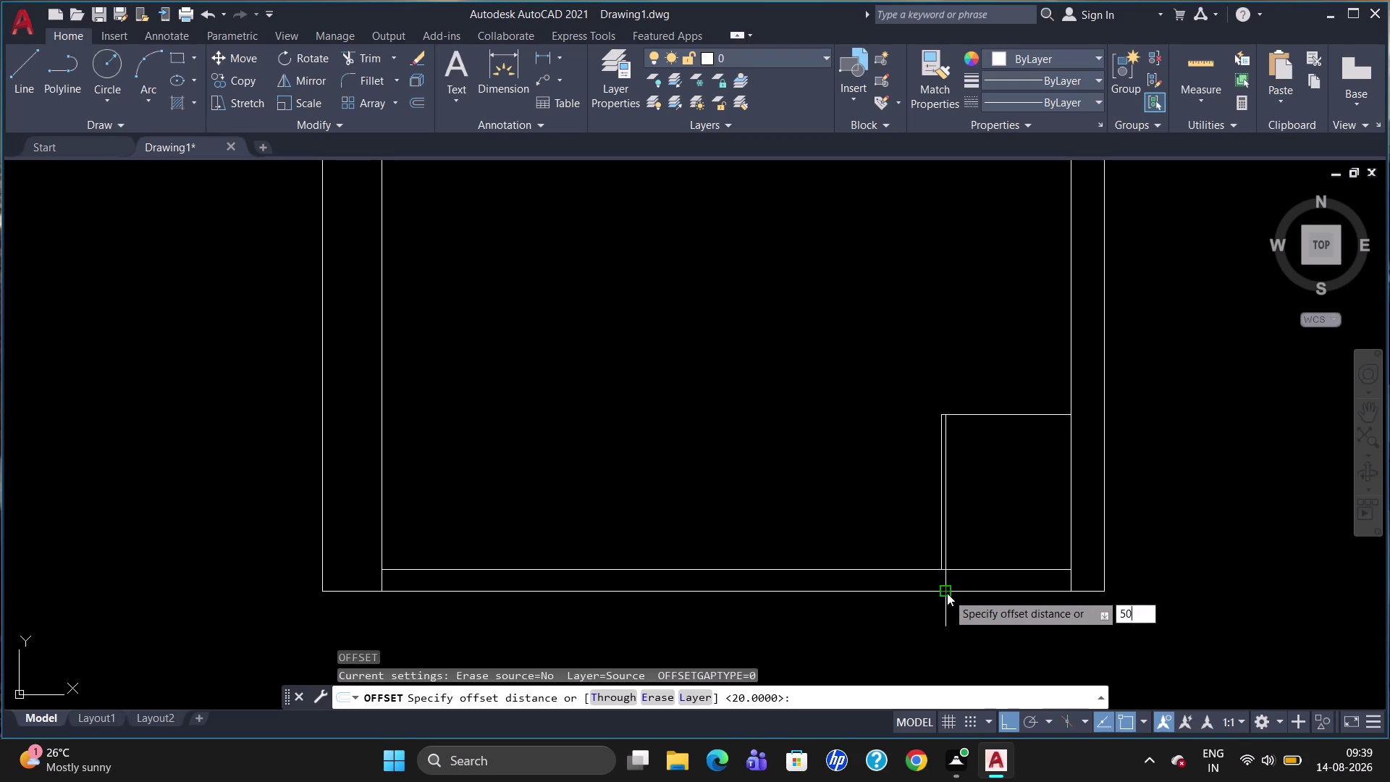
key(Return)
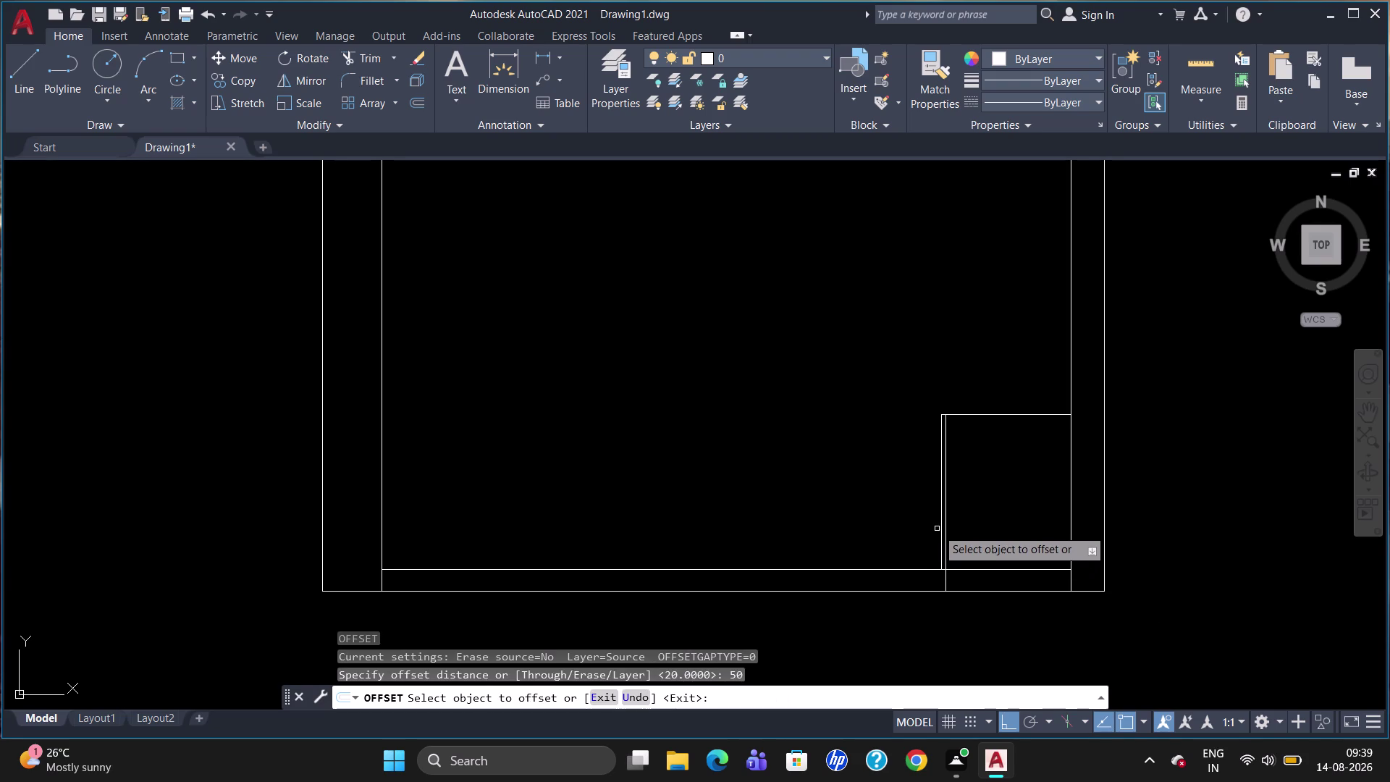
click(942, 523)
click(903, 527)
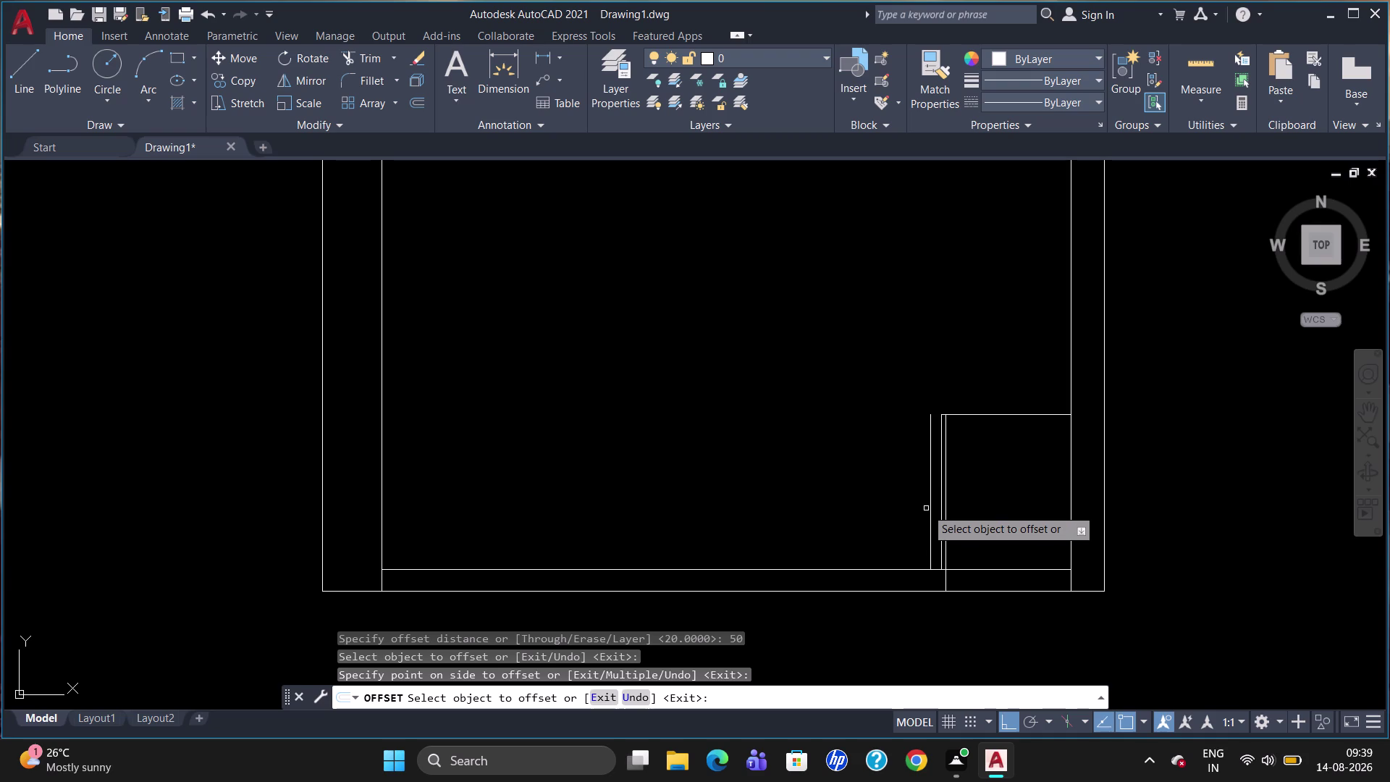
click(932, 503)
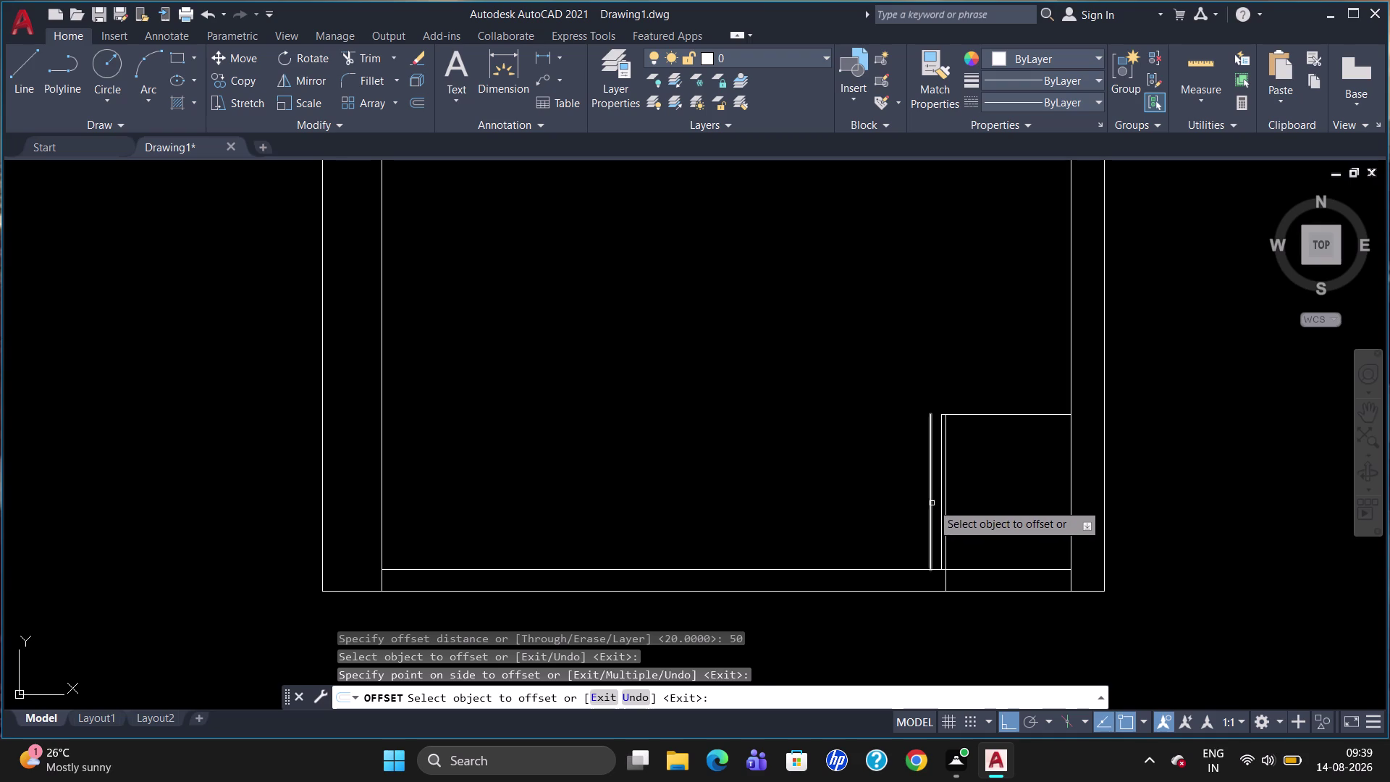
text(530)
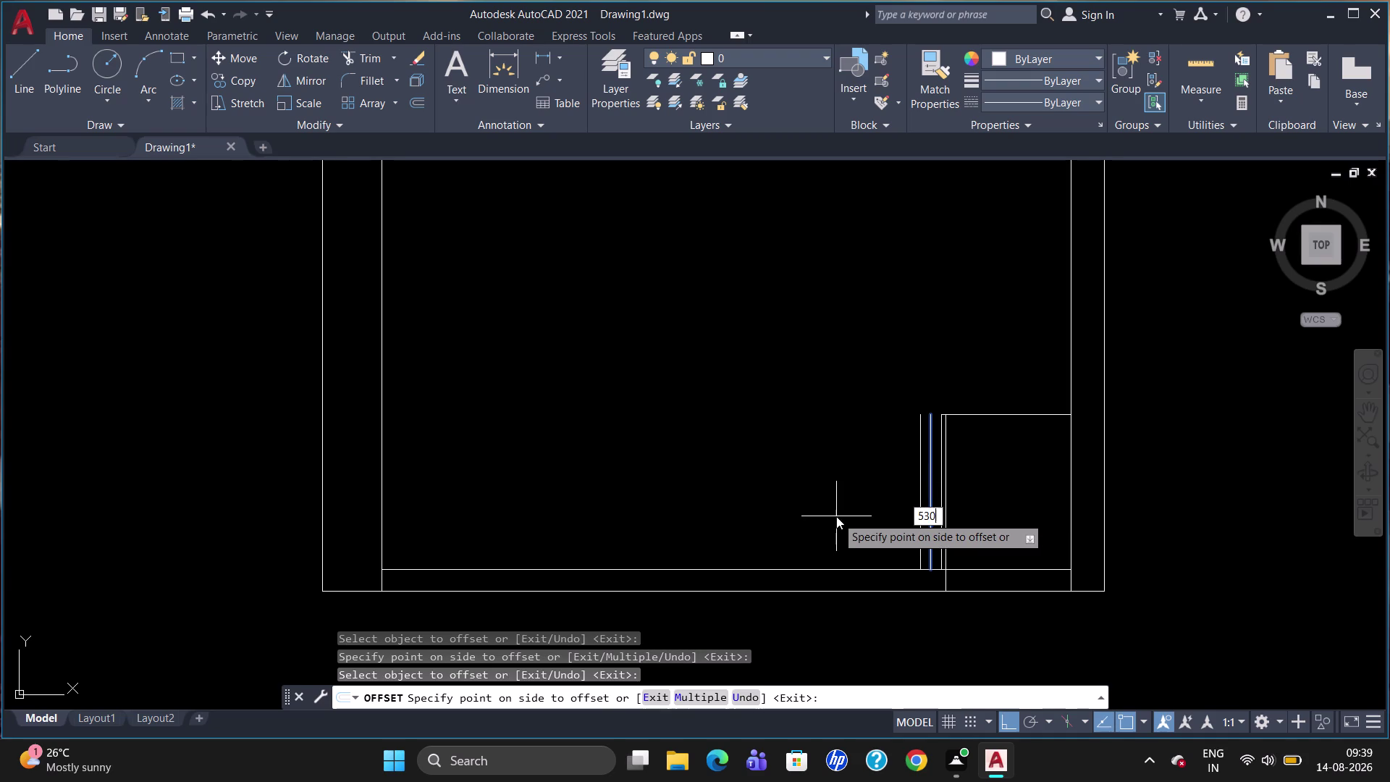
key(Return)
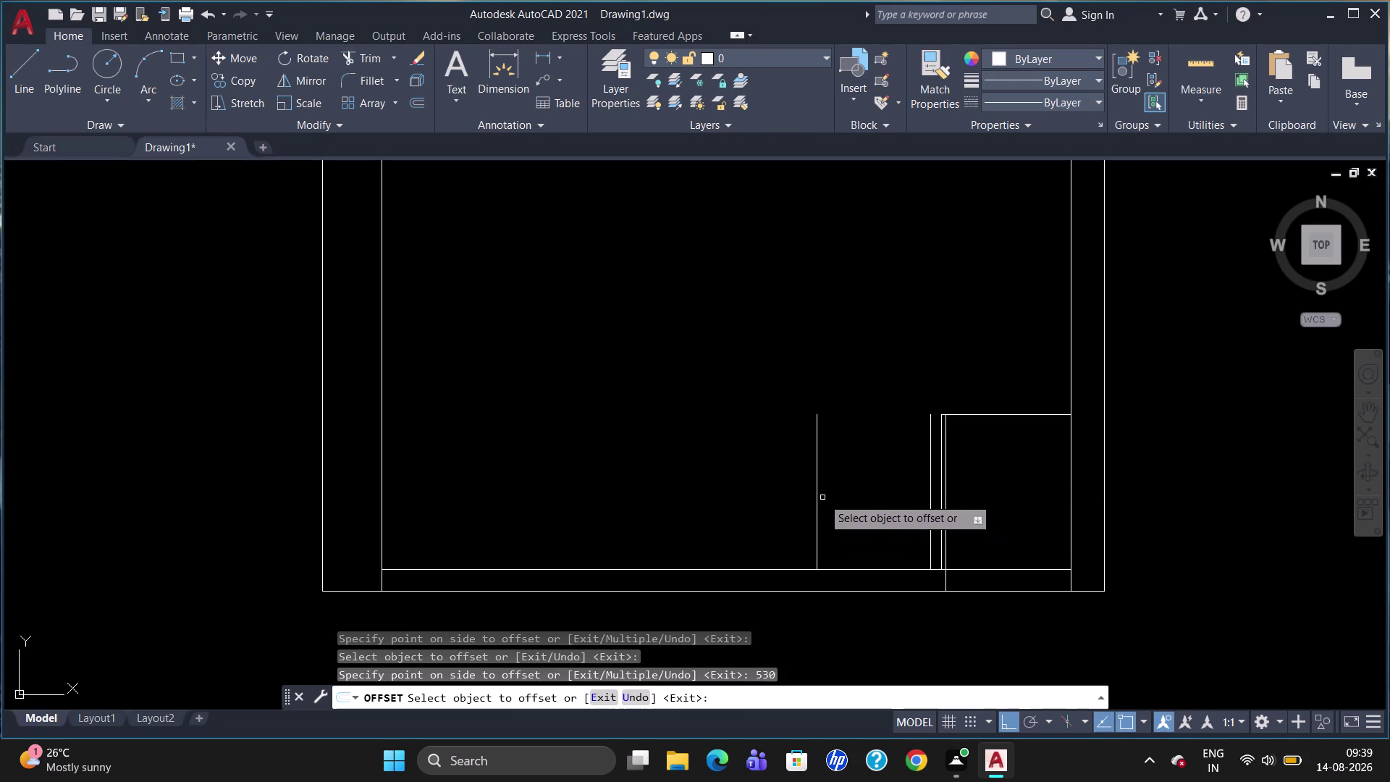
click(816, 497)
text(45)
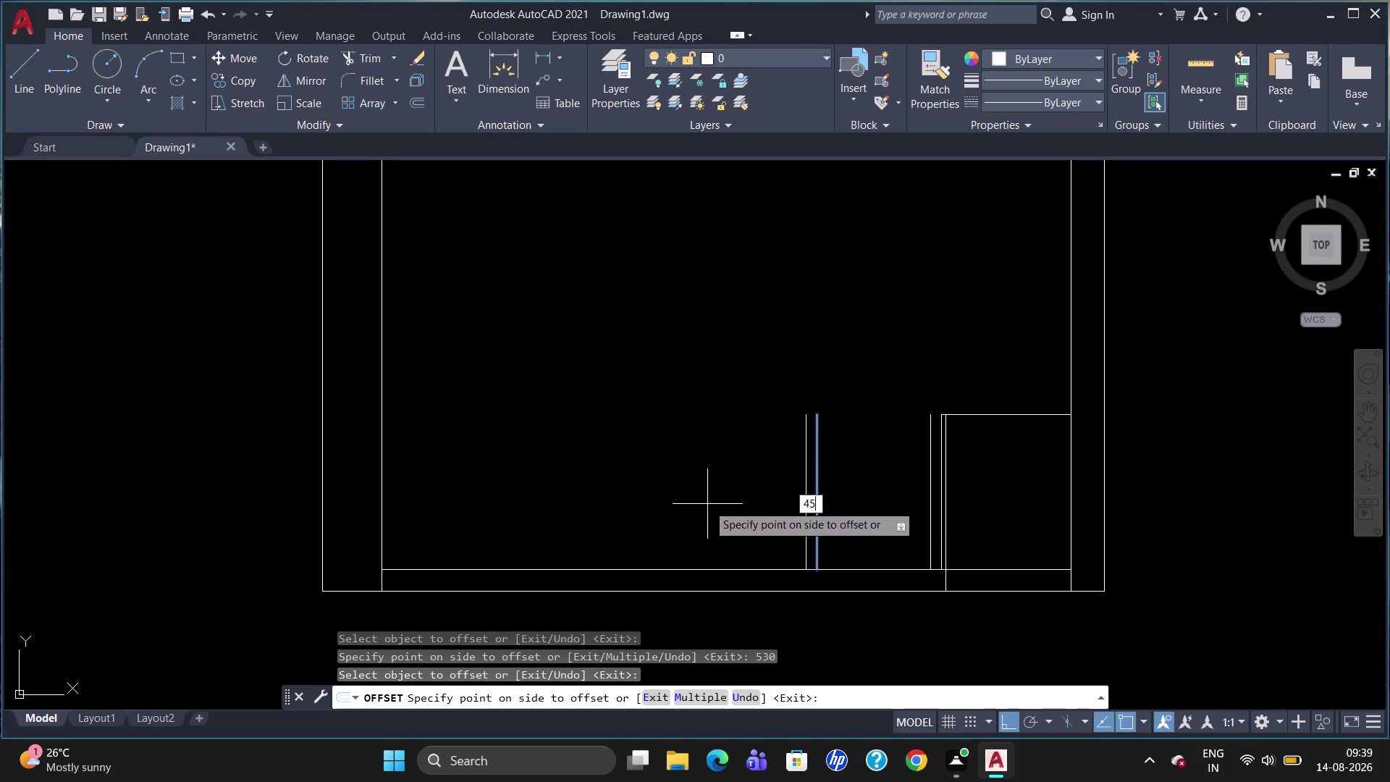
text(0)
key(Return)
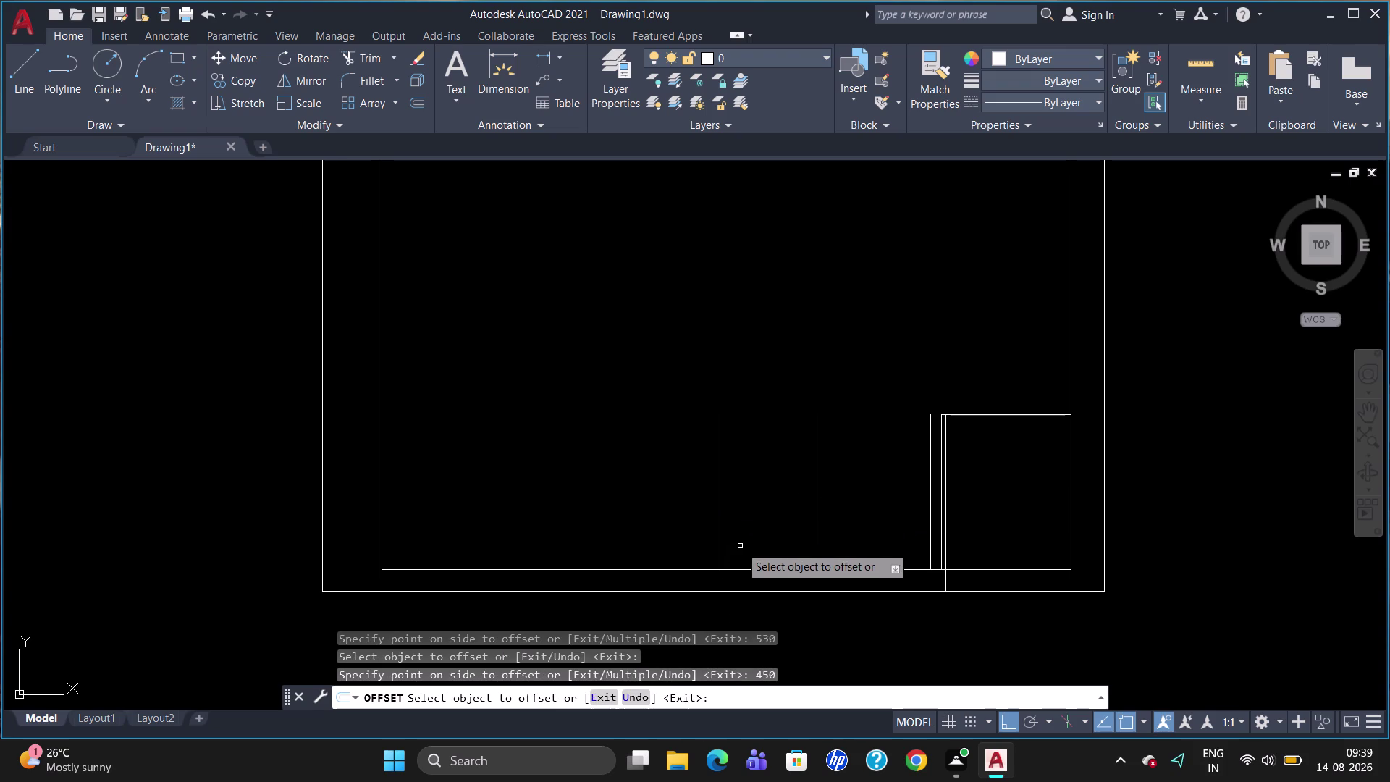
key(Escape)
Extend the leftmost vertical with a line through the ledge to the bottom edge.
key(l)
key(Return)
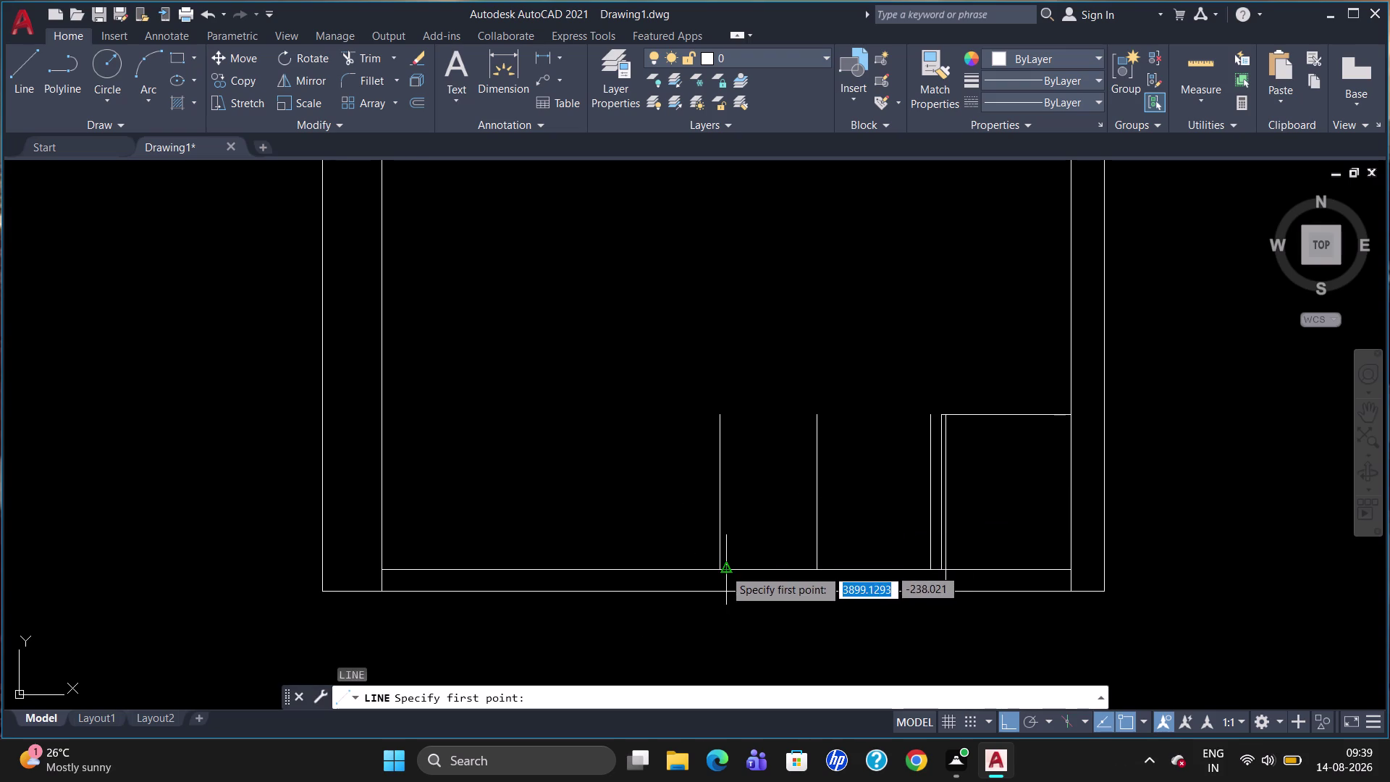
click(719, 569)
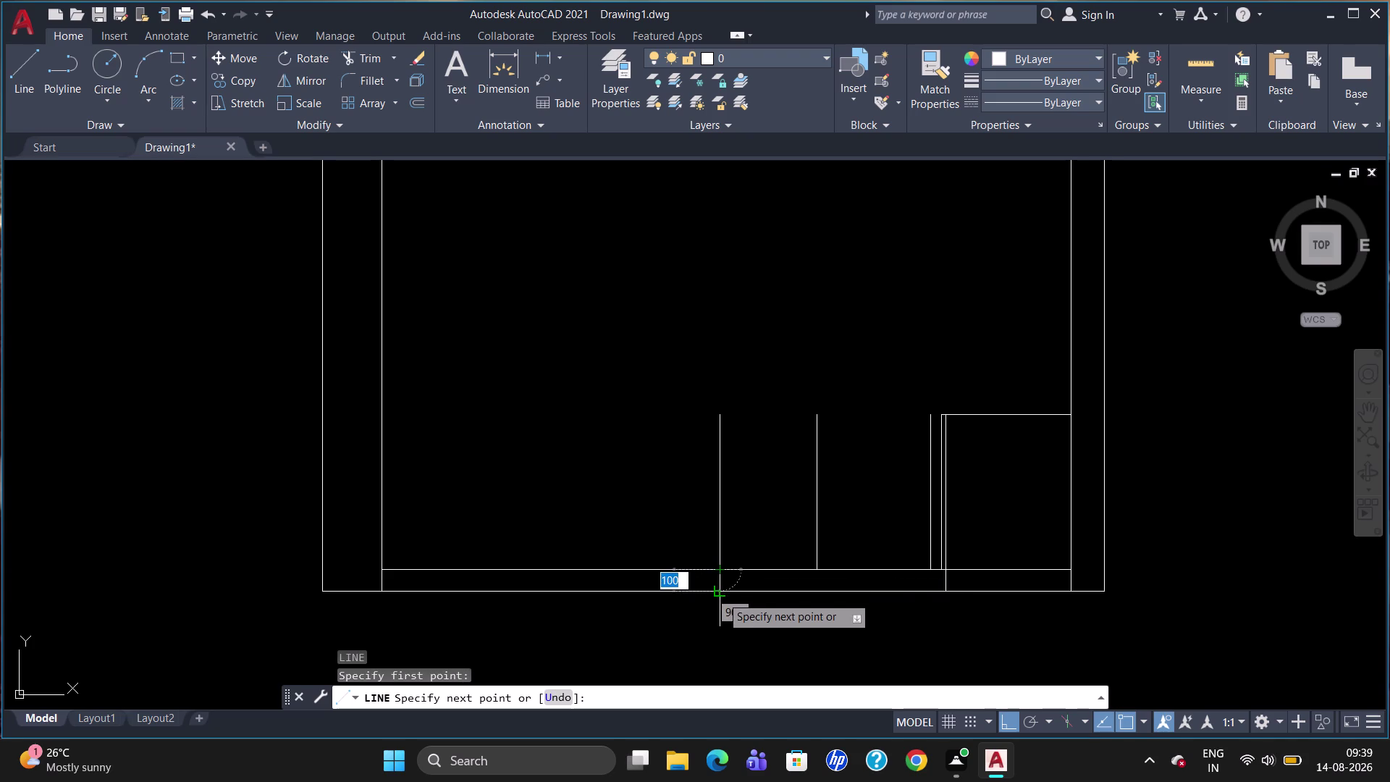
click(721, 596)
key(Escape)
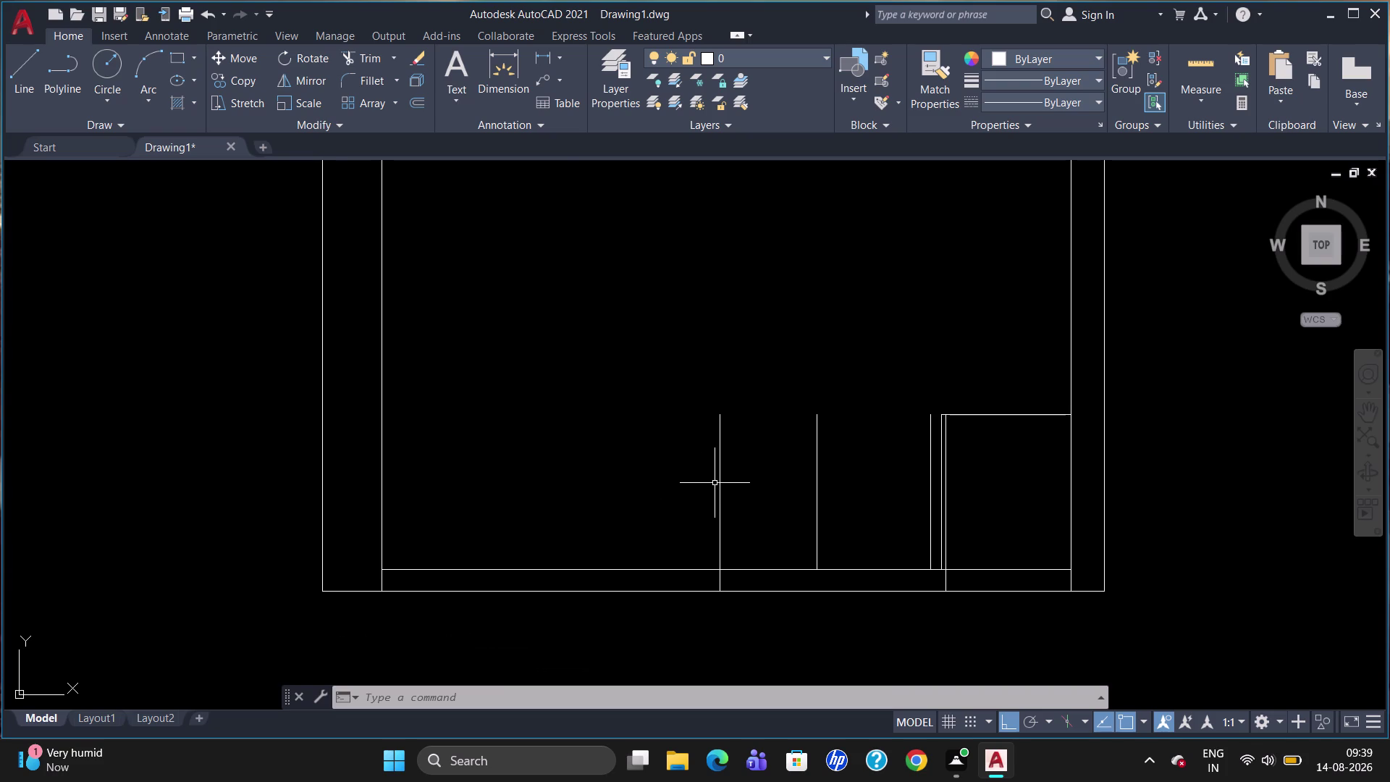
Offset the leftmost door line 30 to the left, then the new copy 40 further left.
key(o)
key(Return)
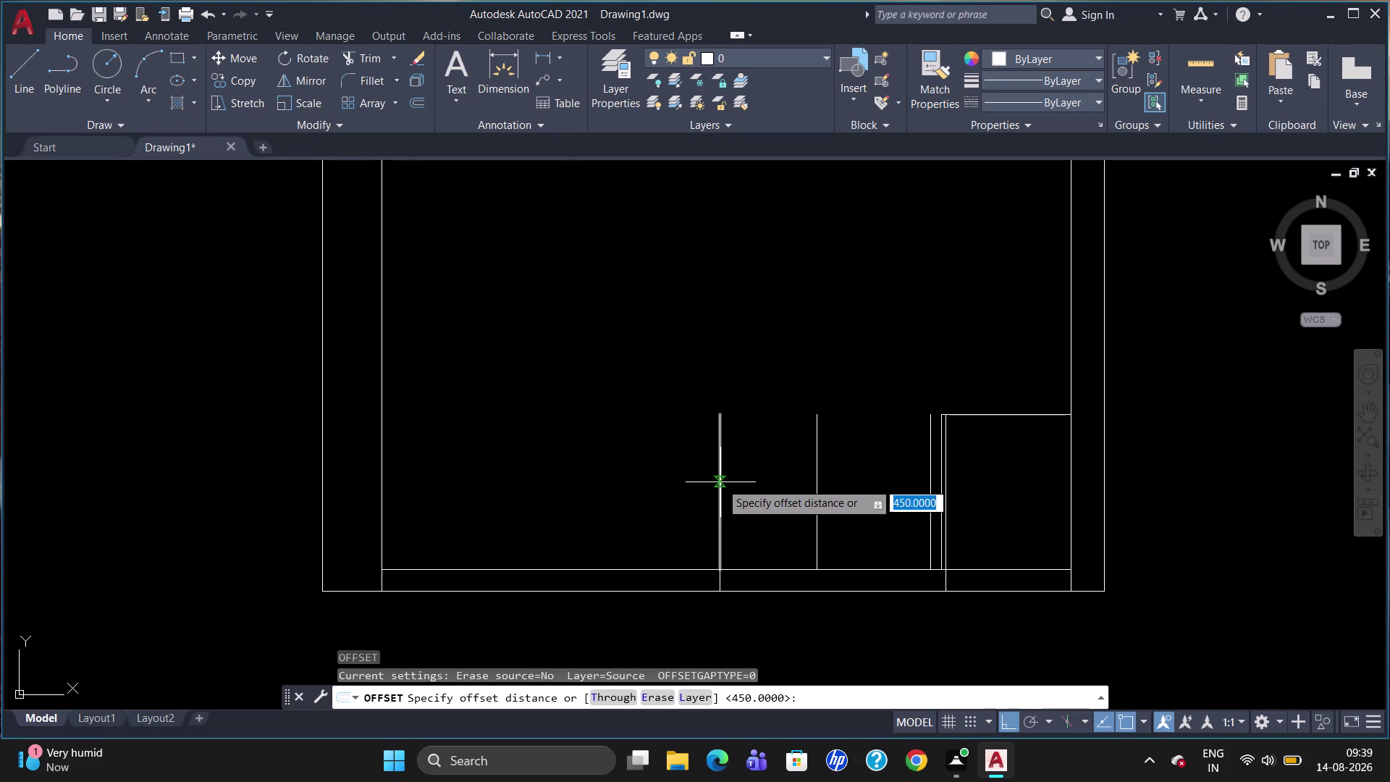
text(30)
key(Return)
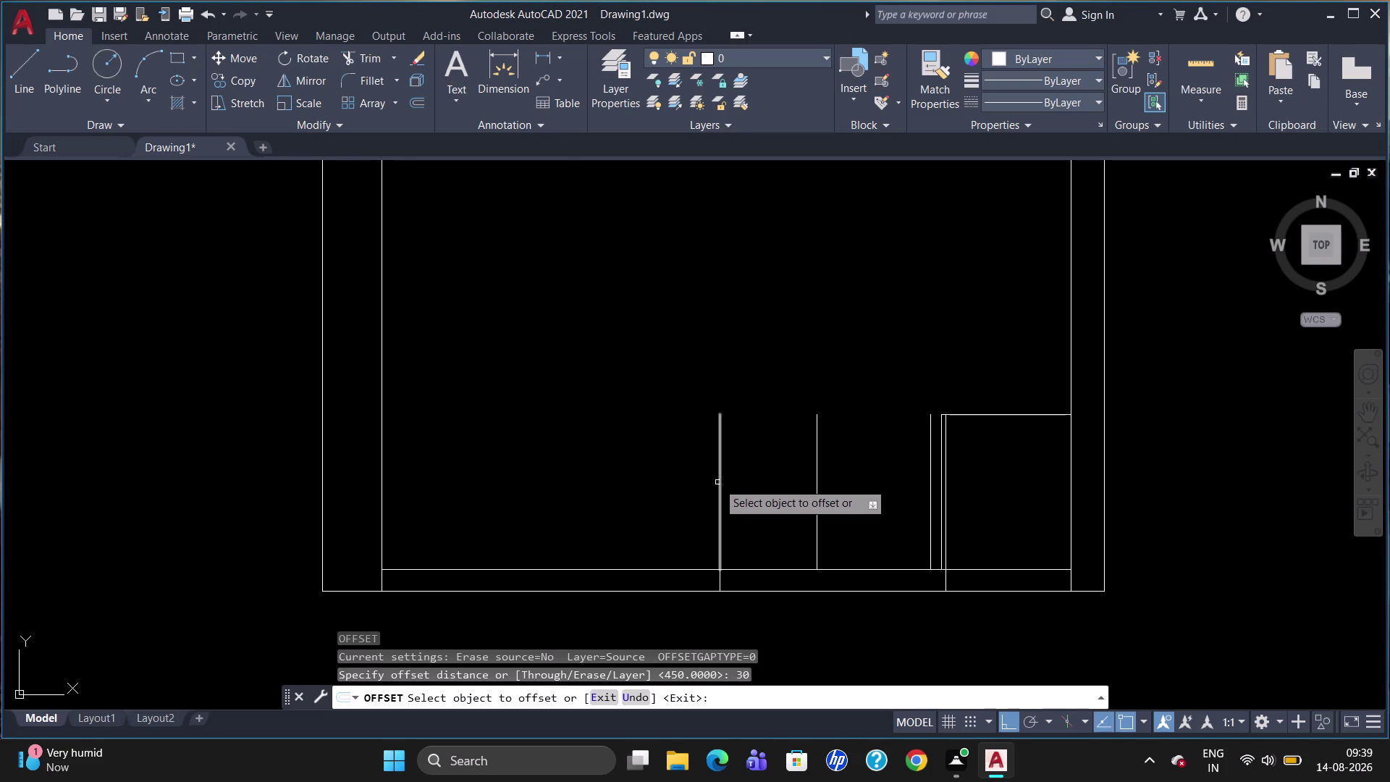
click(718, 483)
click(690, 484)
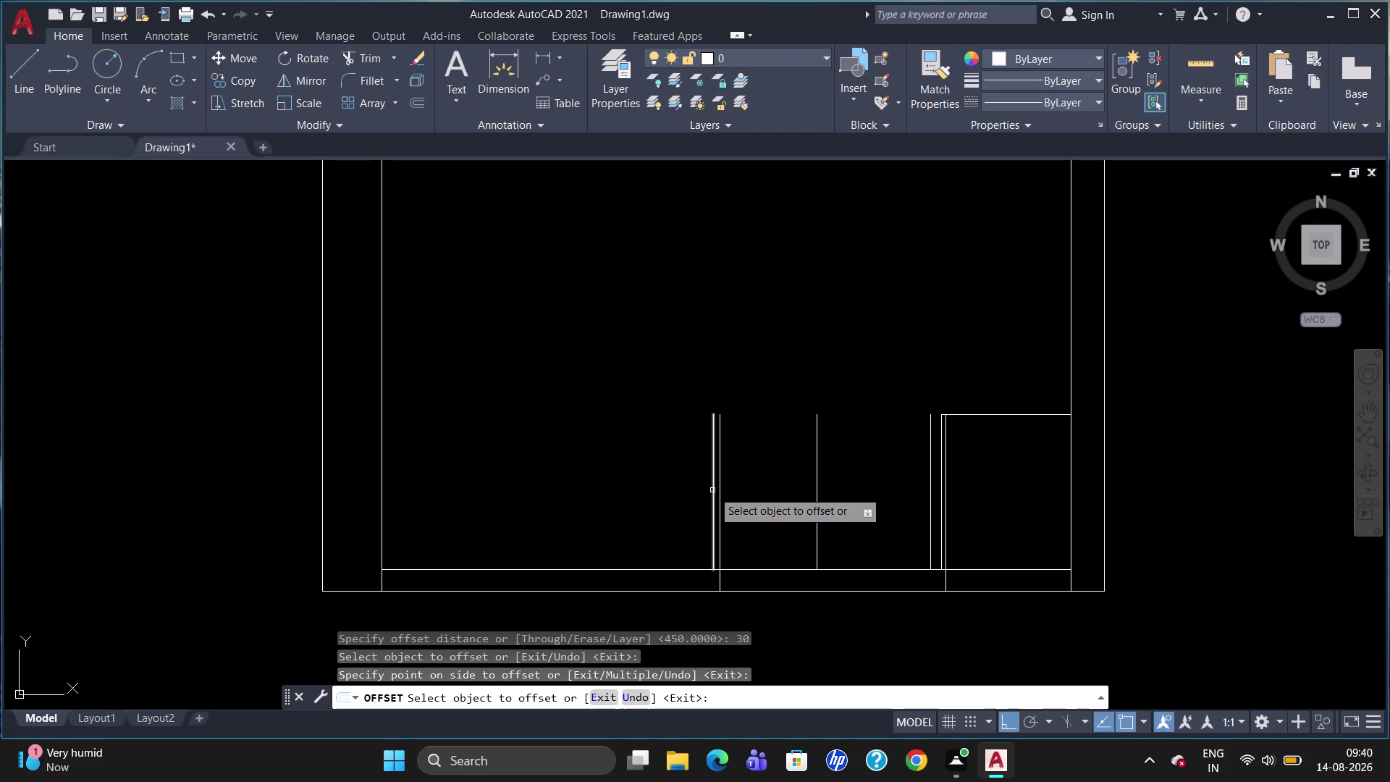
click(713, 490)
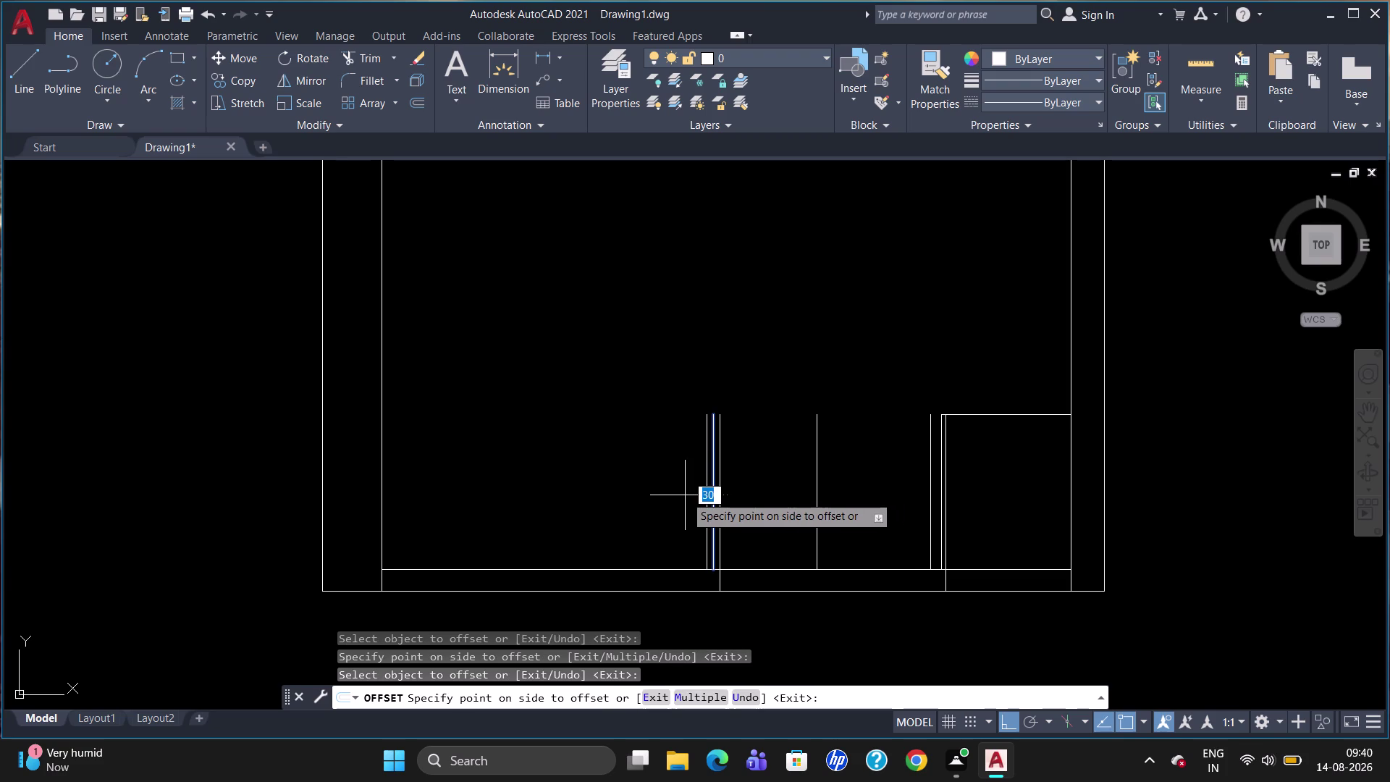
text(40)
key(Return)
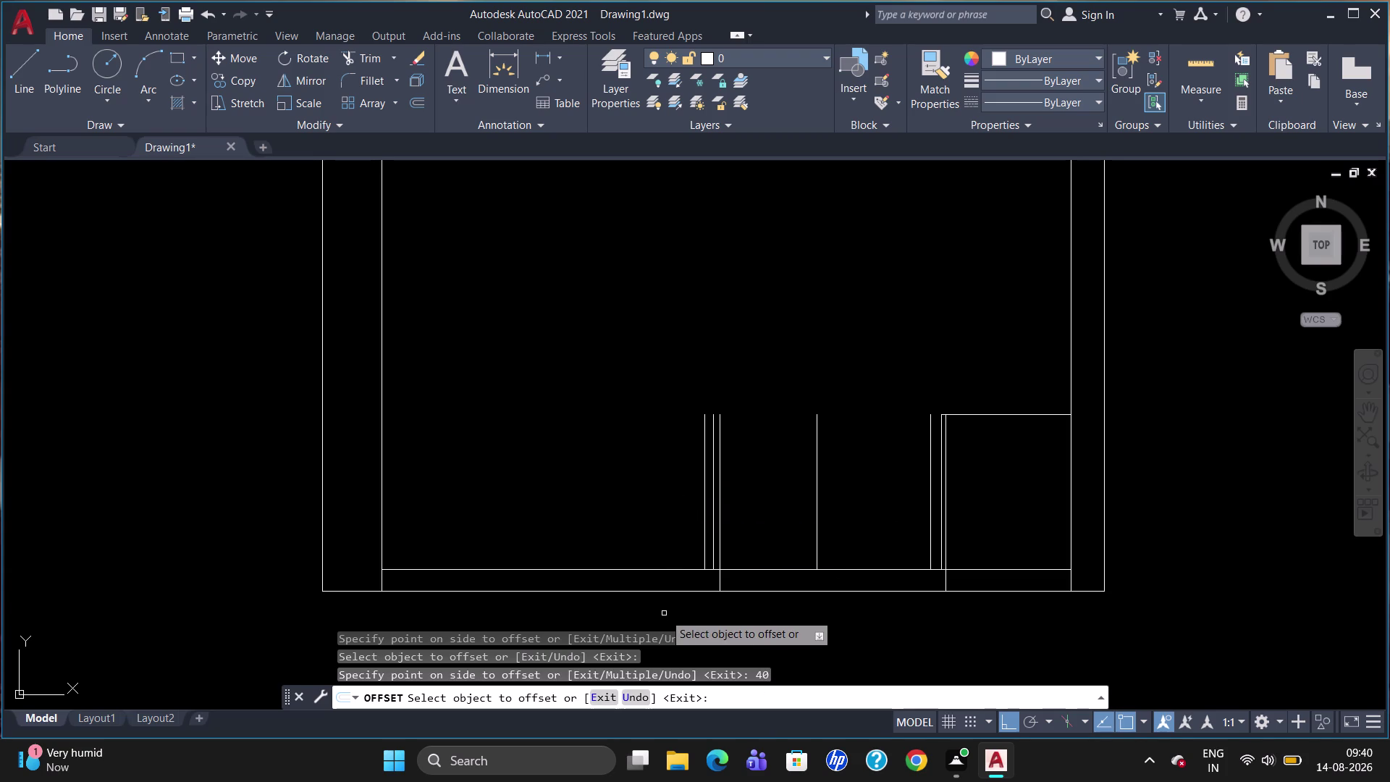
Cancel the offset and delete the accidentally selected objects.
key(Escape)
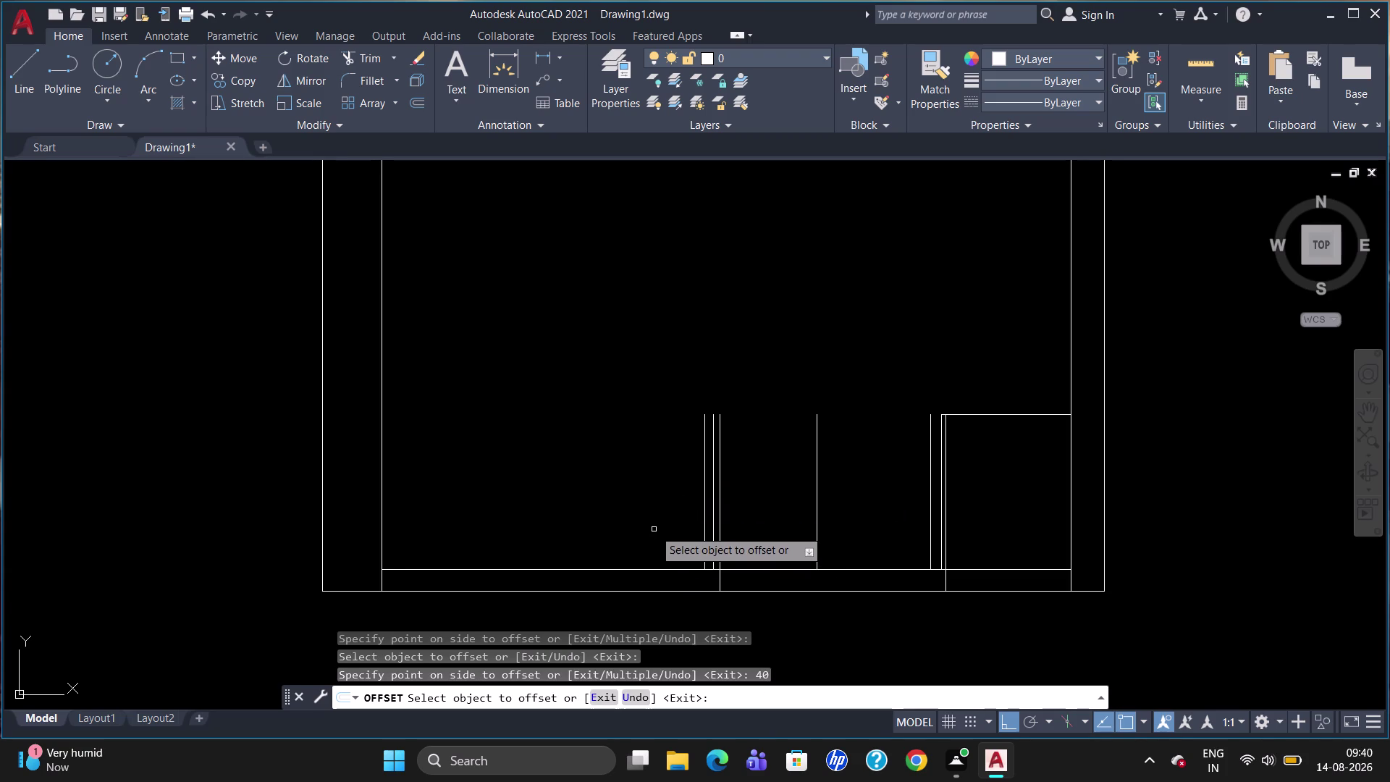
click(708, 503)
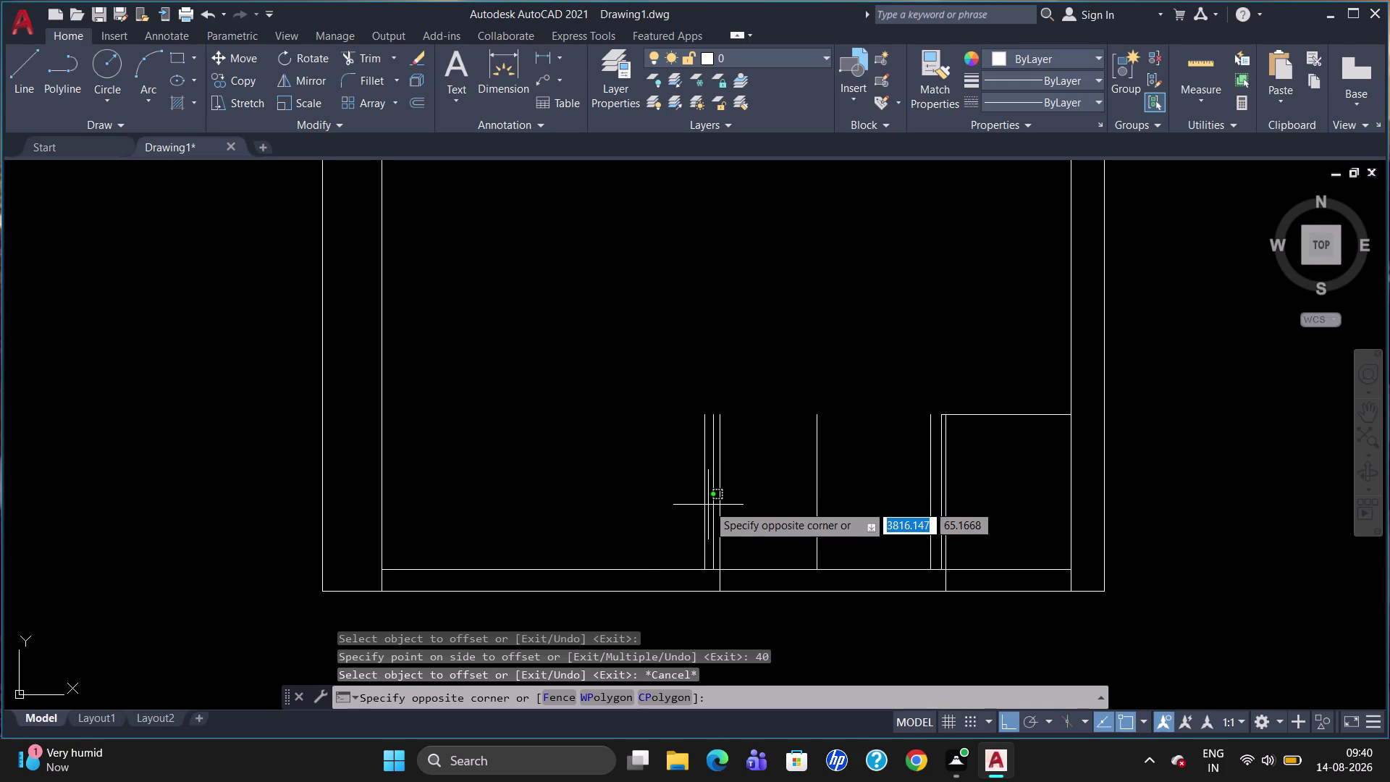
click(703, 511)
key(Delete)
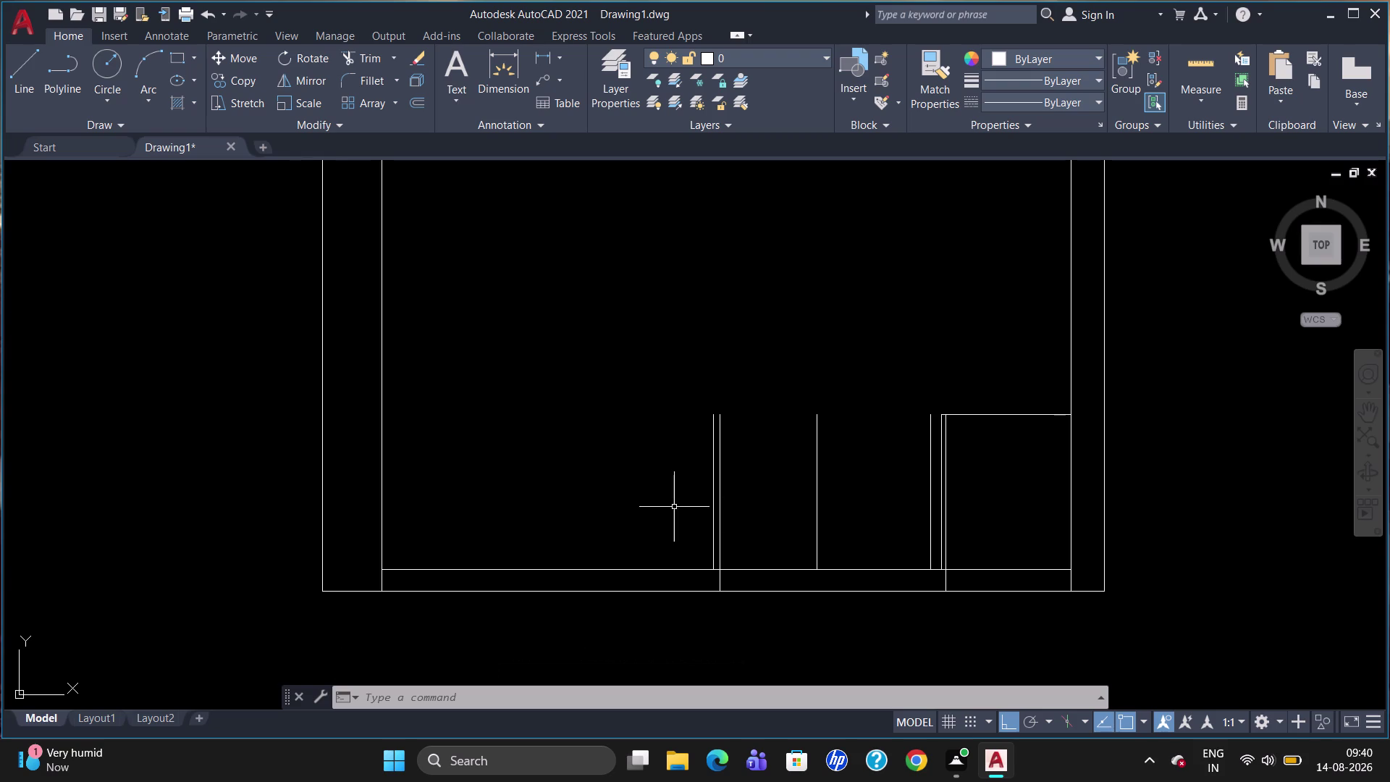
Offset the vertical door line 820 to the left.
key(o)
key(Return)
click(712, 503)
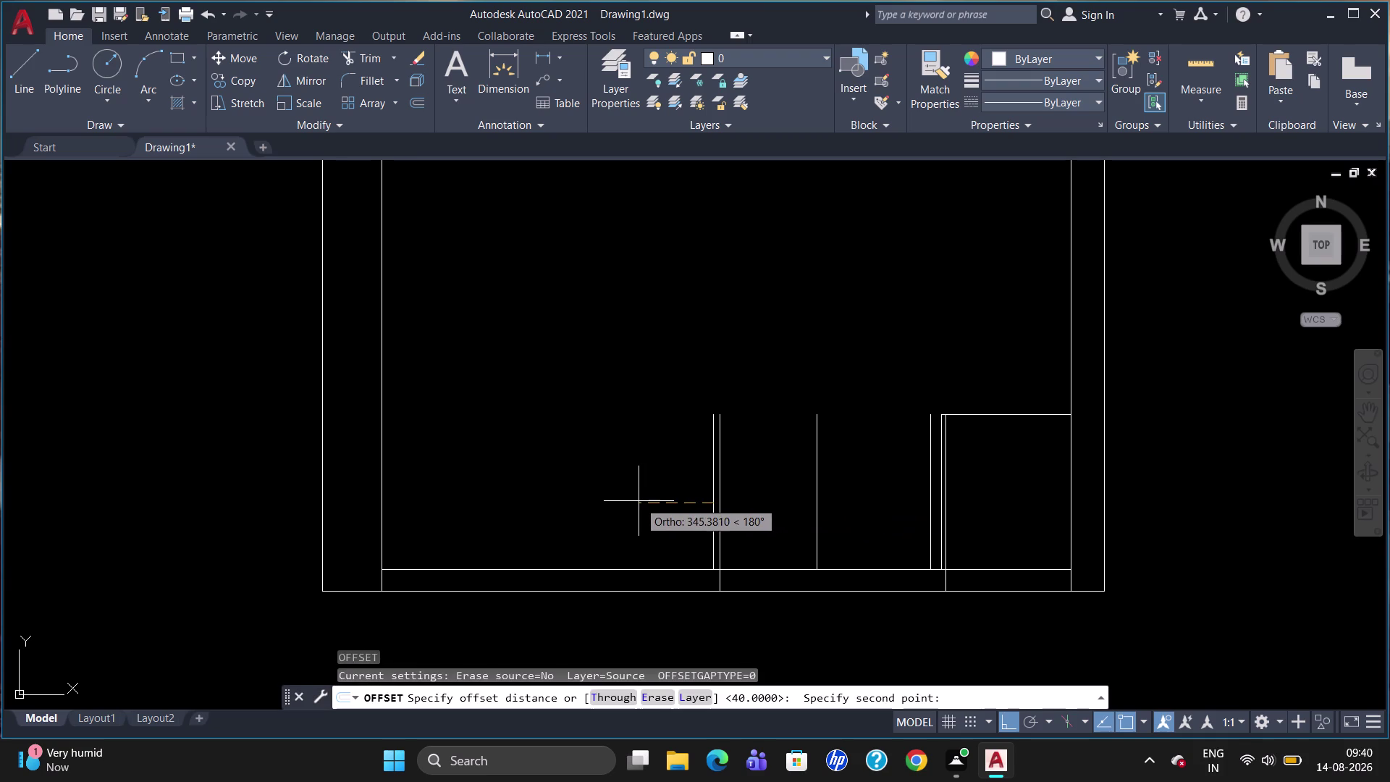
text(8)
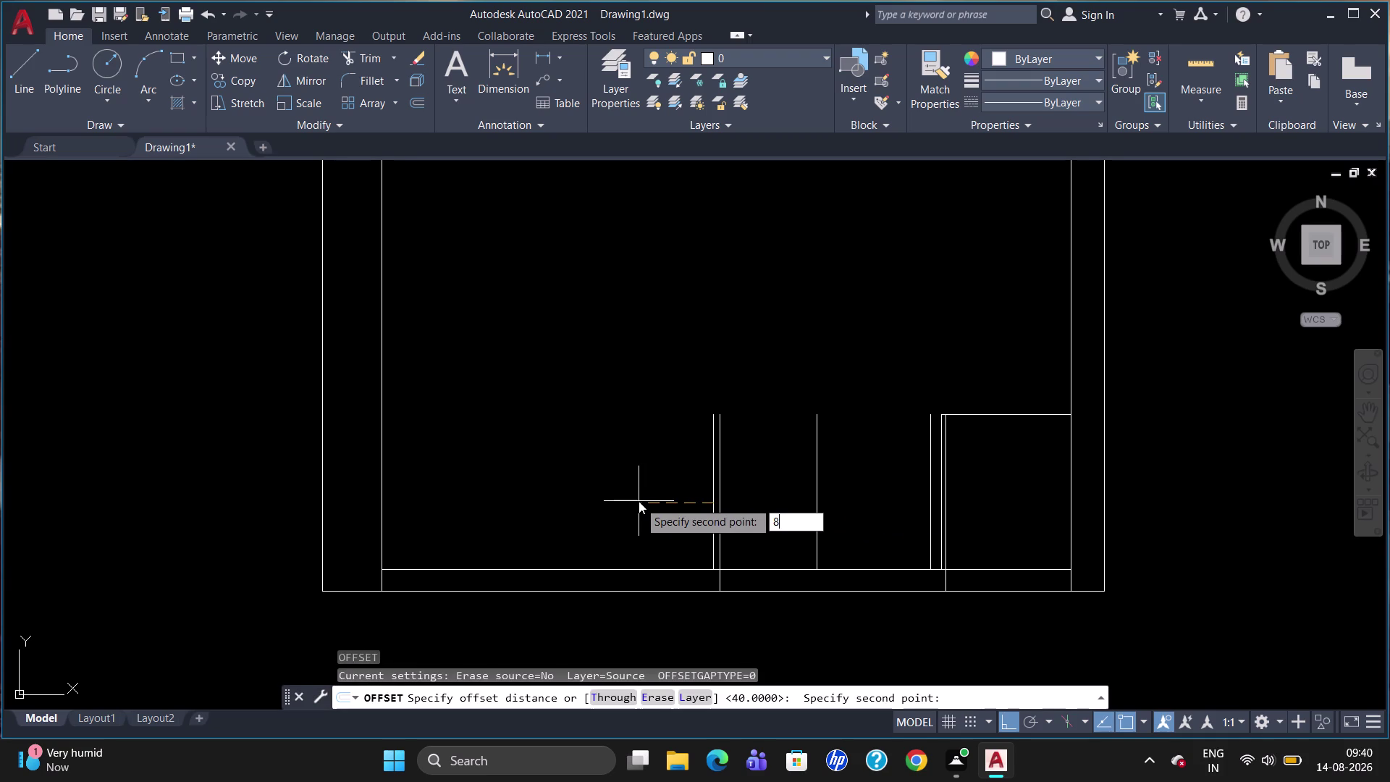
text(20)
key(Return)
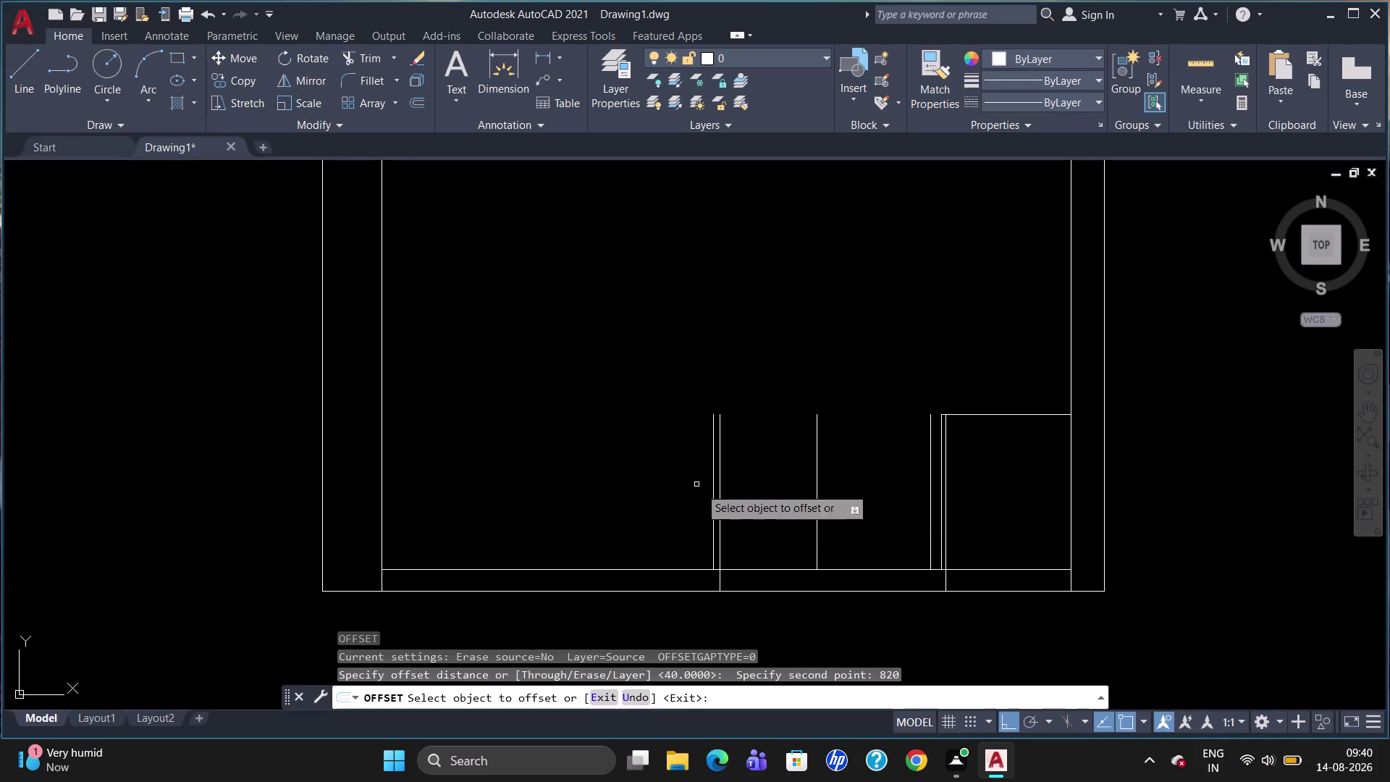
click(712, 506)
click(633, 518)
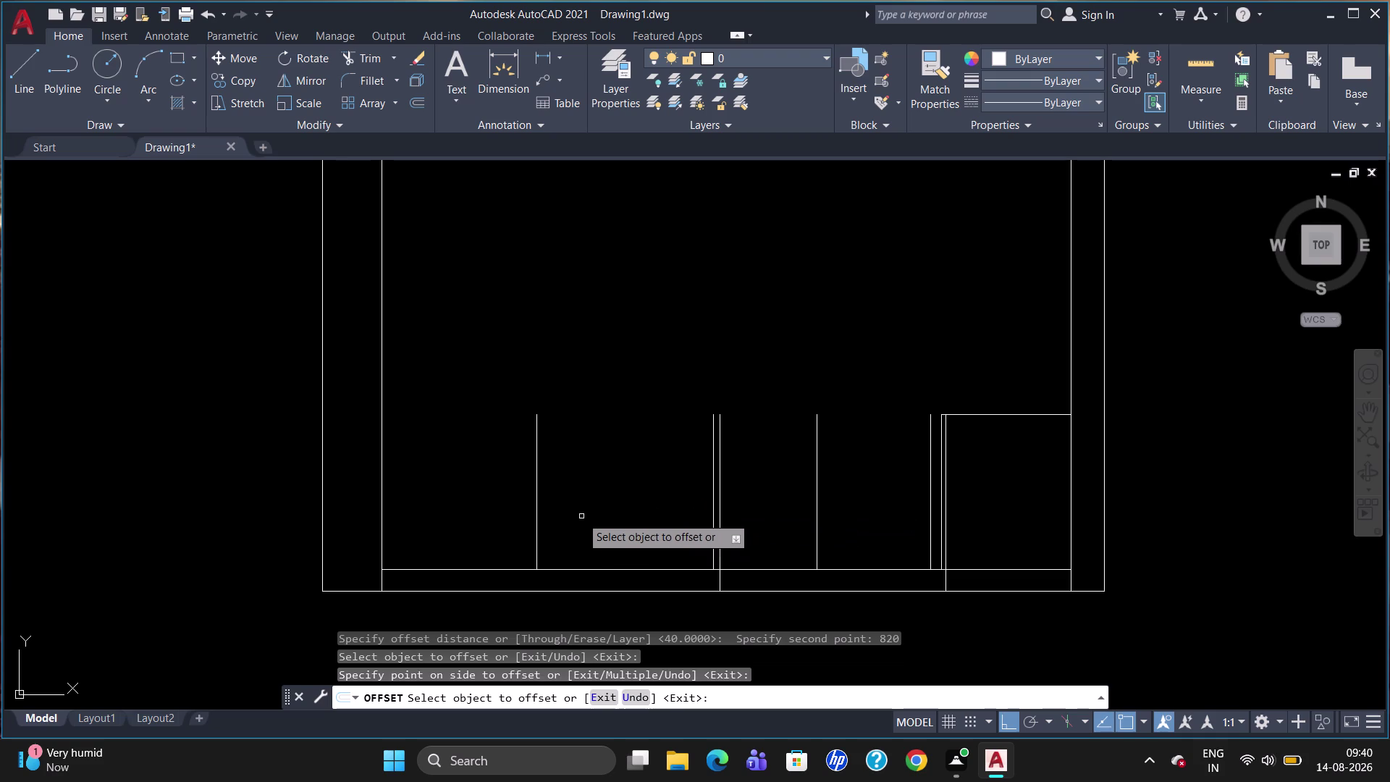
Offset the newest vertical line 120 further left and end the offset.
click(536, 507)
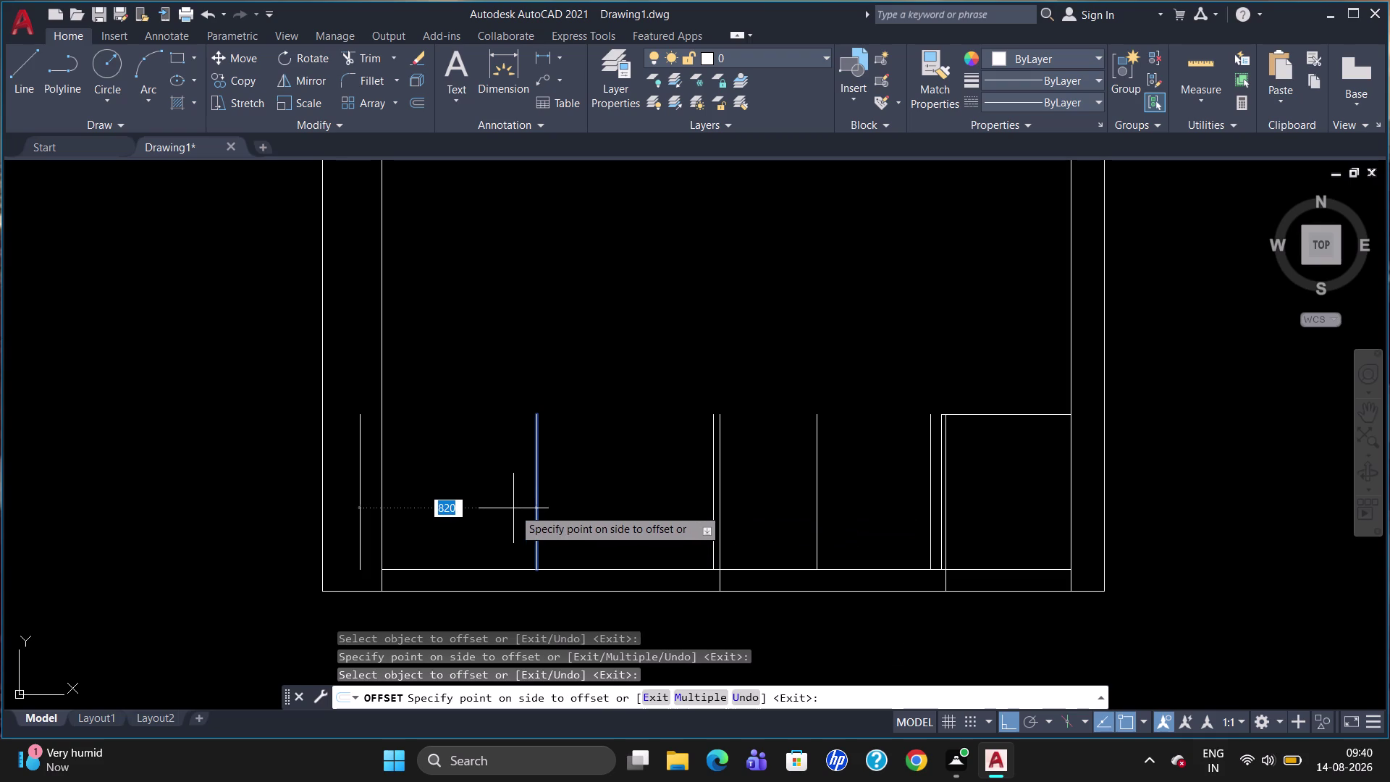
text(120)
key(Return)
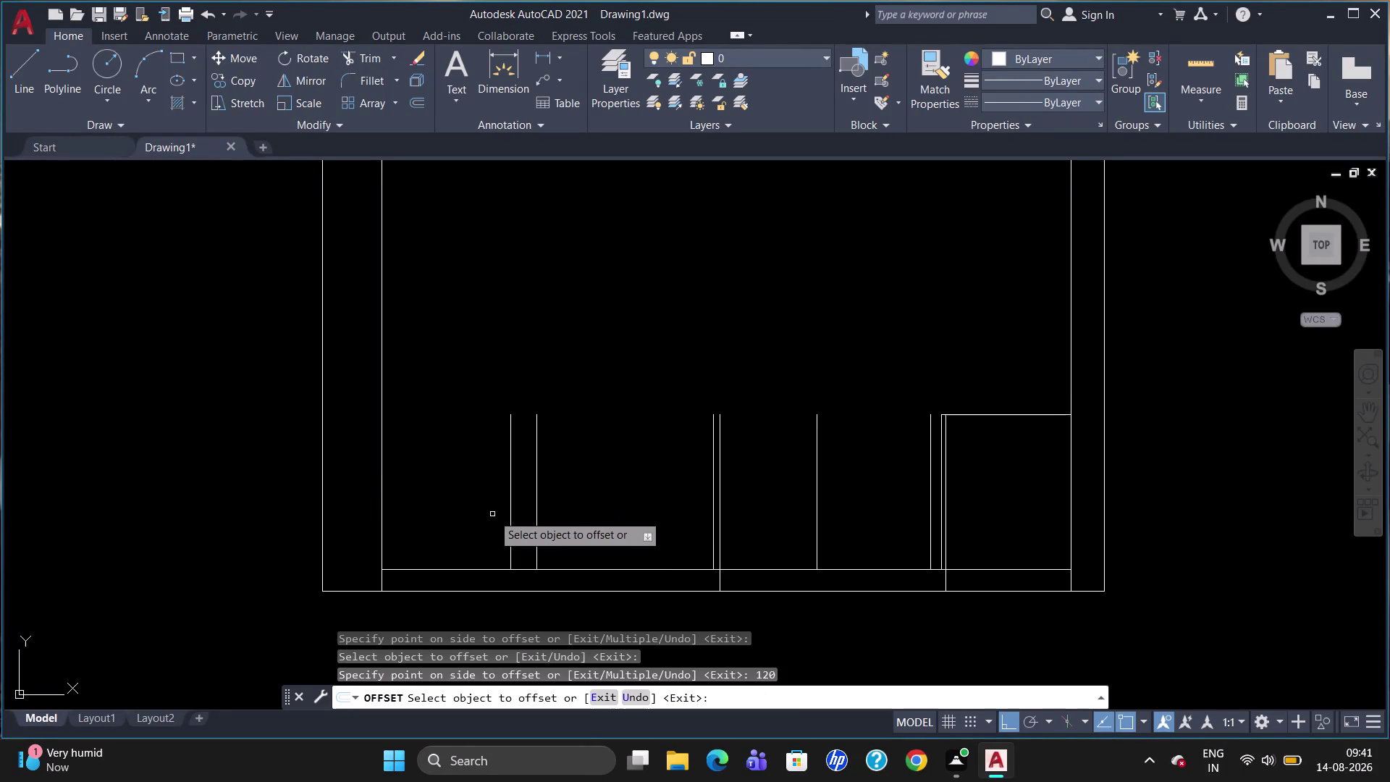
key(Escape)
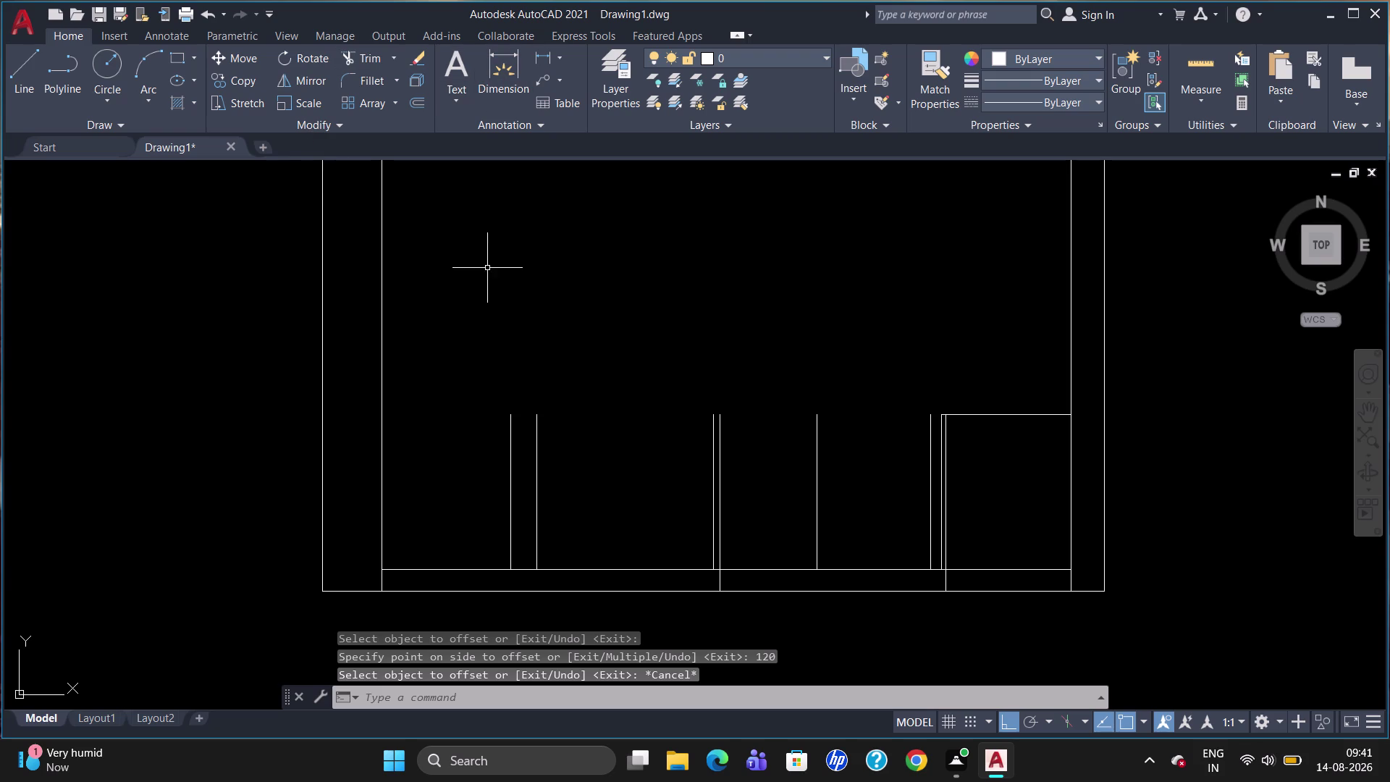
text(QD)
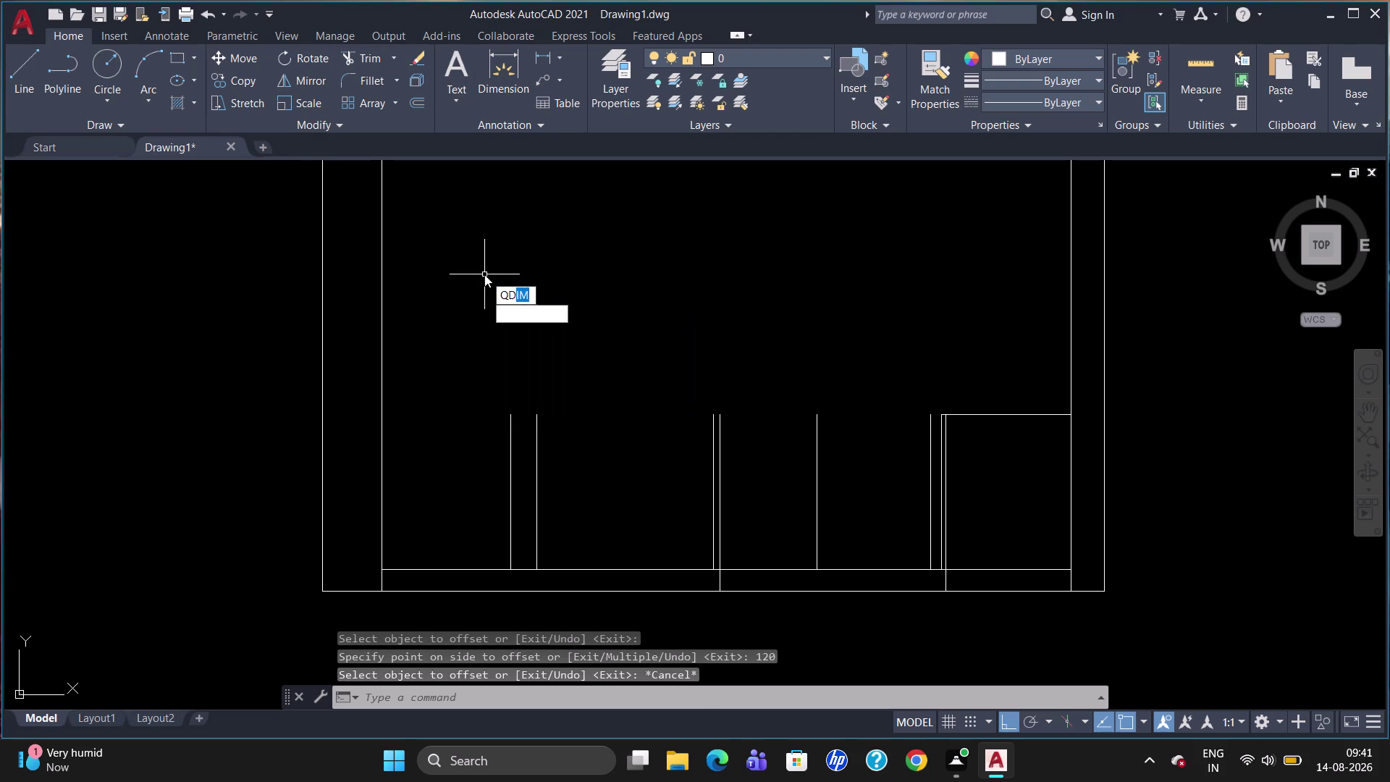
text(IM)
key(Return)
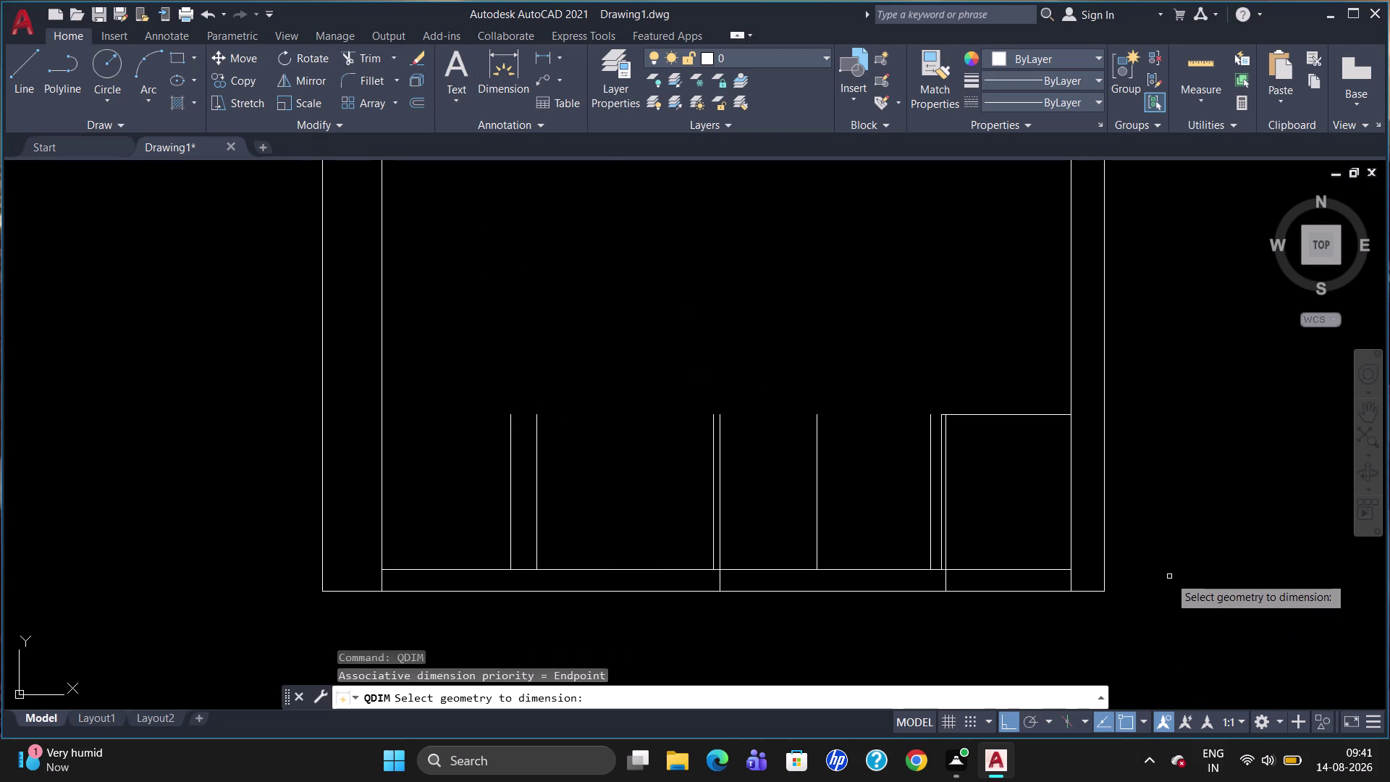
drag(1170, 576, 237, 564)
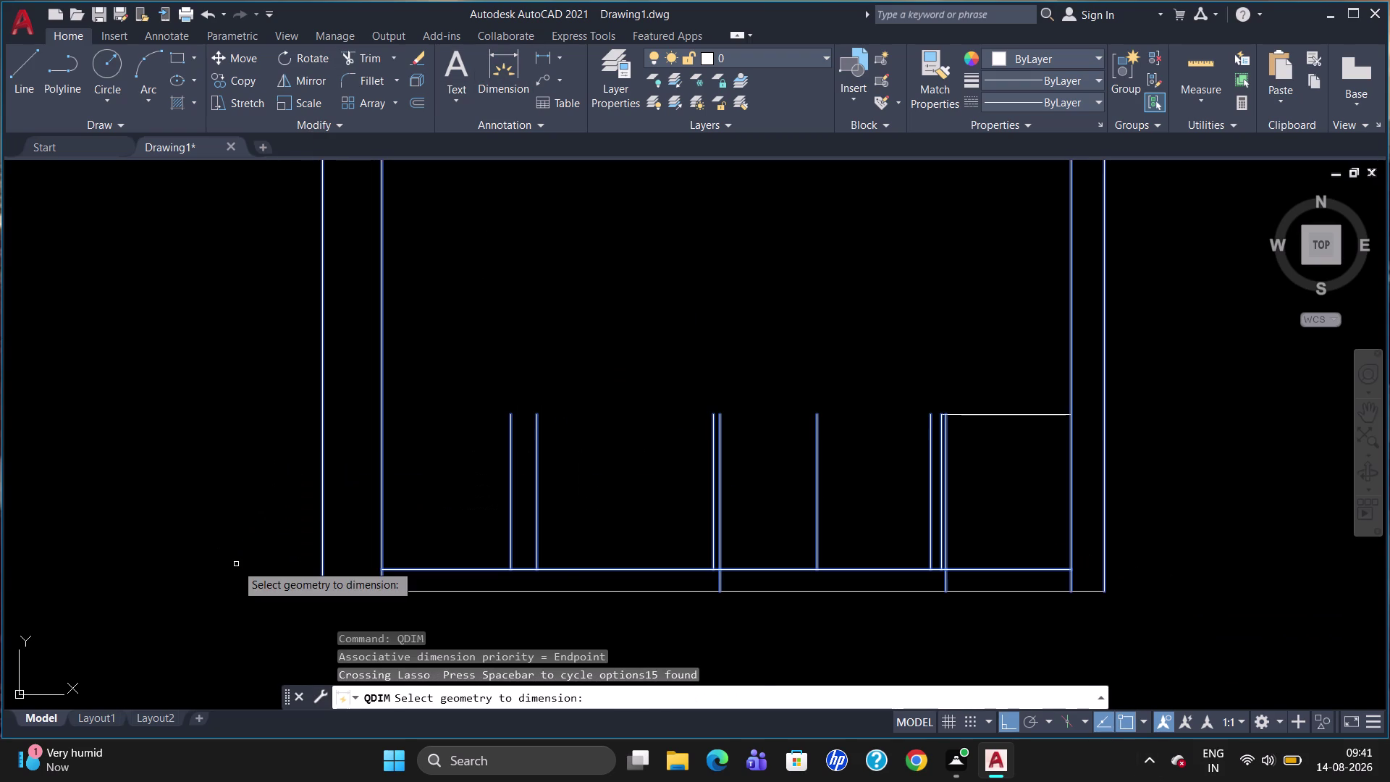
key(Return)
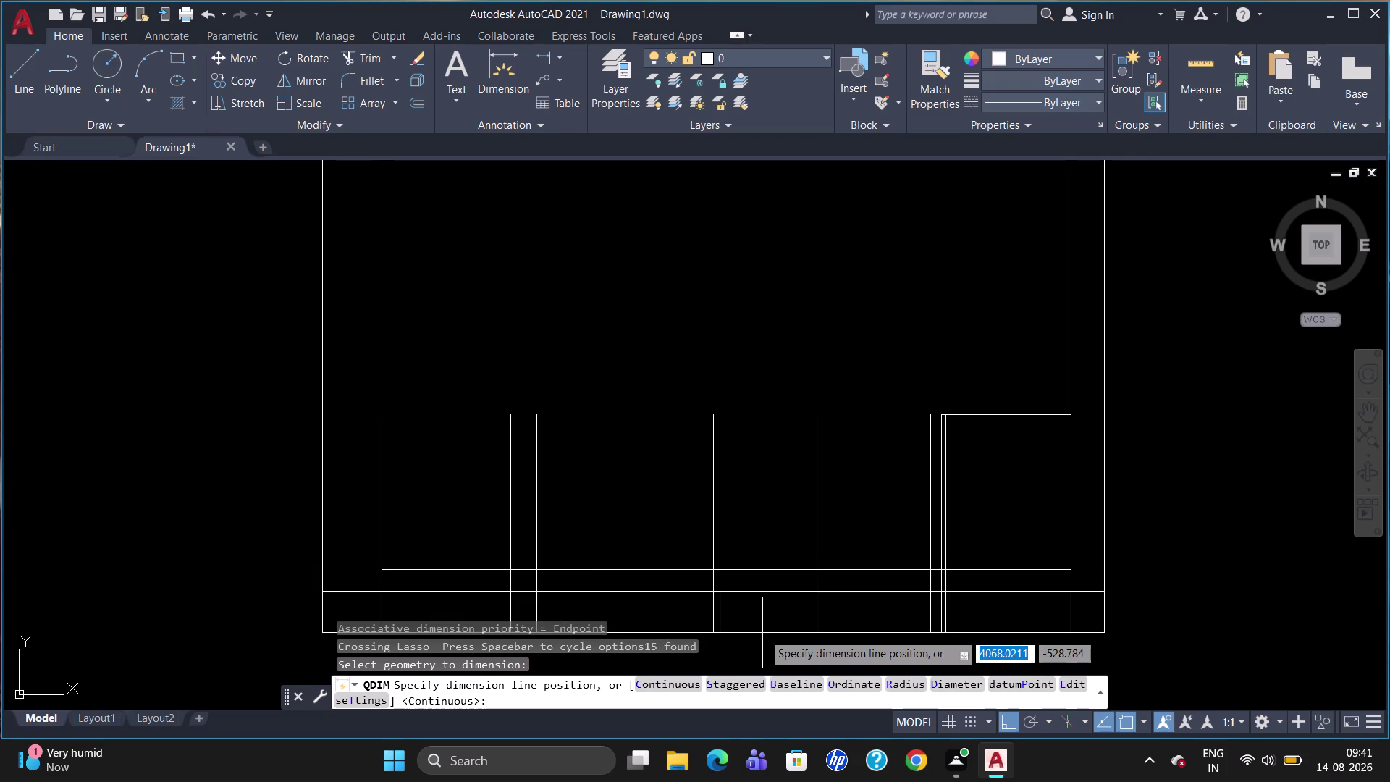
click(763, 633)
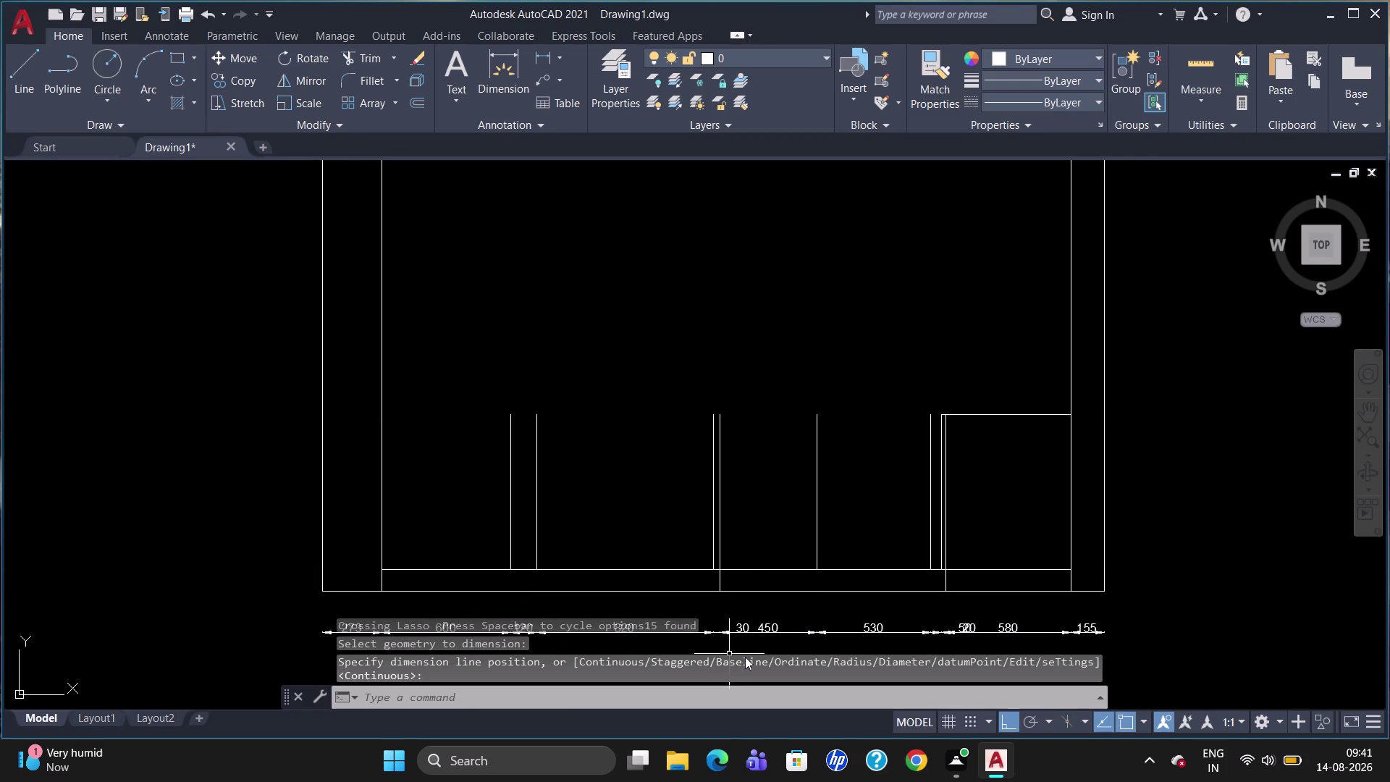
key(Escape)
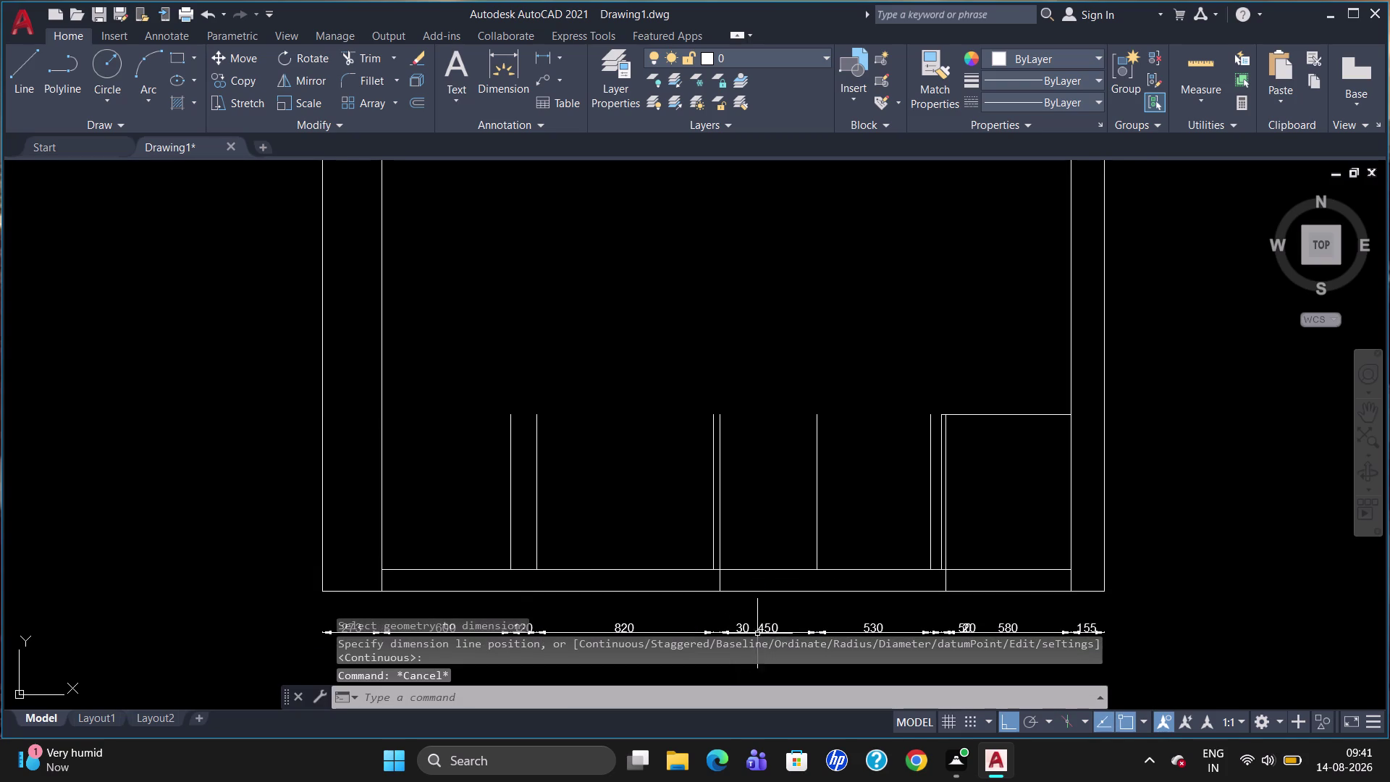
scroll(down, 3)
scroll(up, 3)
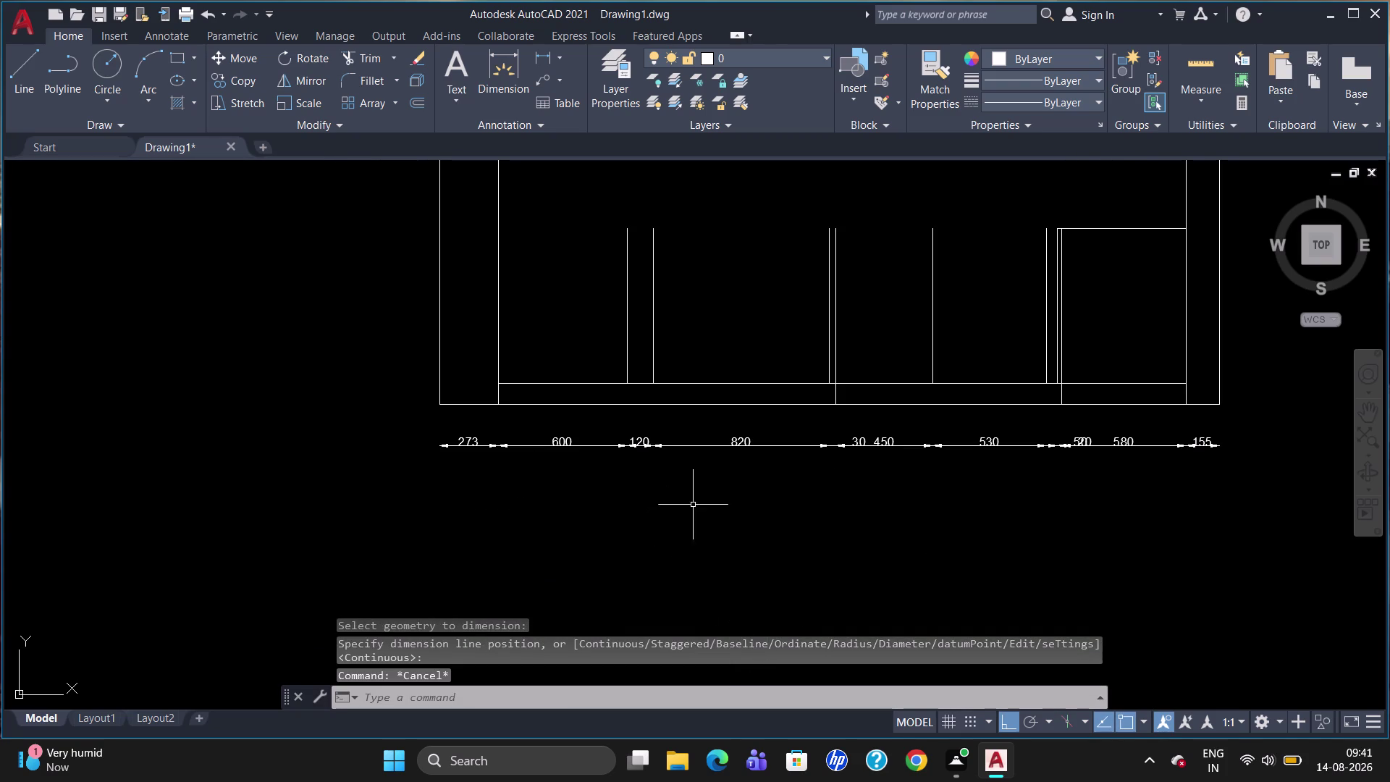
drag(1249, 460, 1232, 451)
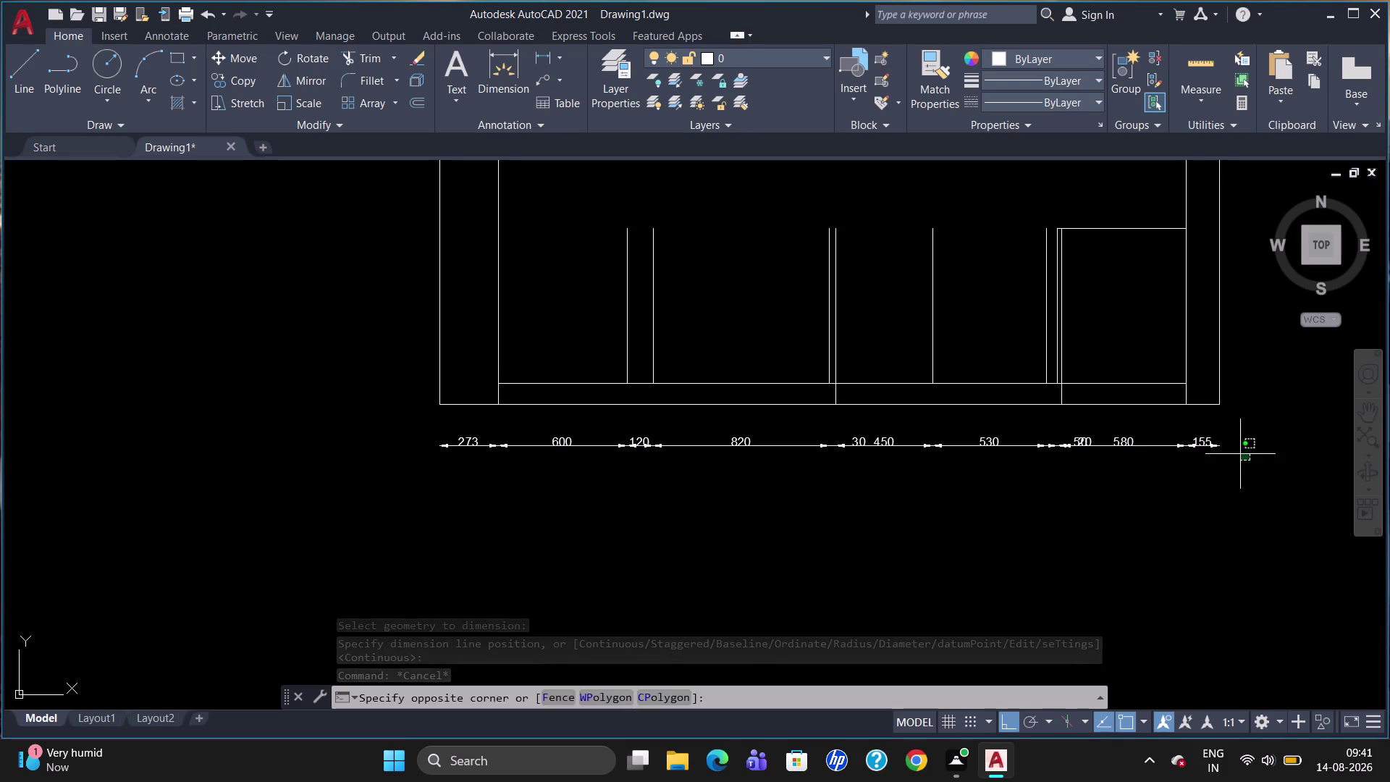
drag(1233, 451, 376, 442)
key(Delete)
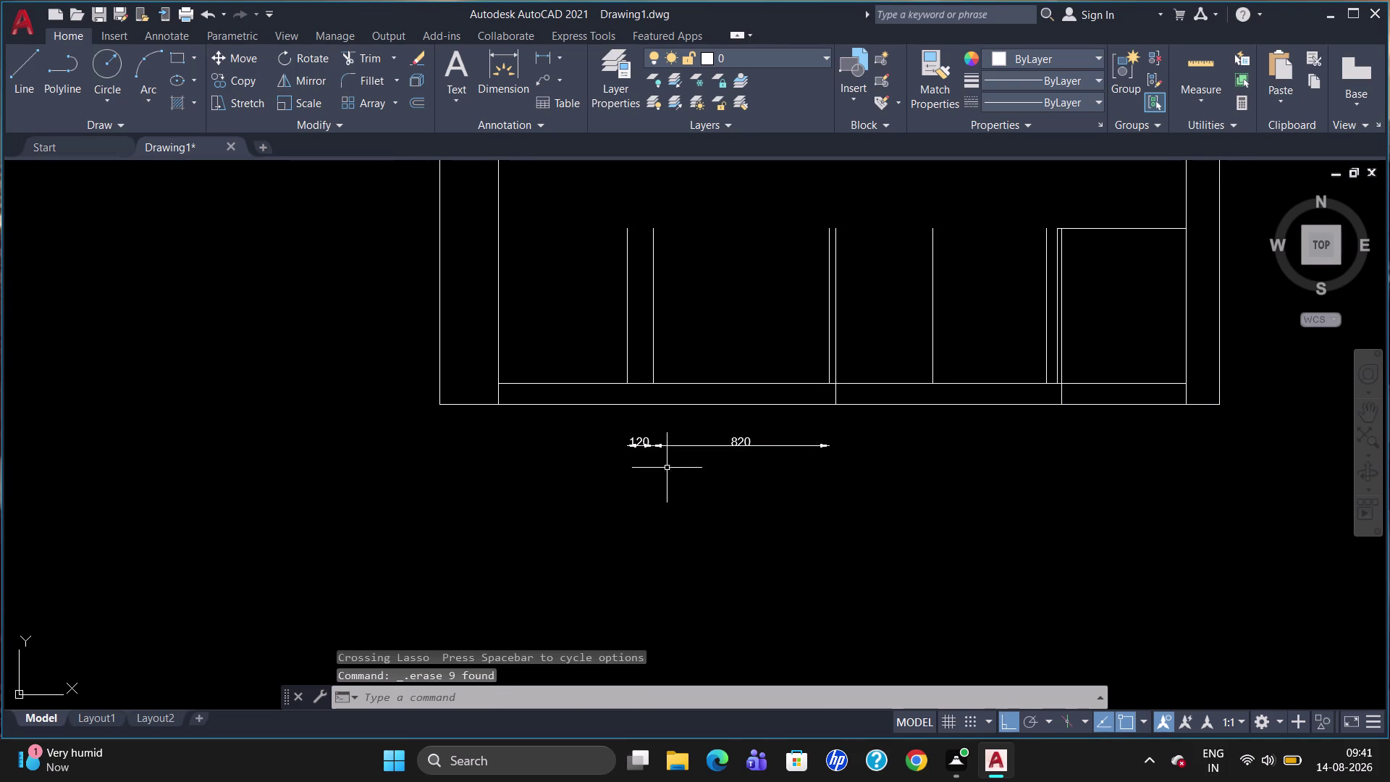
drag(858, 457, 607, 437)
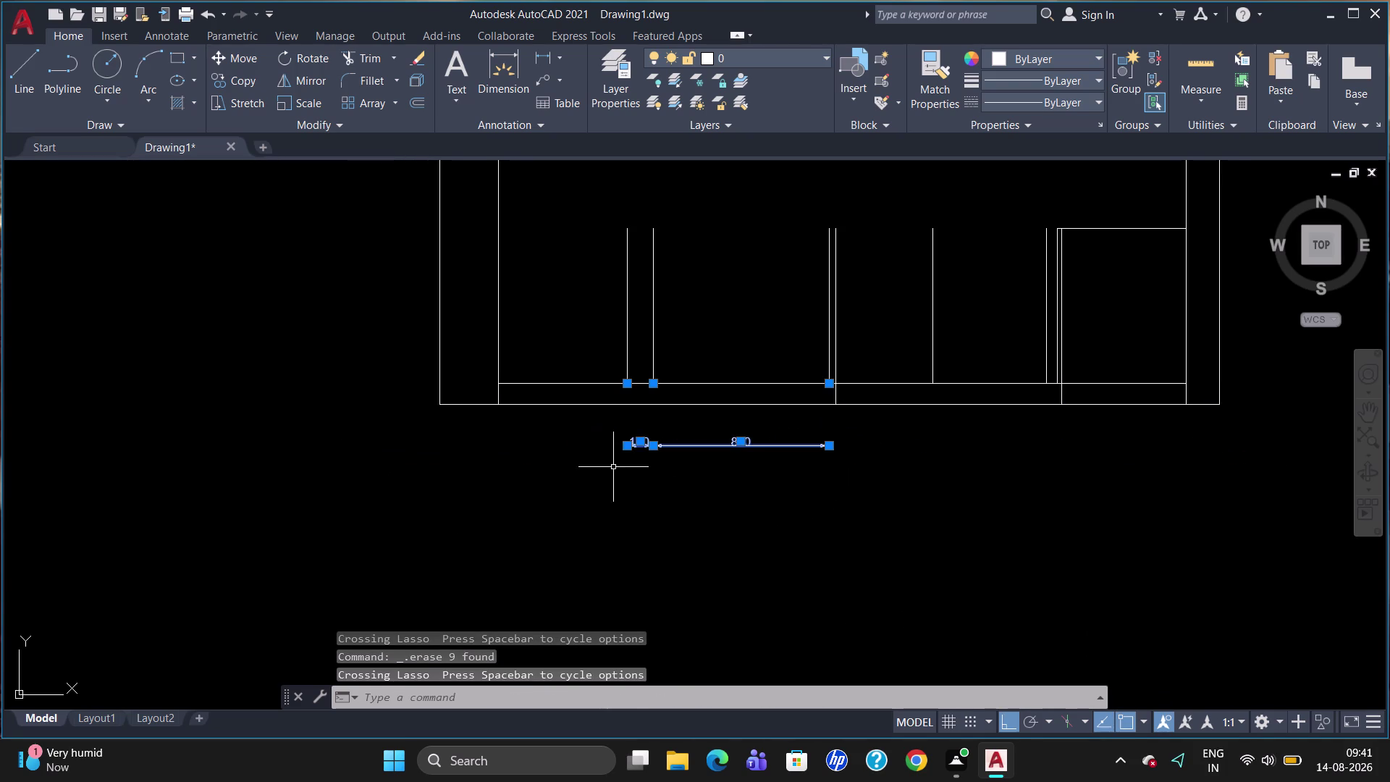
key(Delete)
scroll(down, 3)
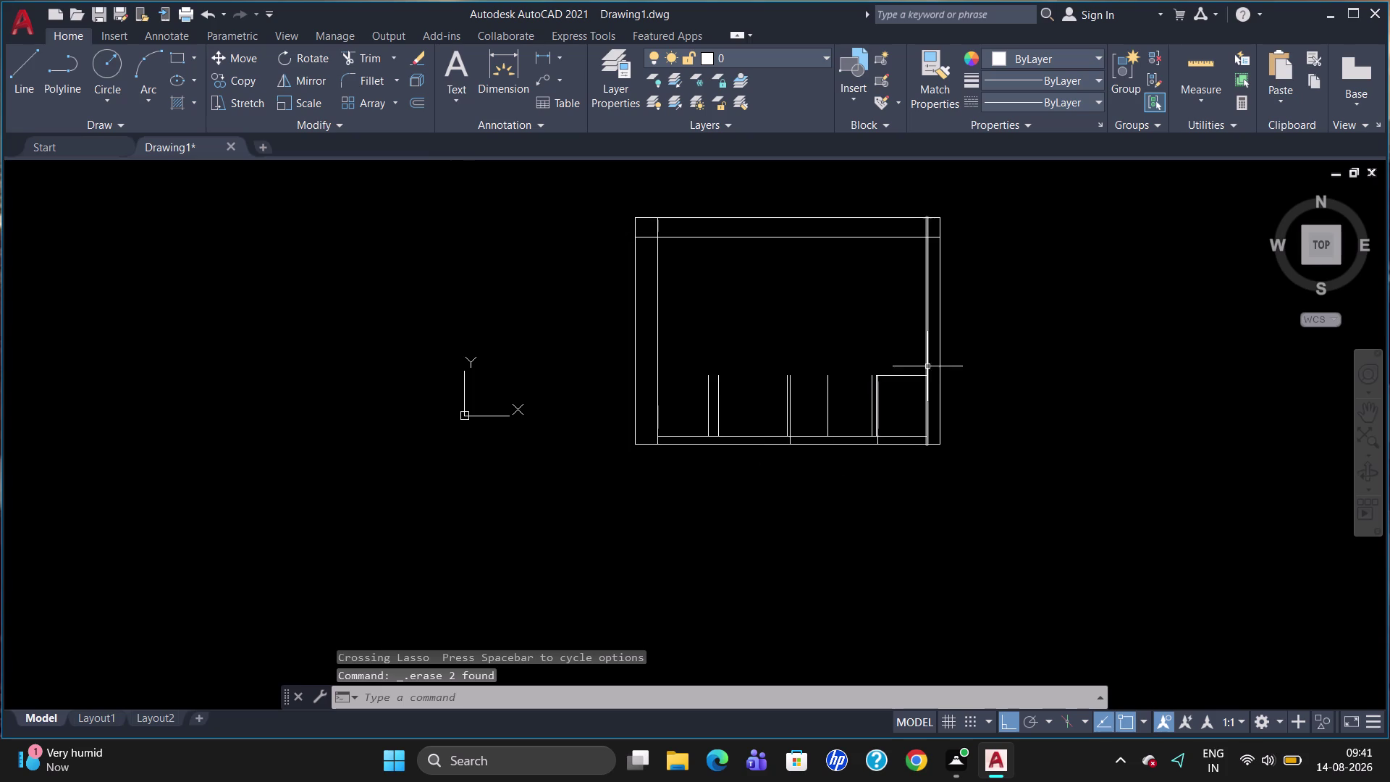
scroll(up, 3)
scroll(down, 3)
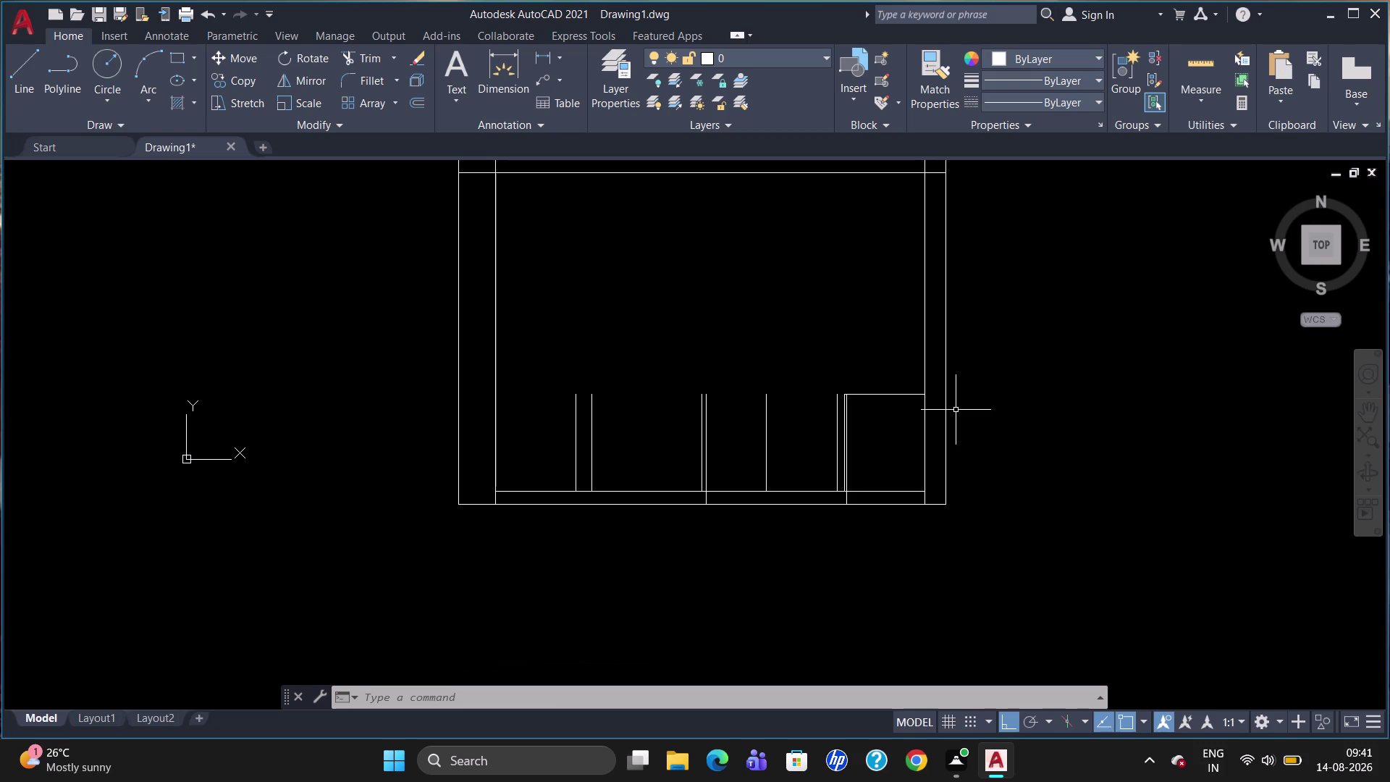
Draw a horizontal line from the compartment divider top to the corner box edge.
key(l)
key(Return)
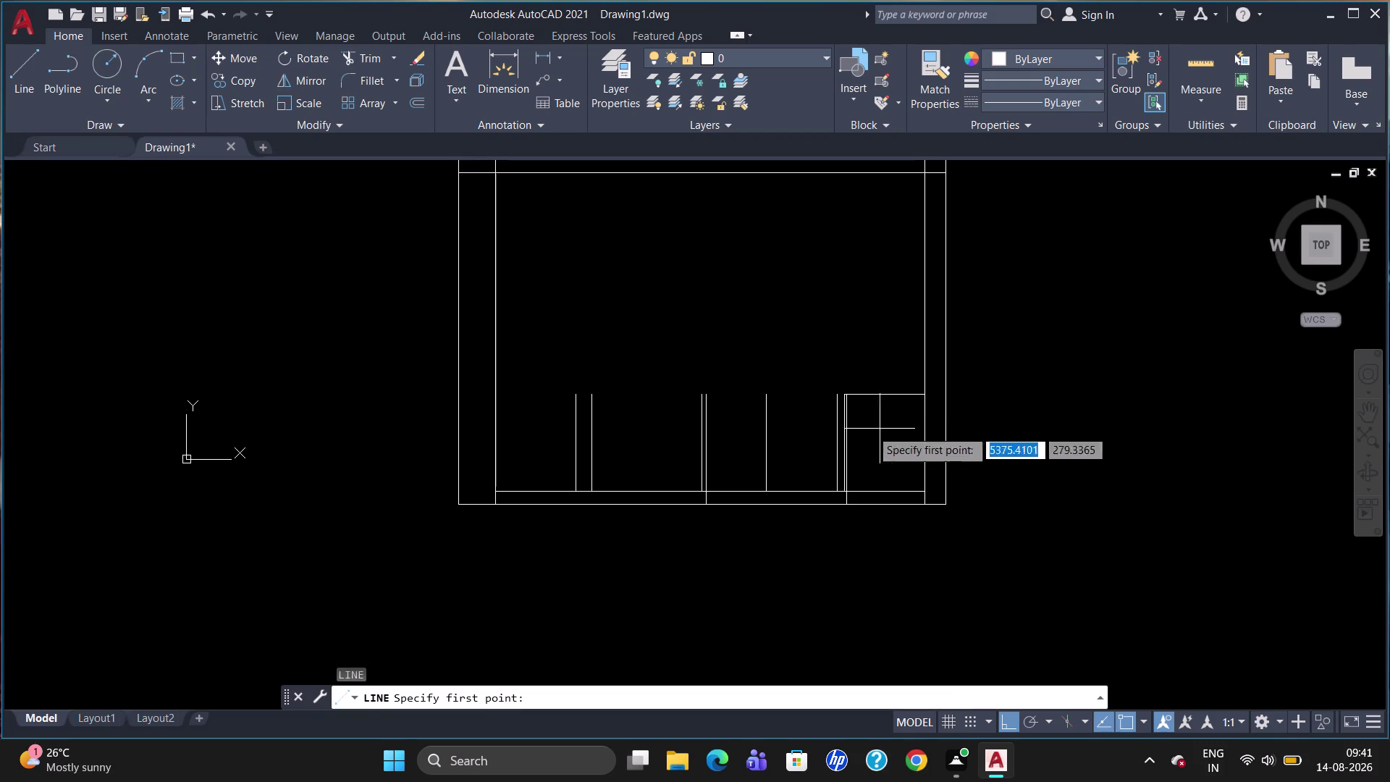
scroll(up, 3)
click(724, 395)
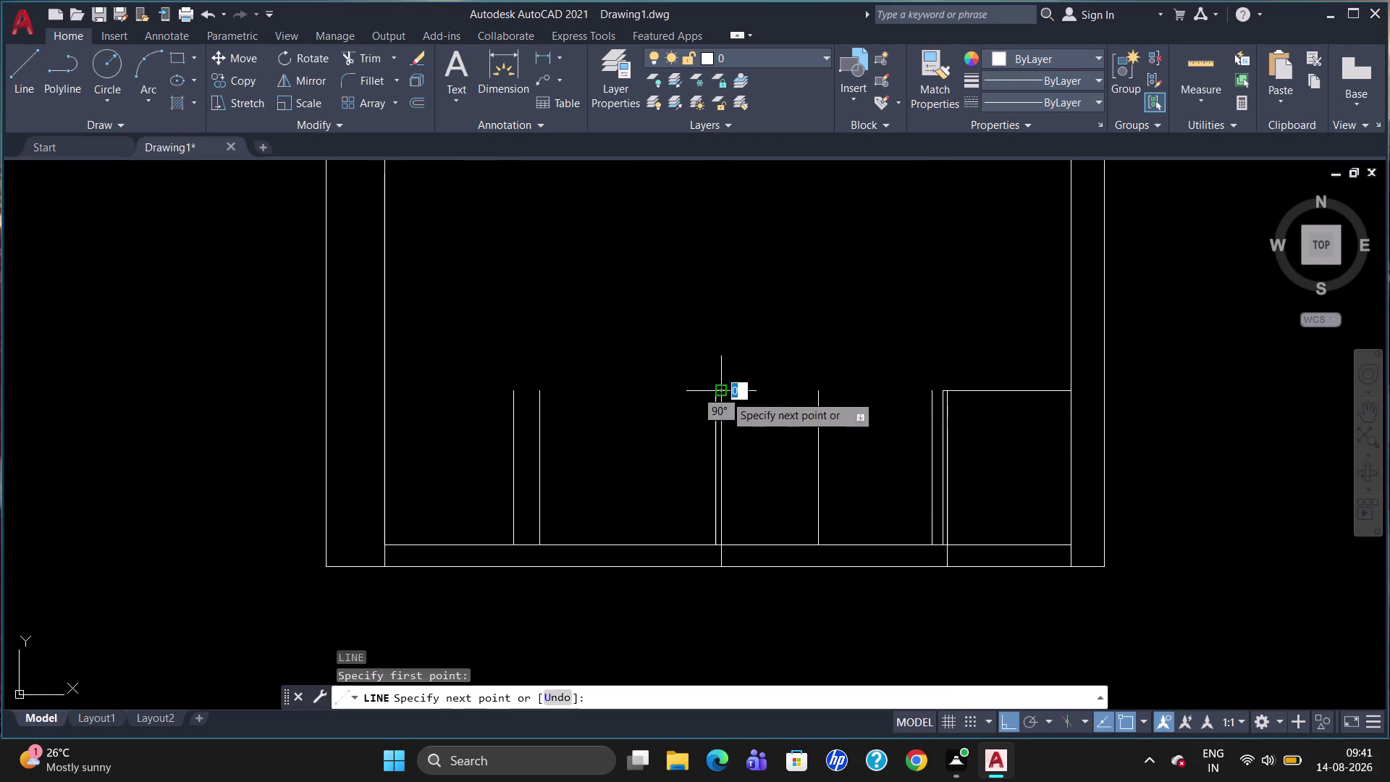
click(946, 391)
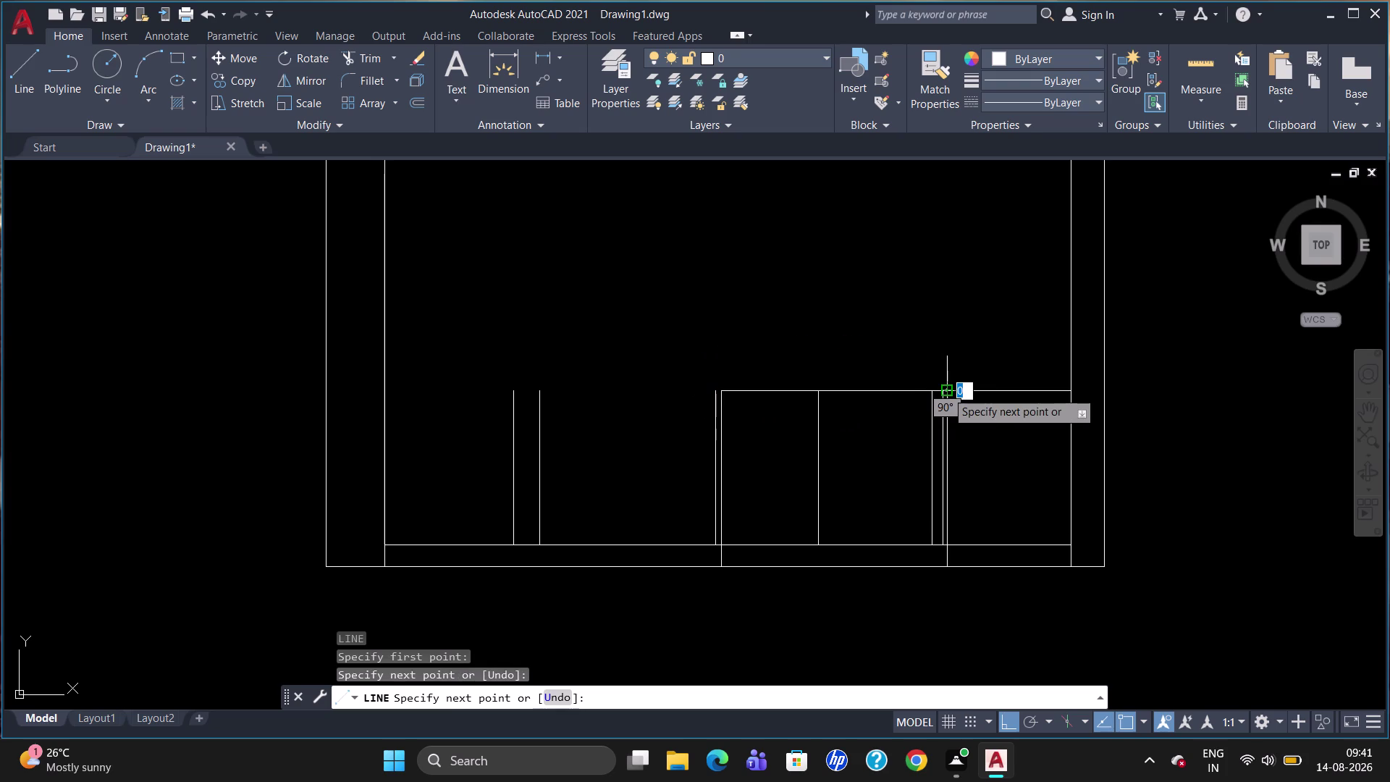
key(Escape)
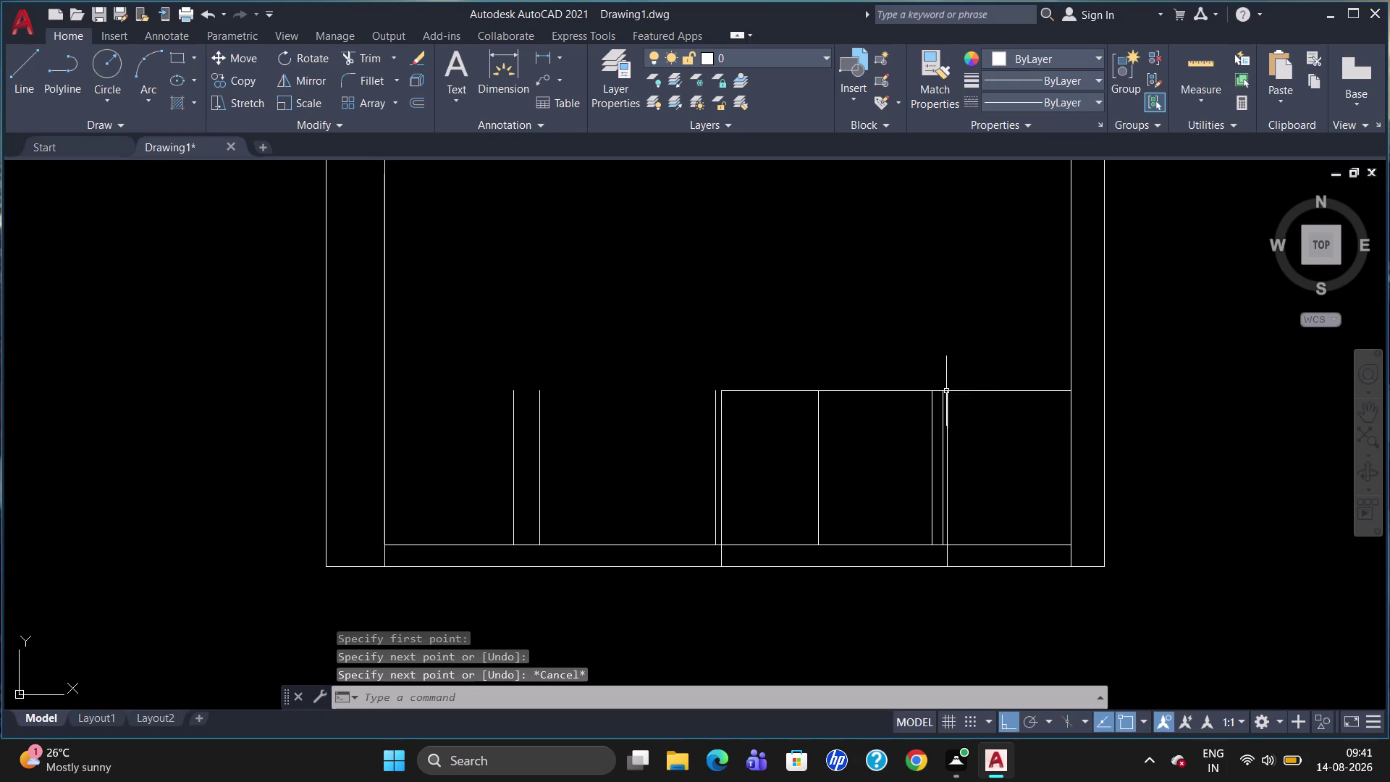
Join the new horizontal line with the corner box's top edge.
click(872, 389)
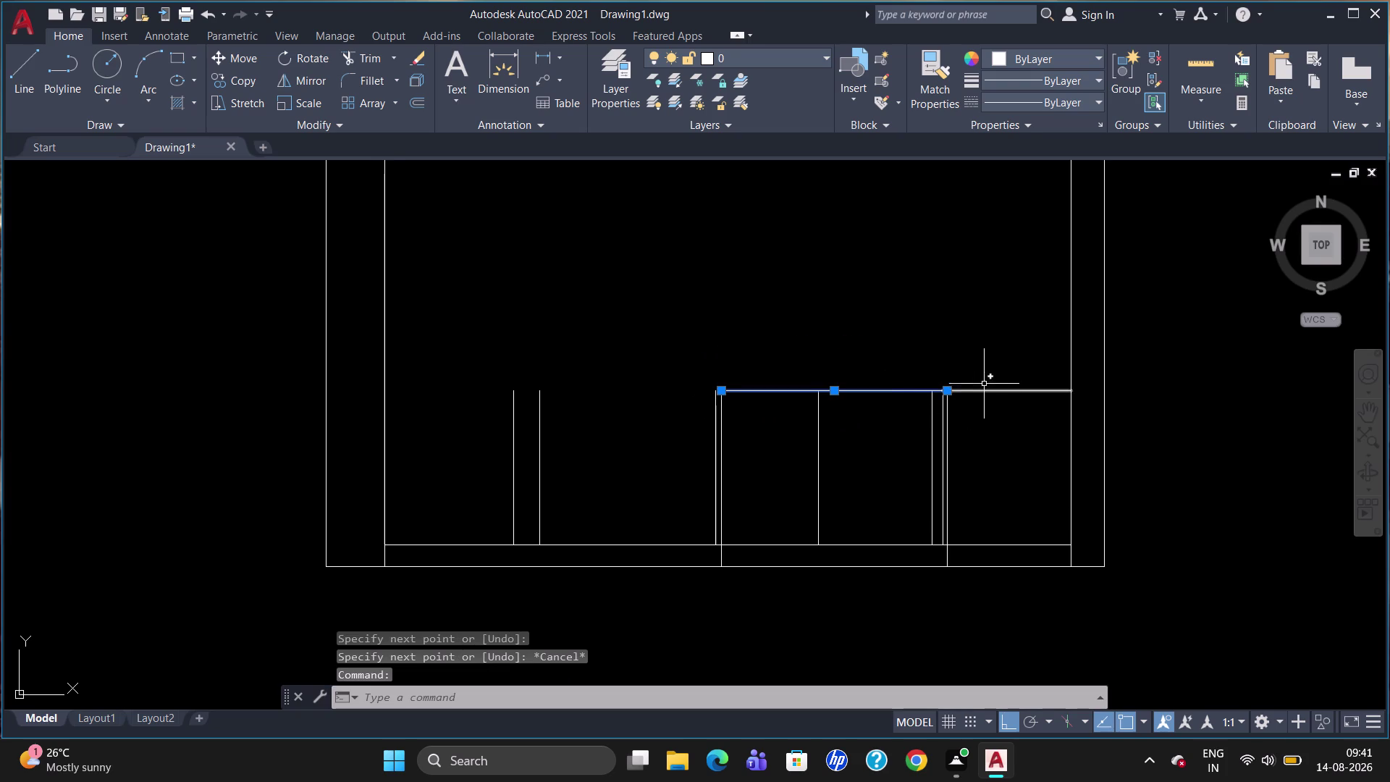
click(984, 389)
key(k)
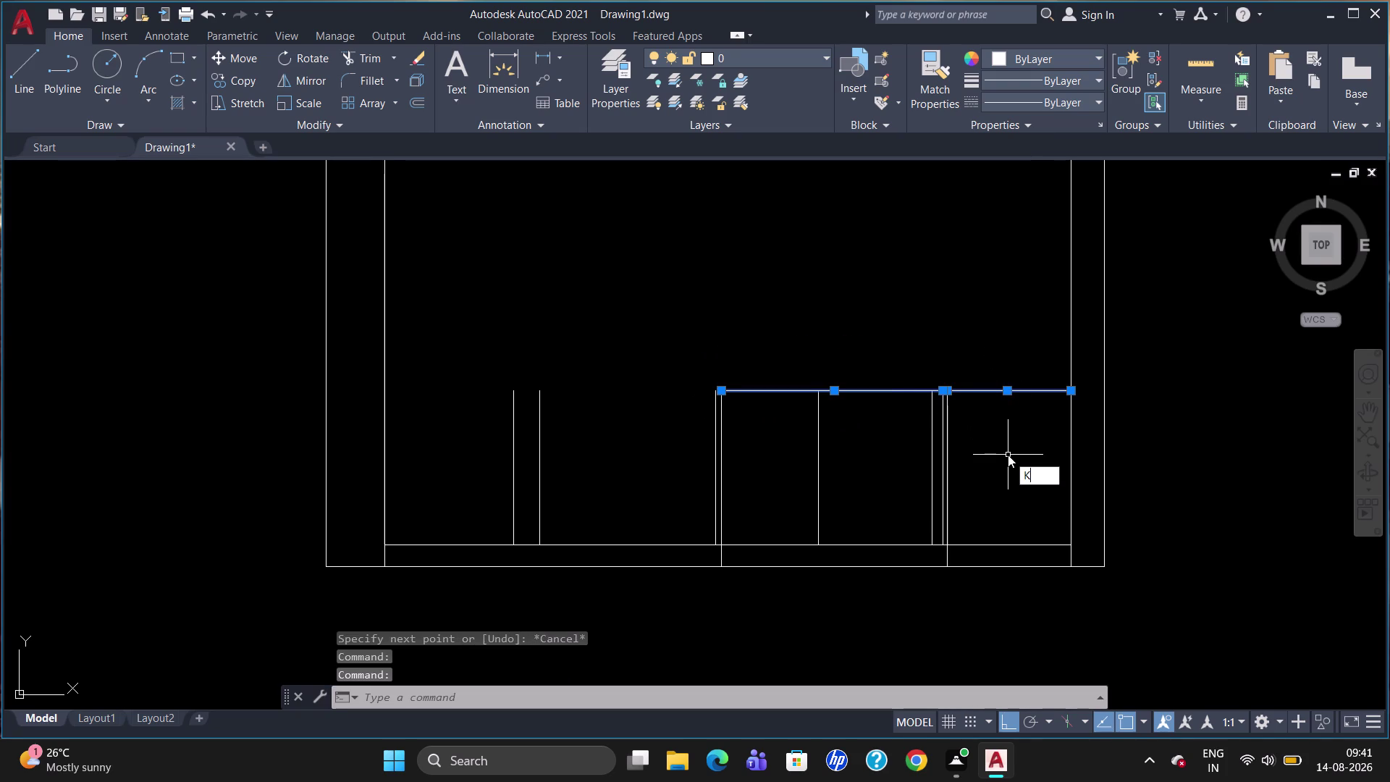
key(BackSpace)
key(j)
key(Return)
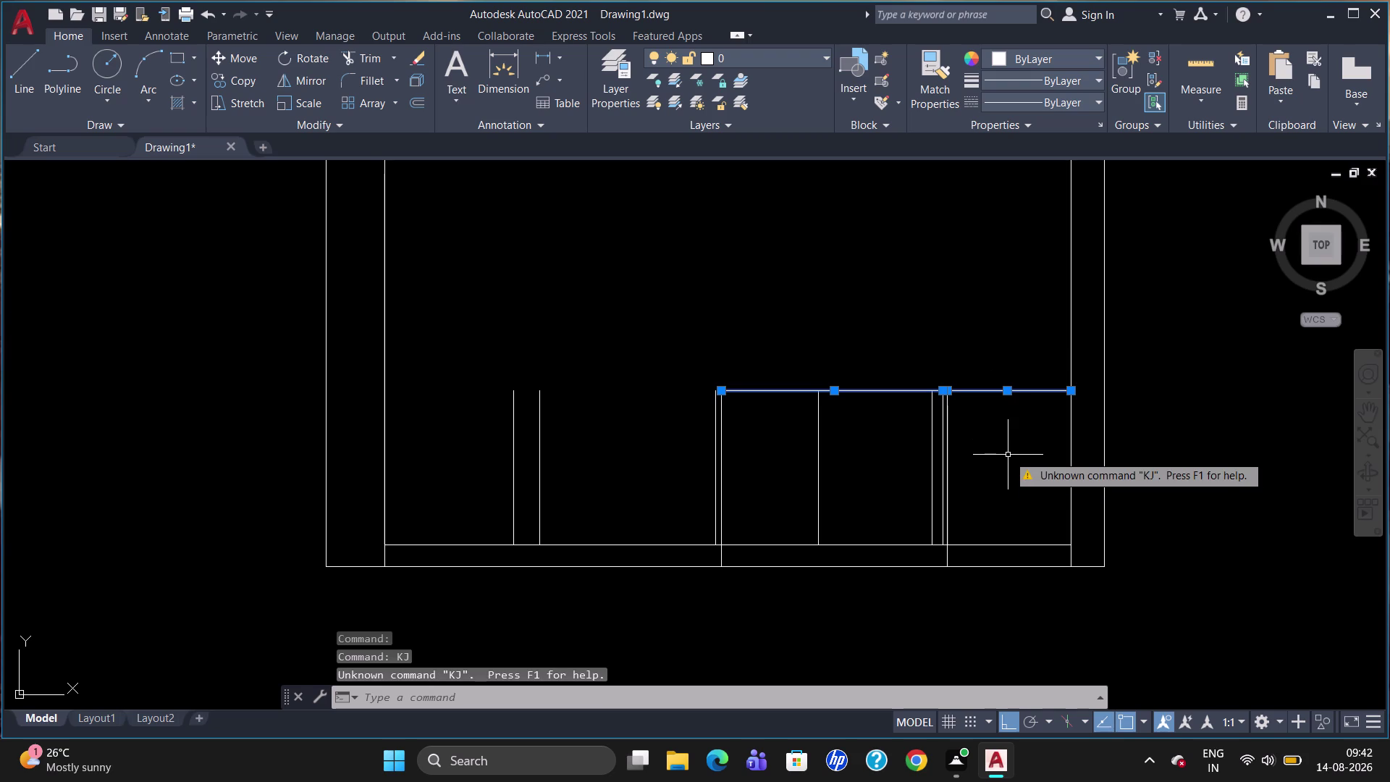
key(Escape)
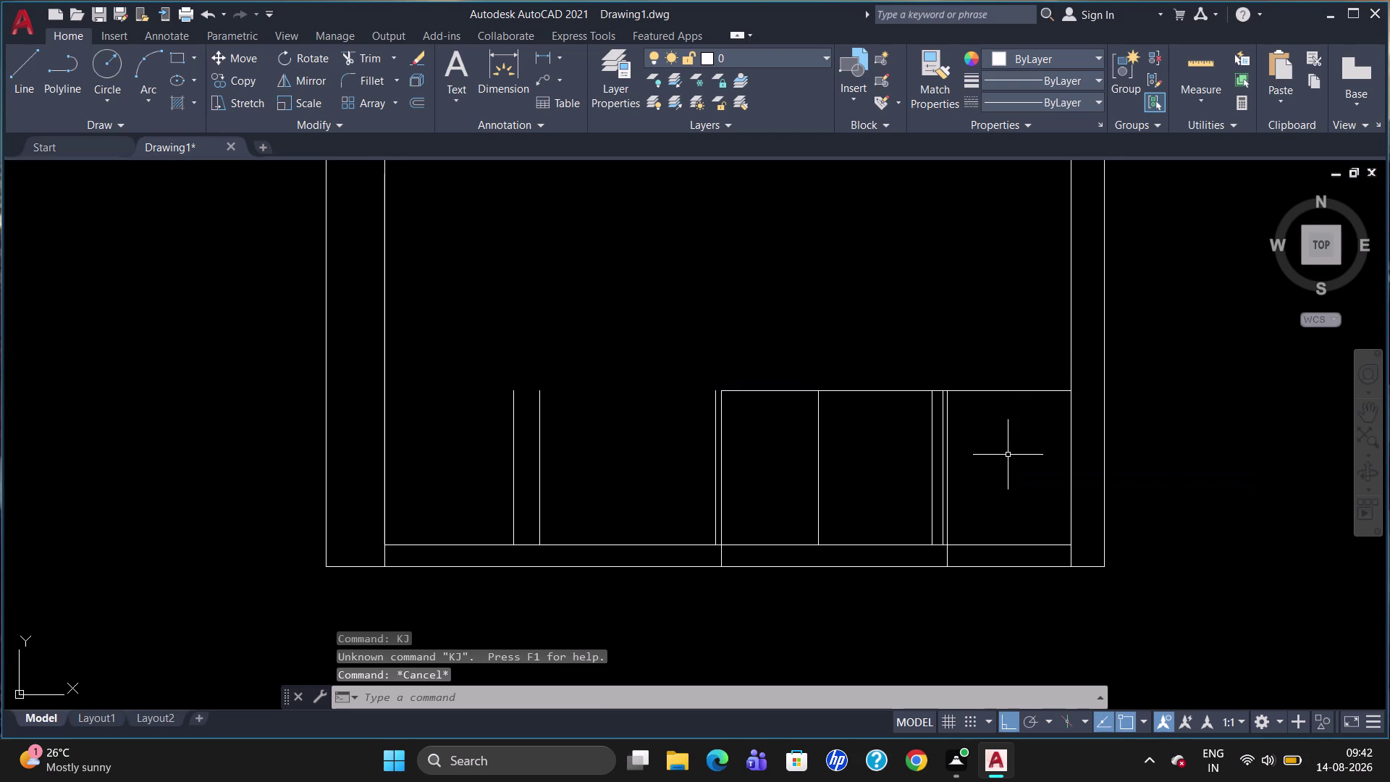
click(998, 392)
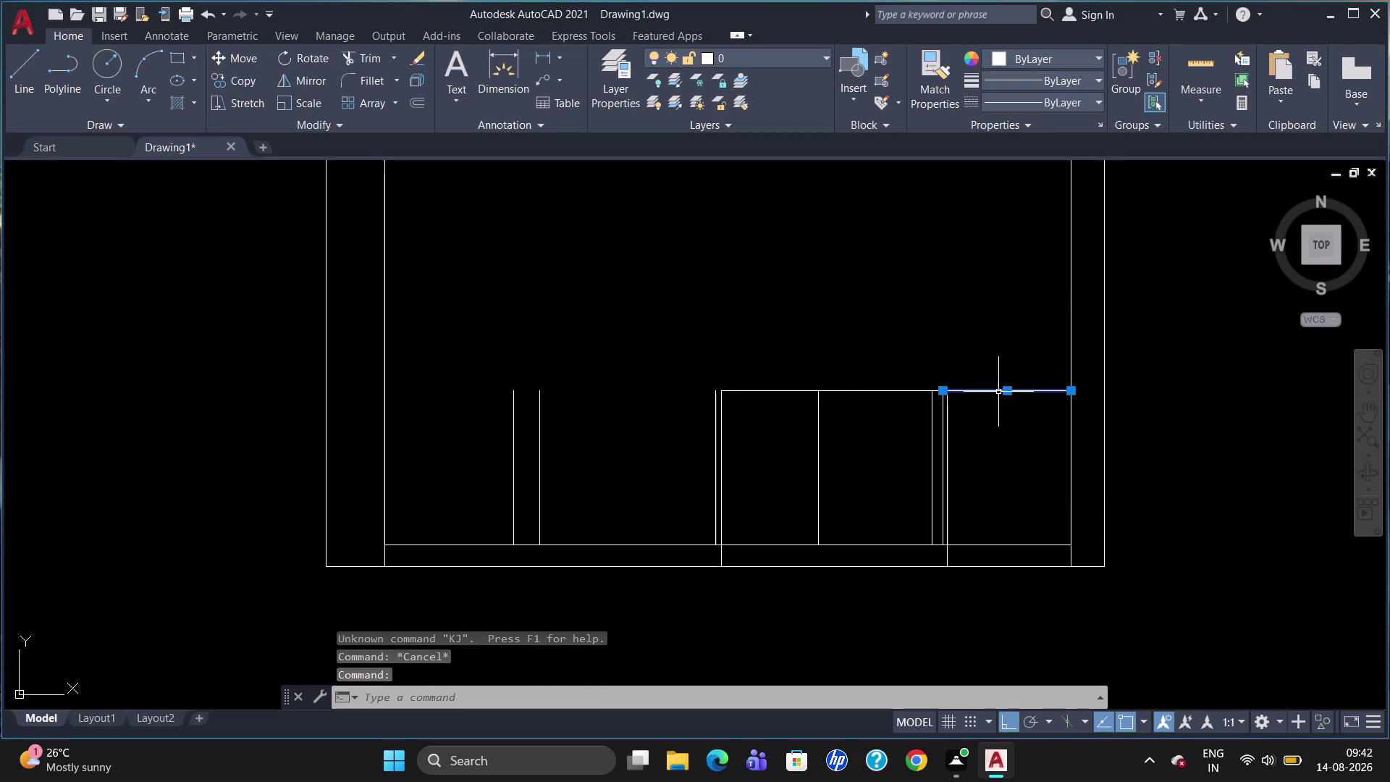
click(880, 391)
key(j)
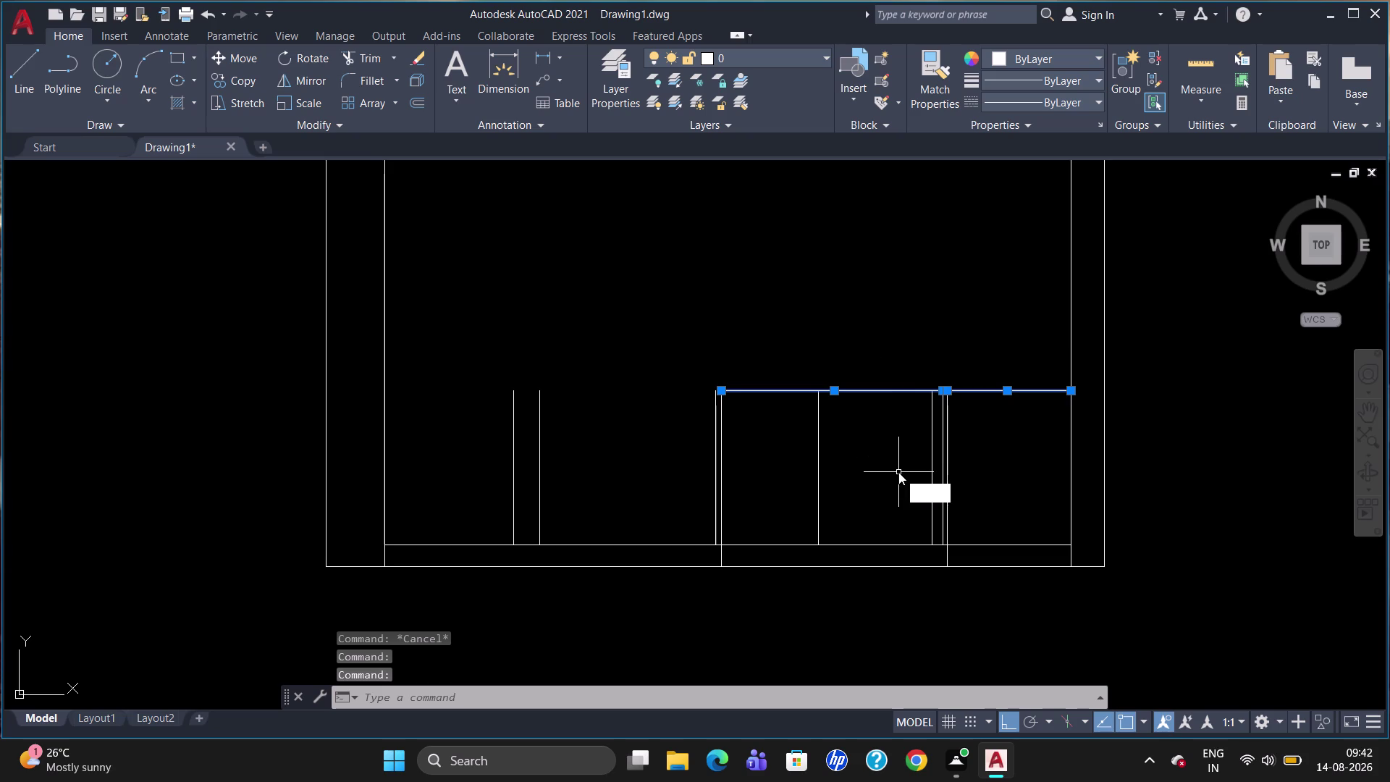
key(Return)
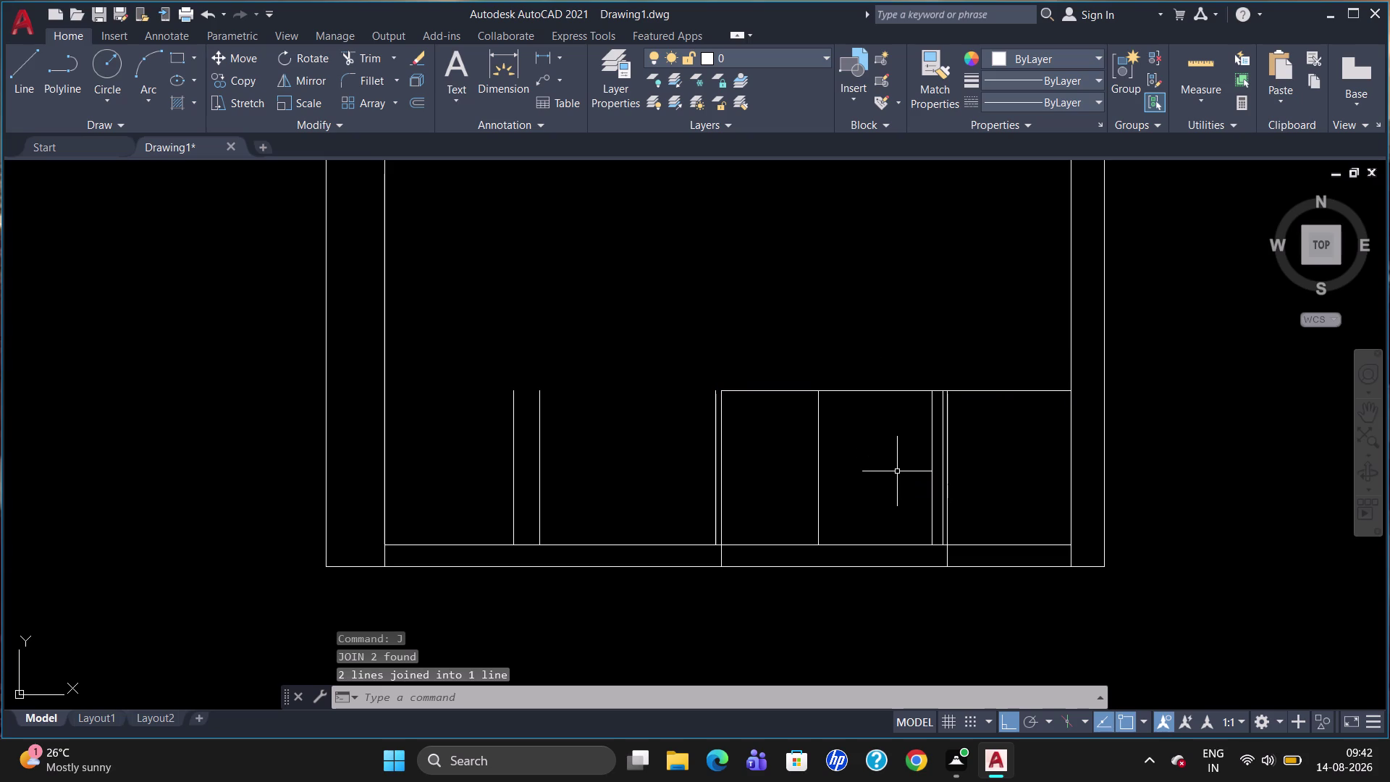
Offset the long joined top line 40 units upward.
key(o)
key(Return)
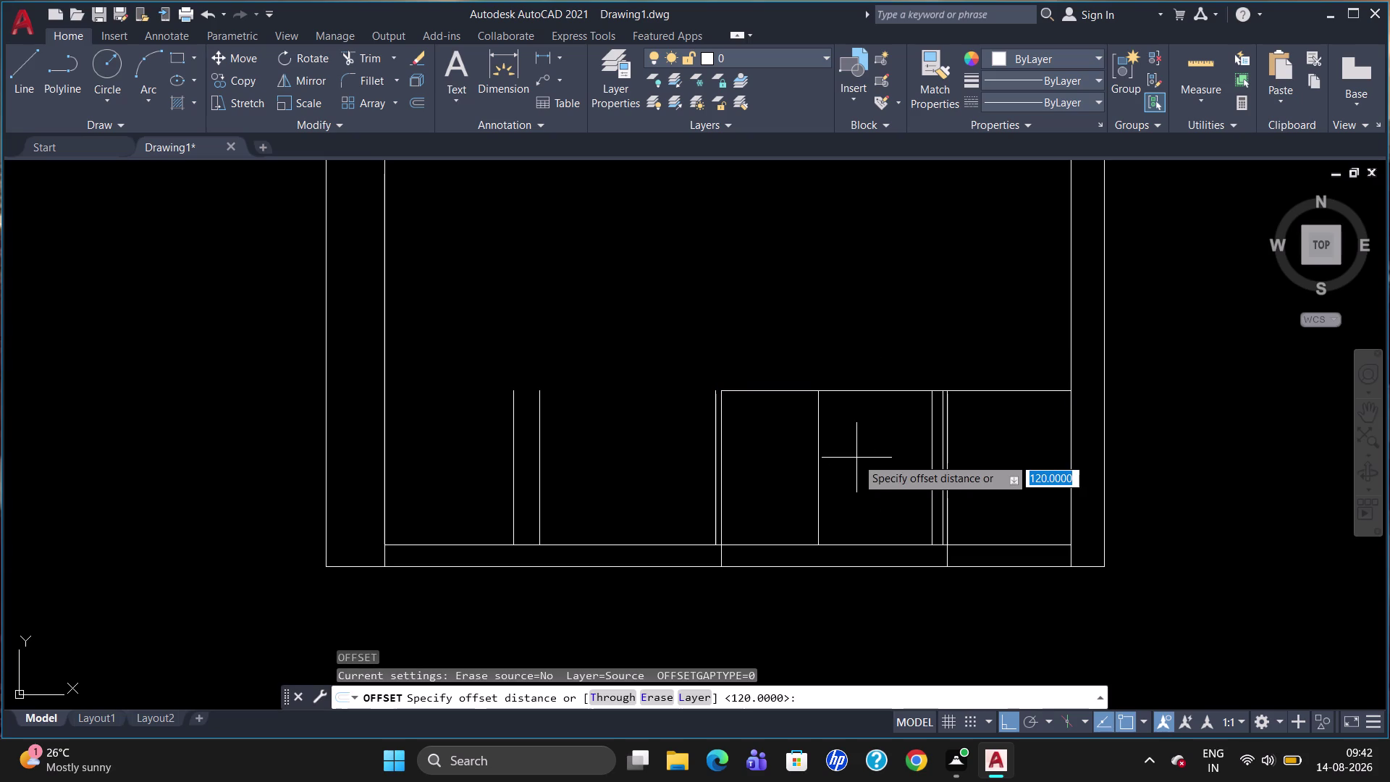
text(40)
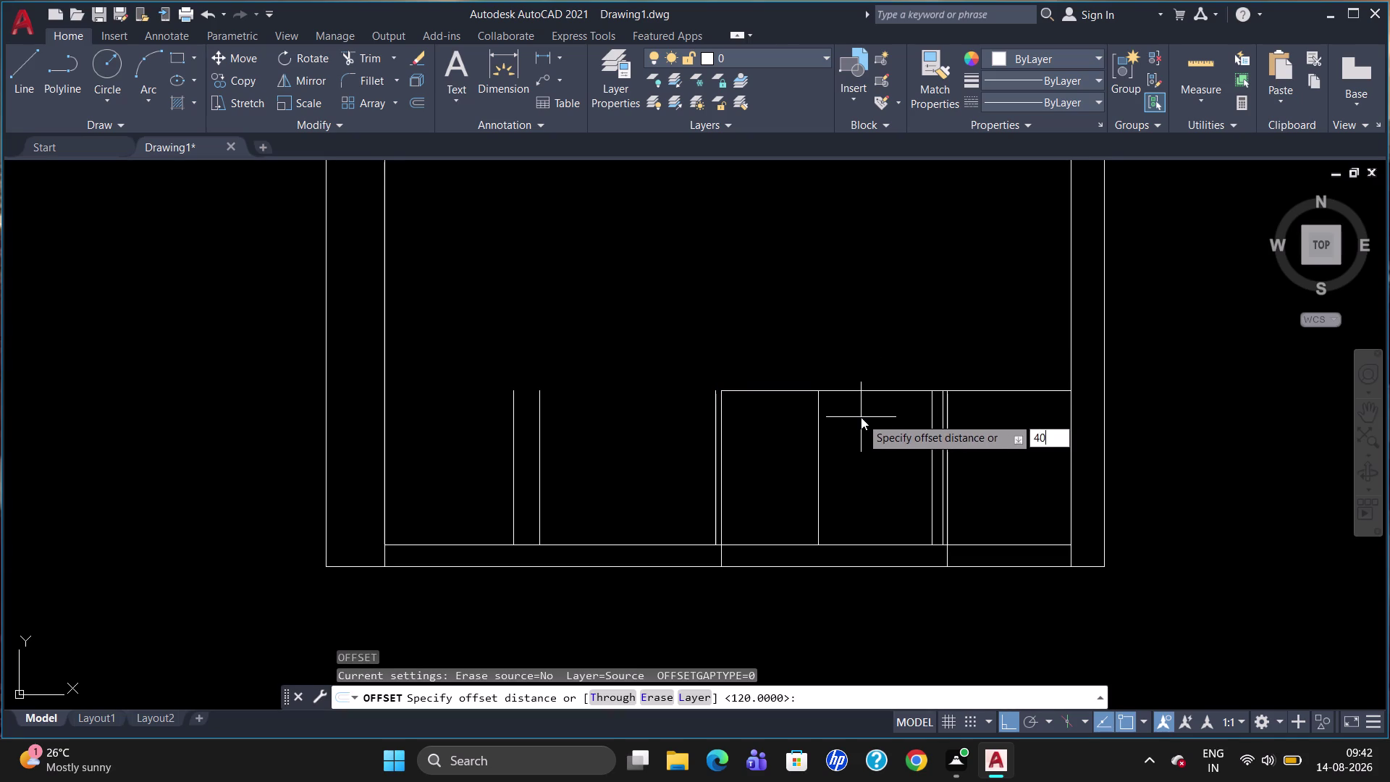
key(Return)
click(867, 393)
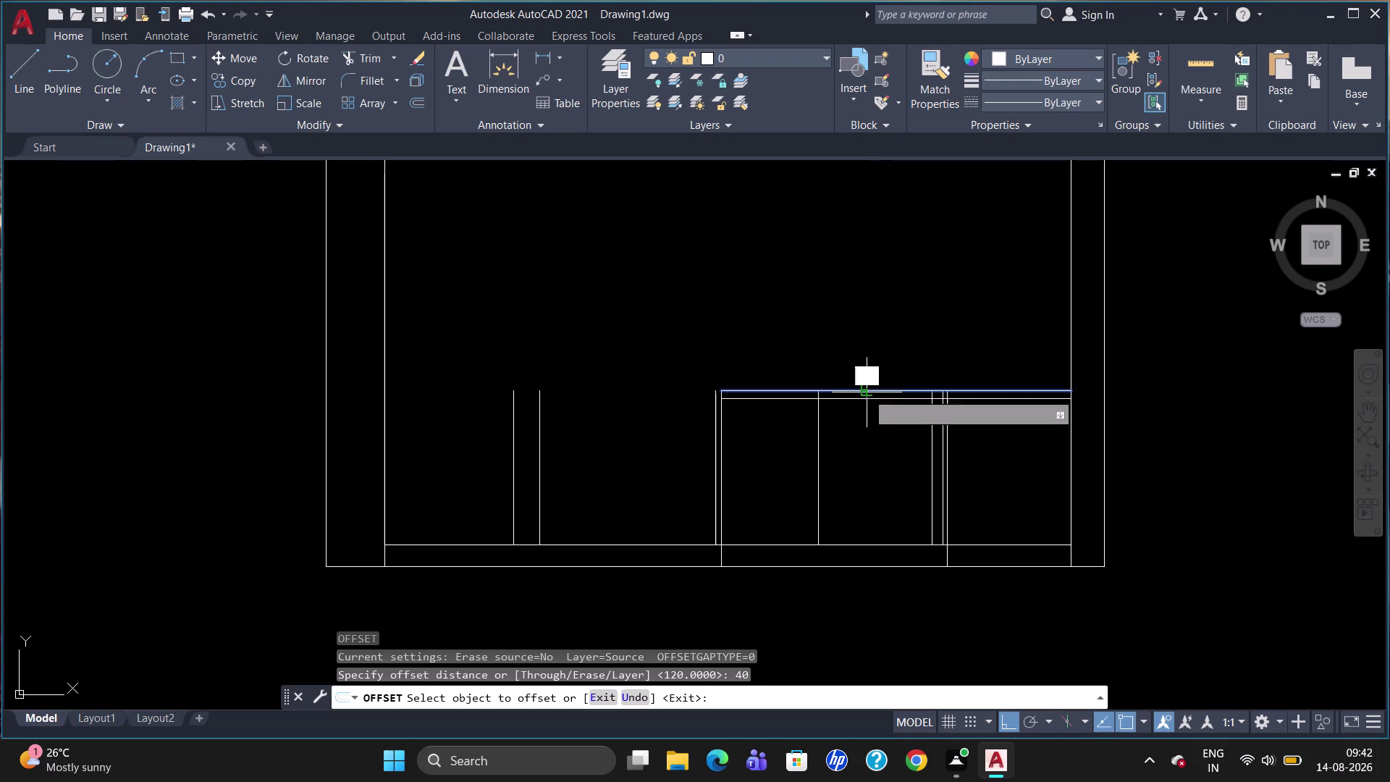
click(861, 365)
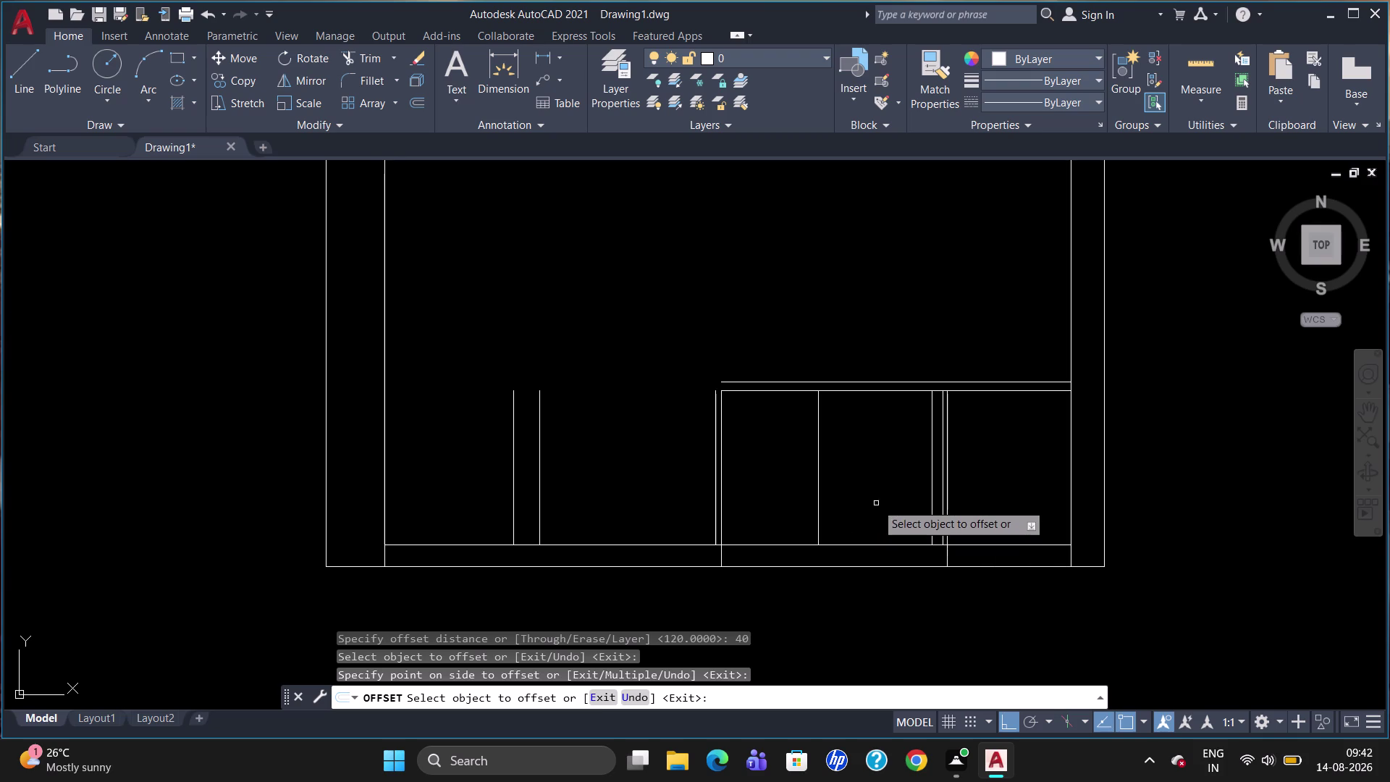
click(866, 393)
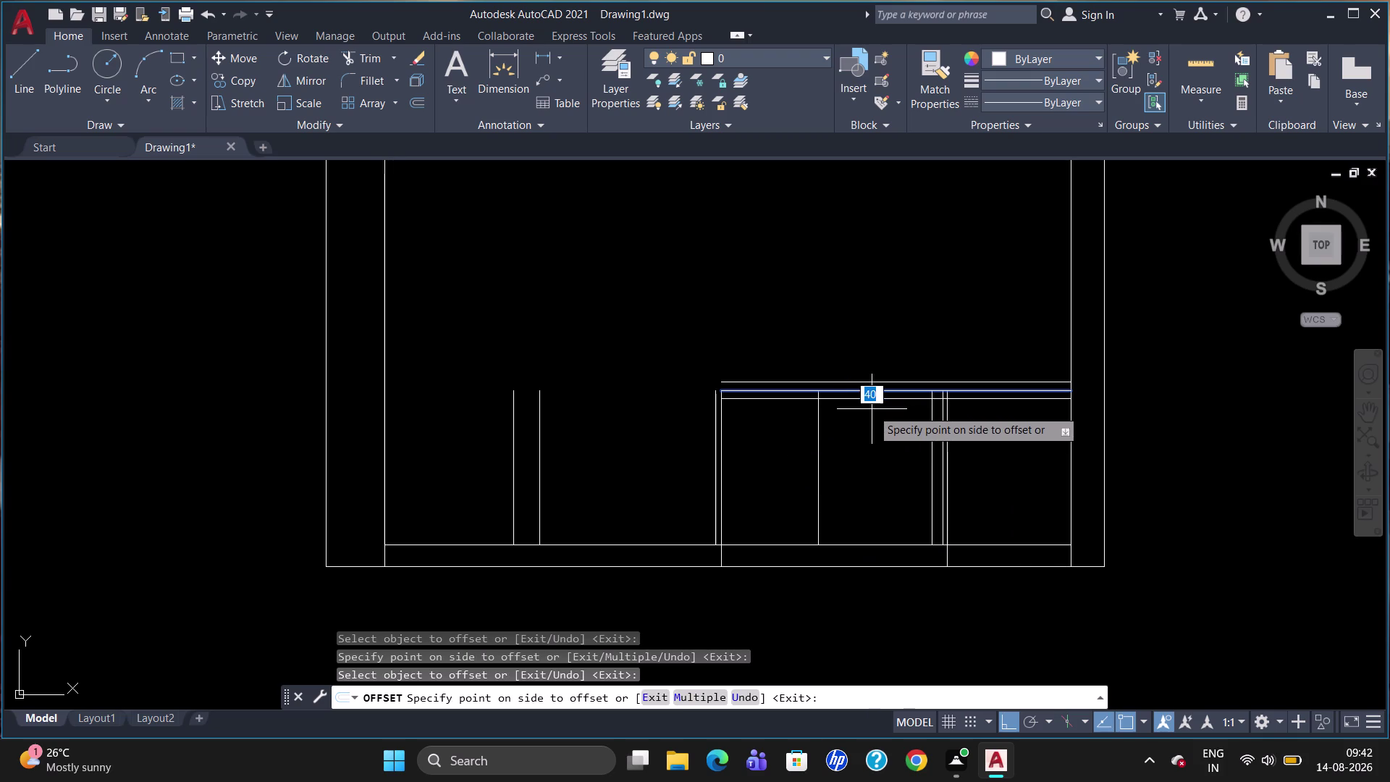
key(Escape)
Break the top compartment line at the right and left vertical dividers with BREAKATPOINT.
text(B)
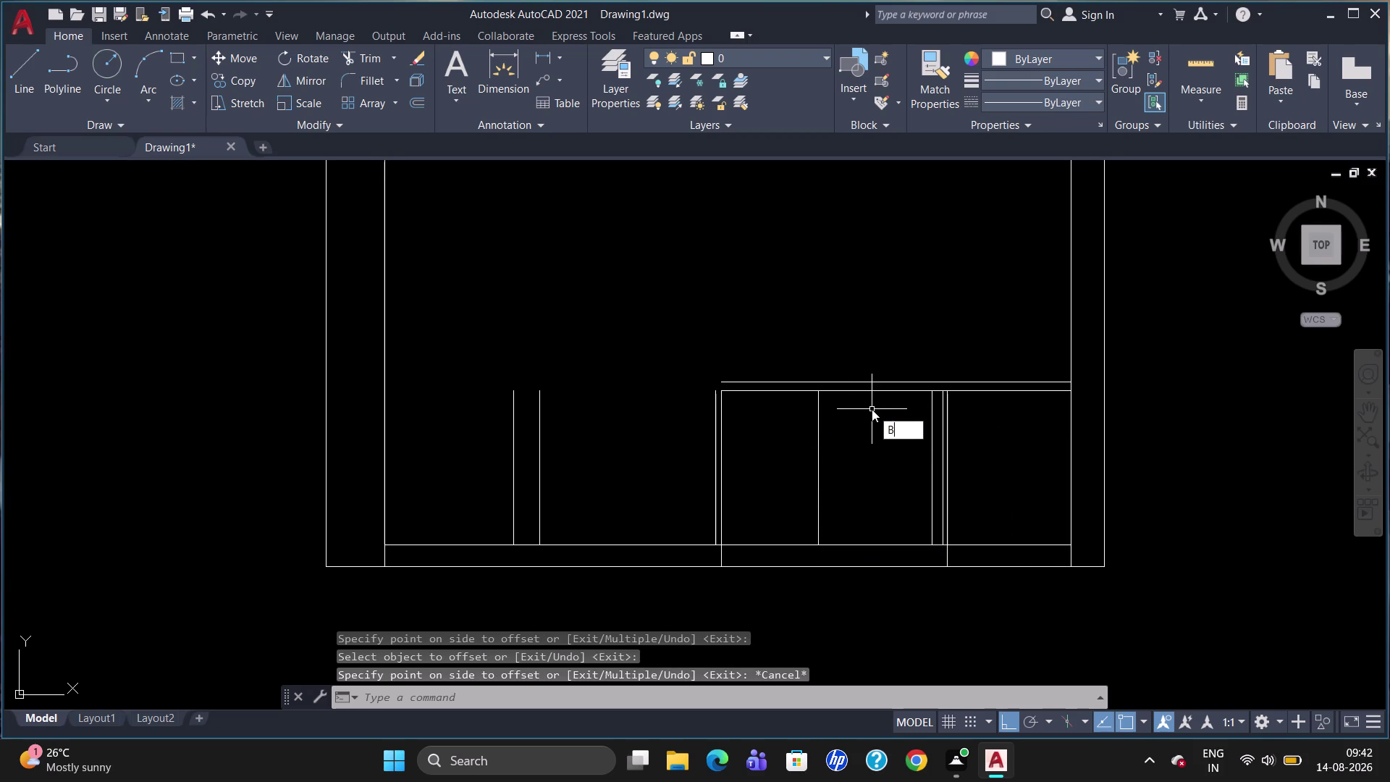
text(R)
click(943, 470)
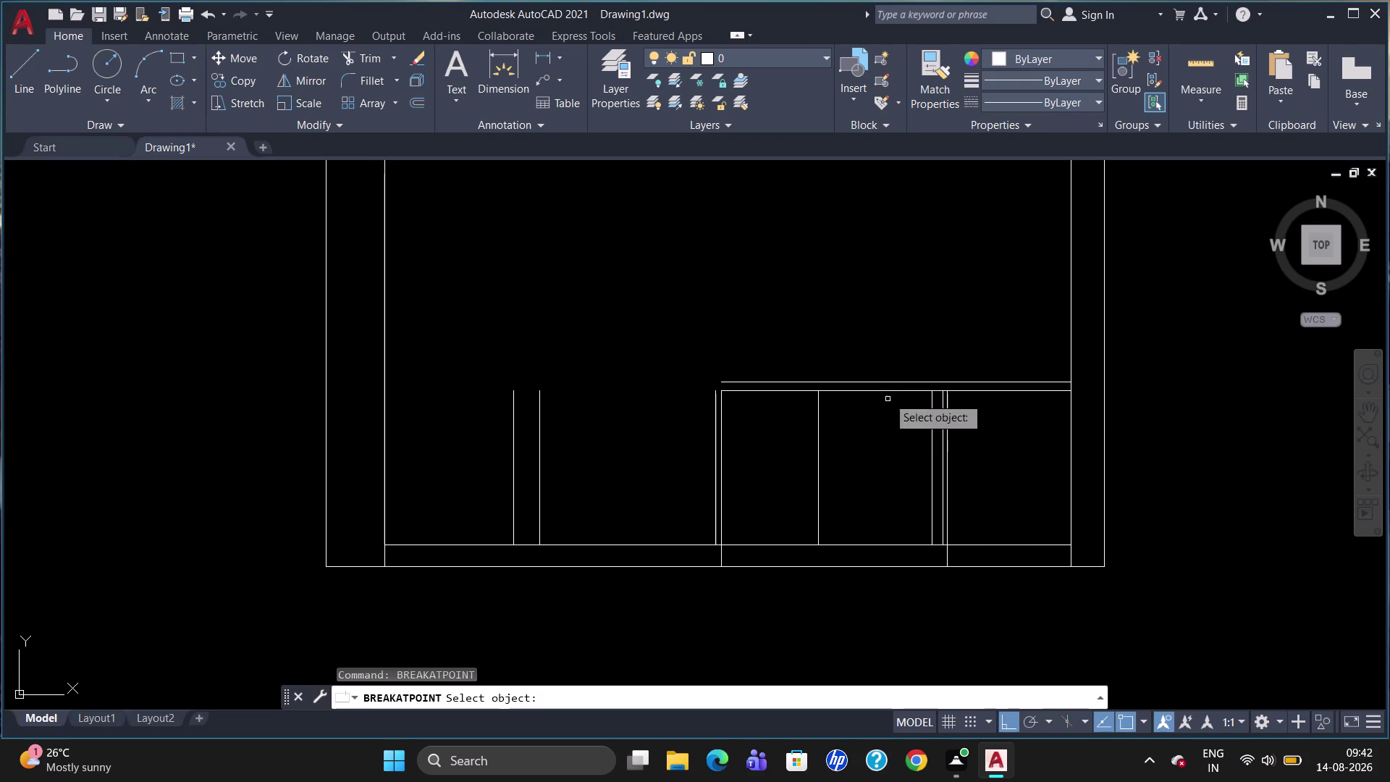
click(887, 393)
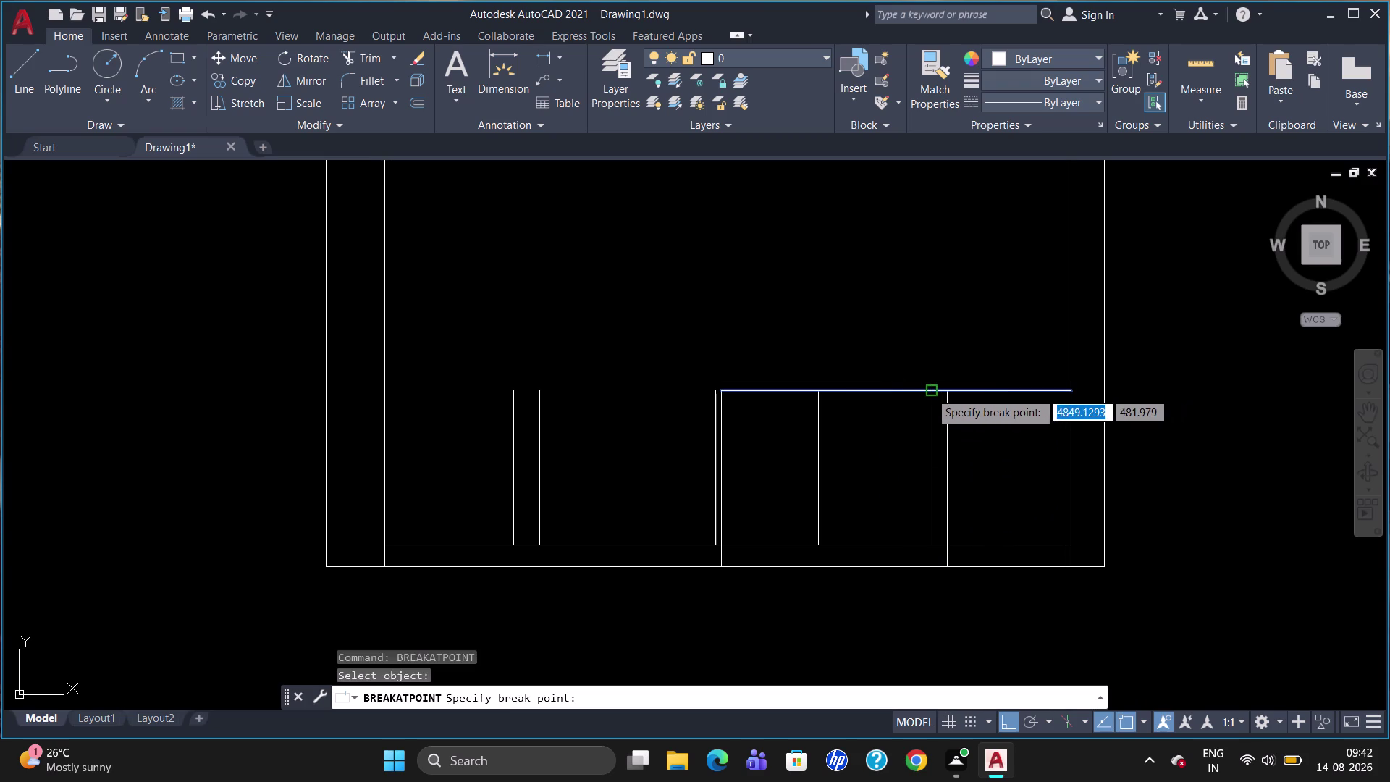
click(930, 391)
text(BR)
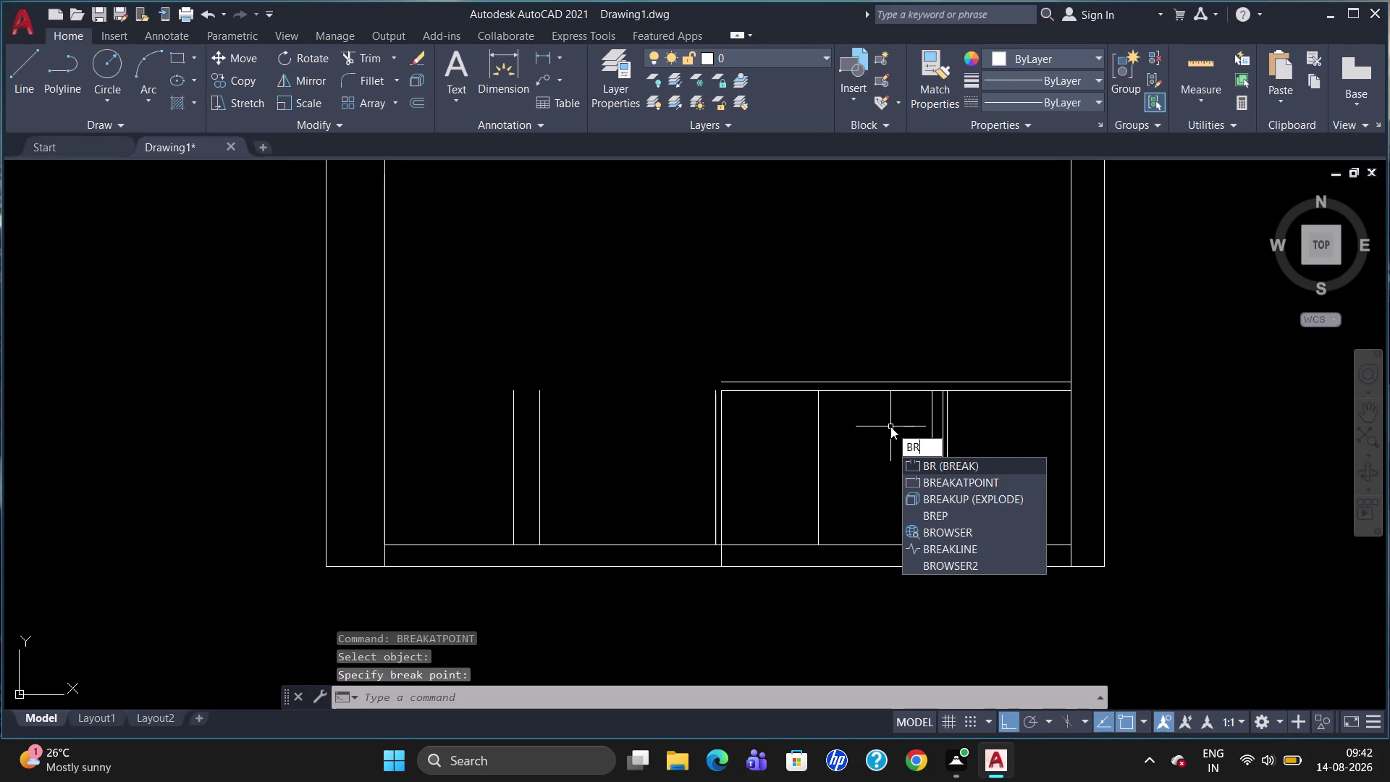
click(921, 480)
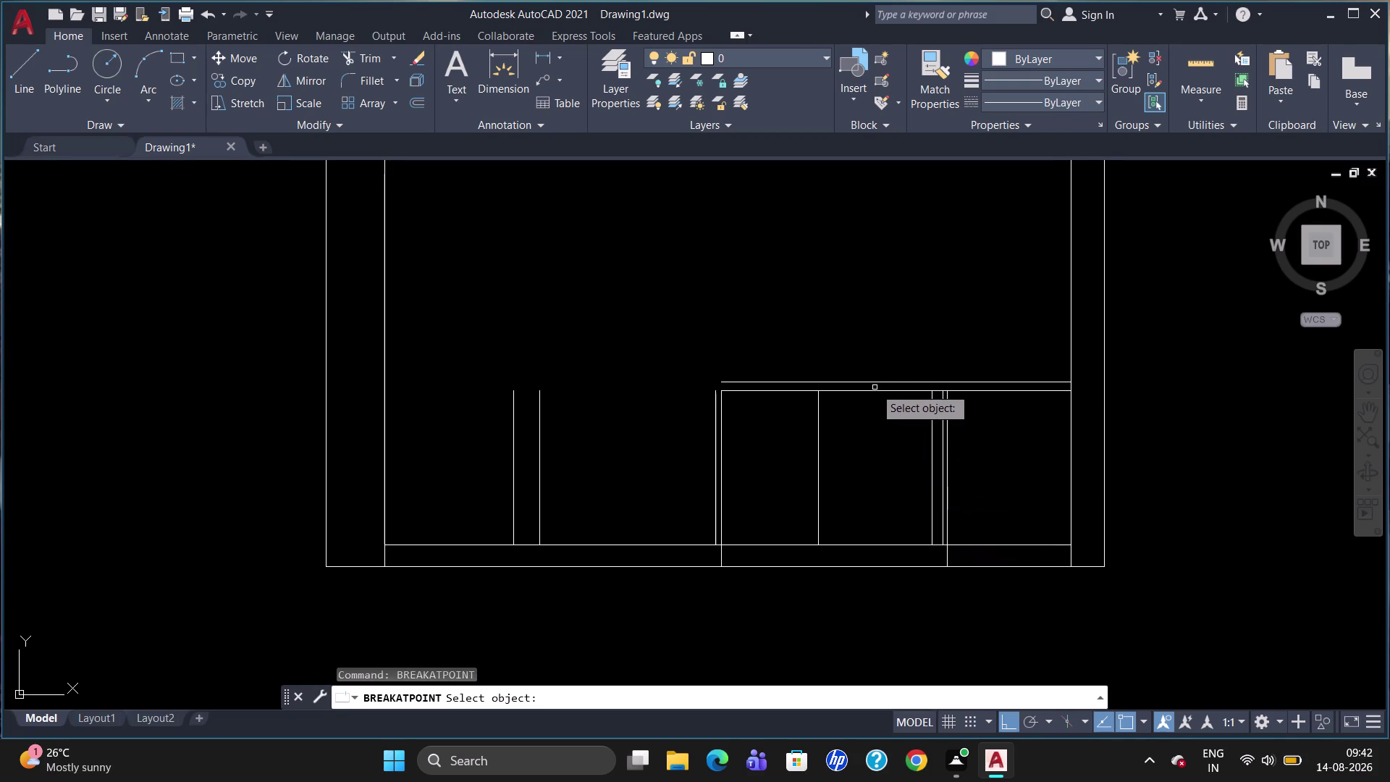
click(874, 393)
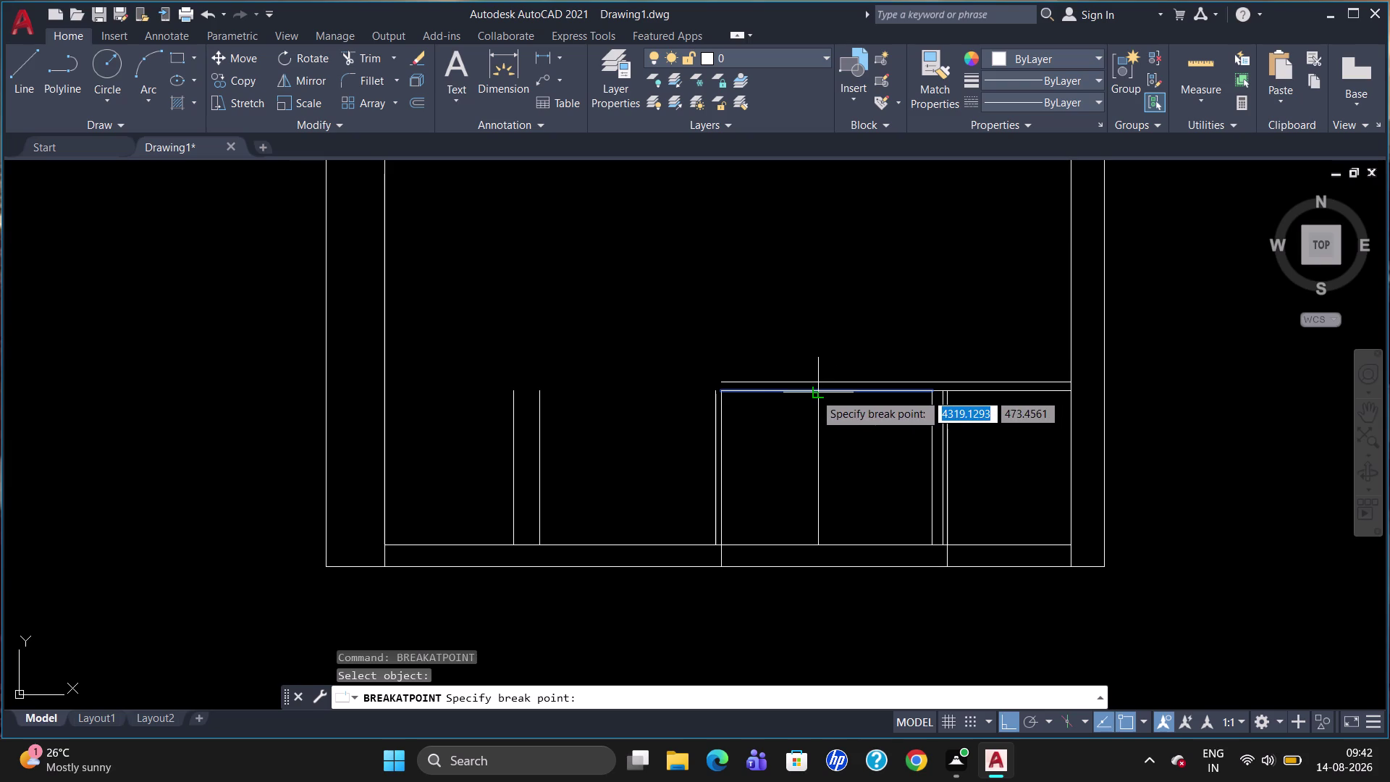
click(815, 394)
Offset the middle panel's top line 30 units downward.
key(o)
key(Return)
text(3)
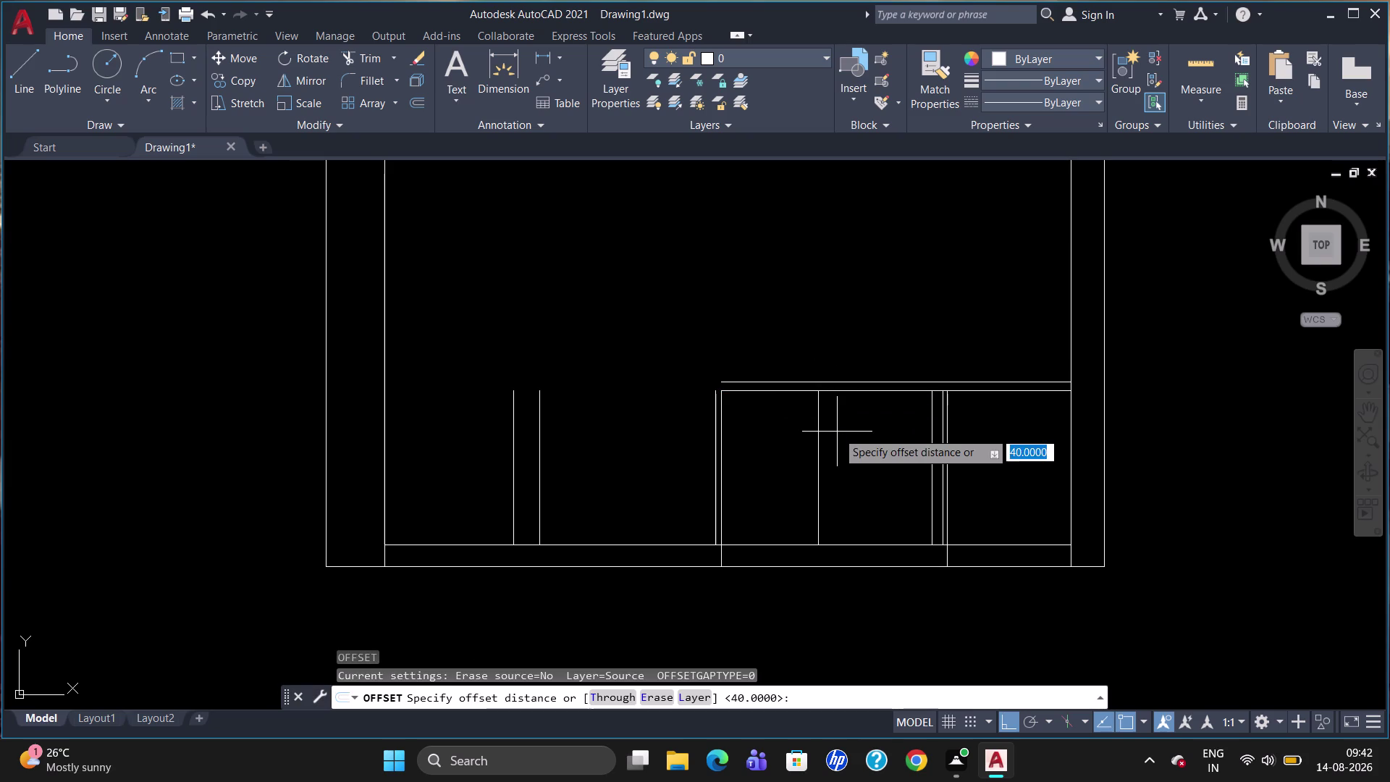
text(0)
key(Return)
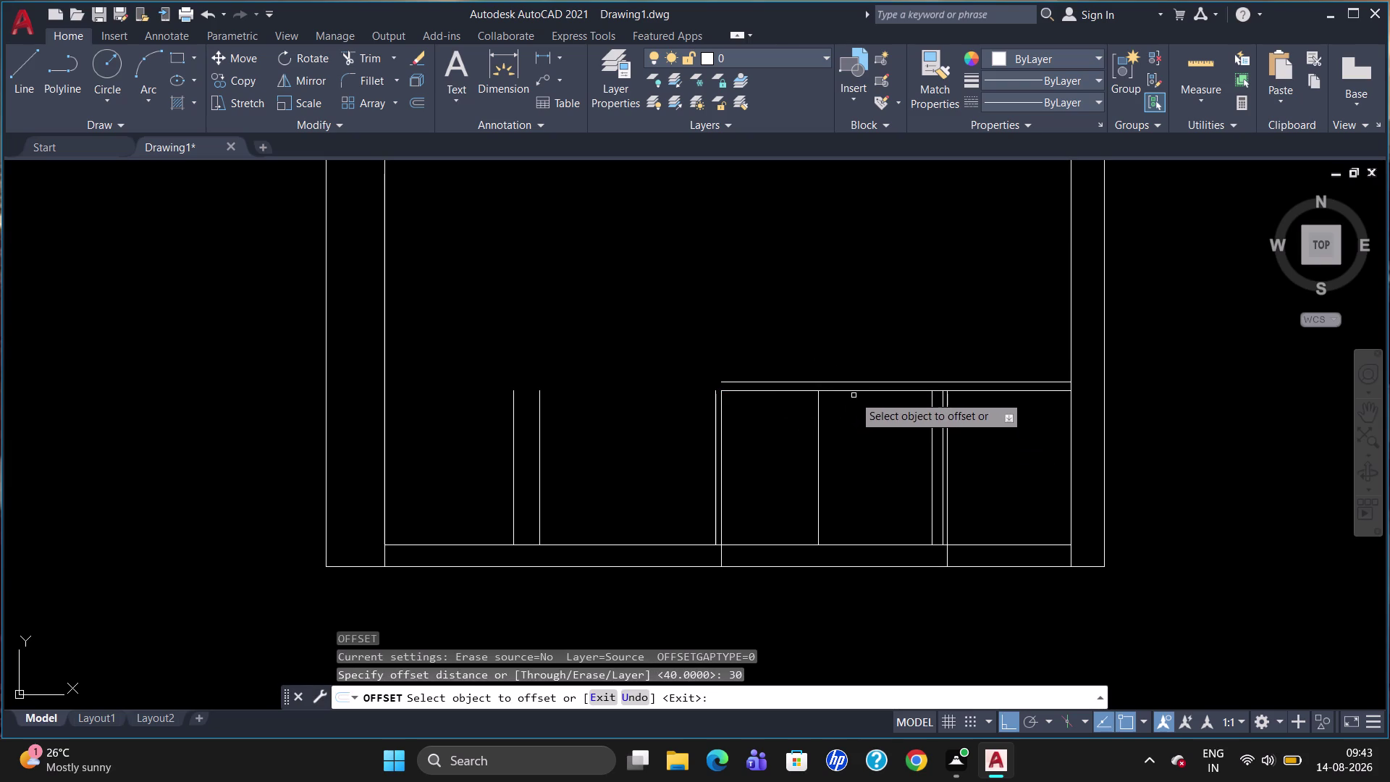
click(857, 391)
click(858, 399)
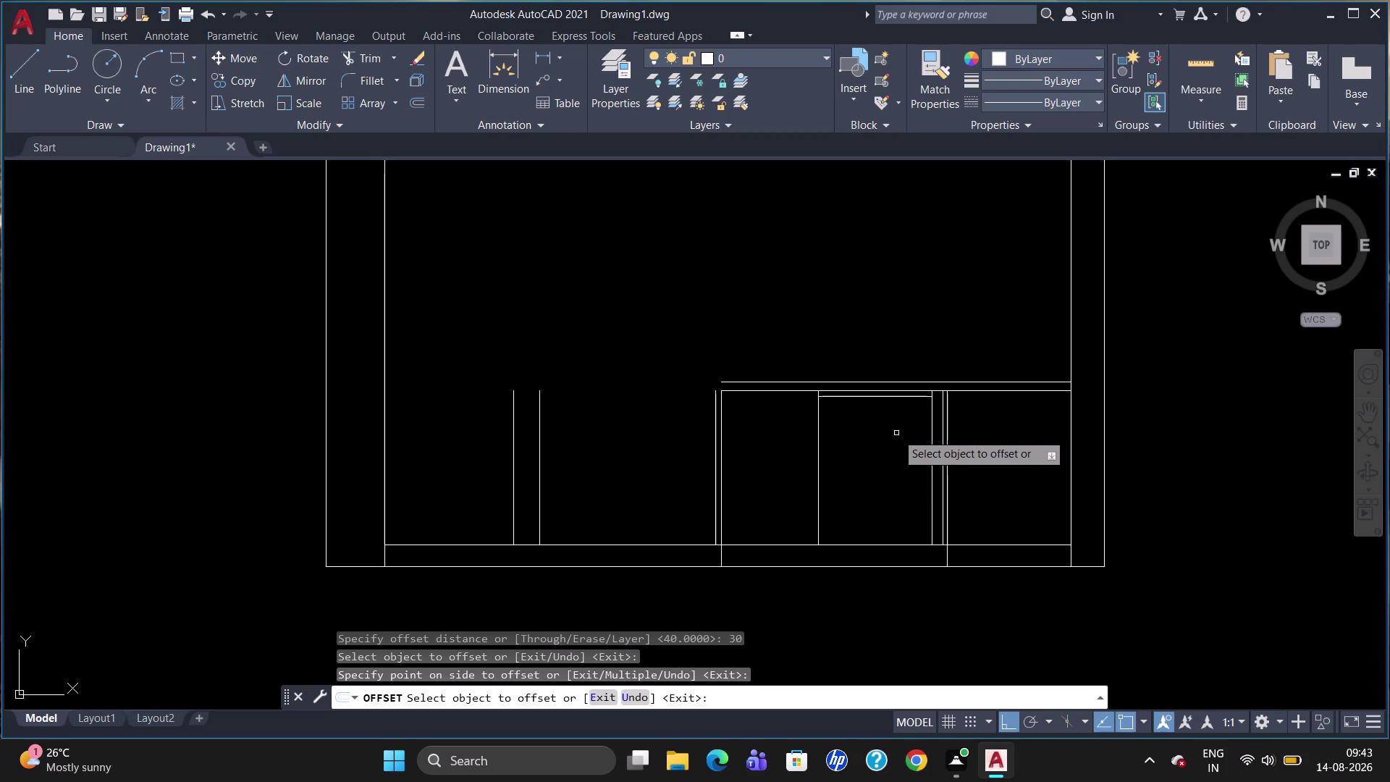
key(Escape)
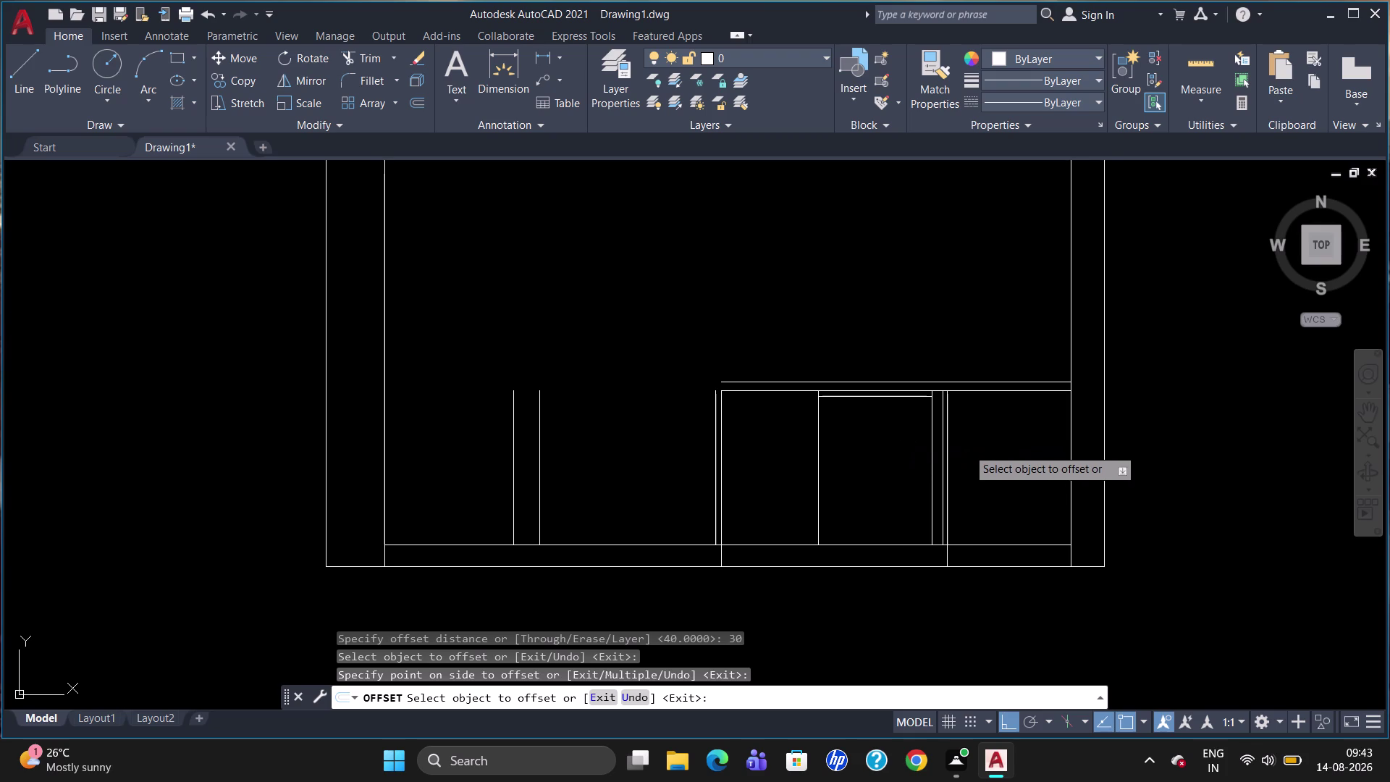
Extend the new rail line to the right vertical divider.
text(EX)
key(Return)
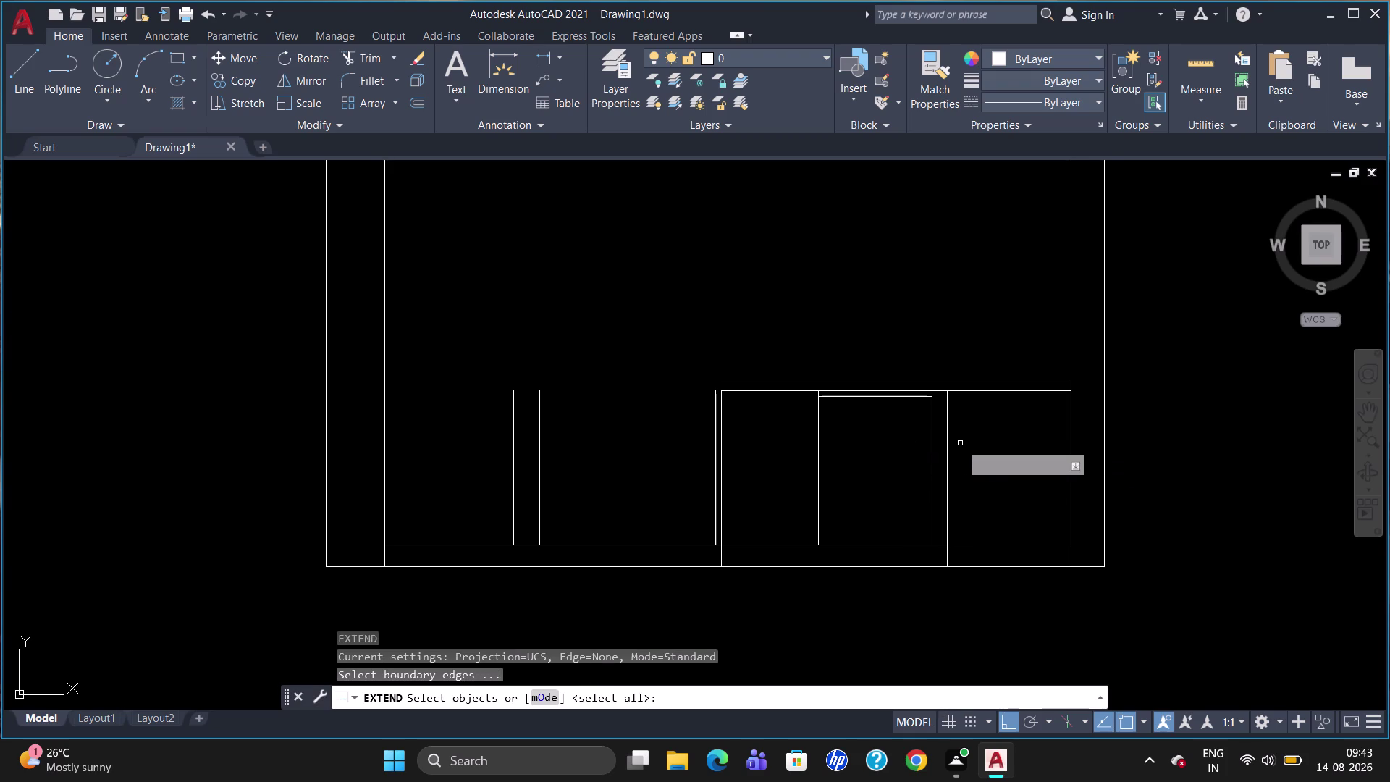
click(948, 416)
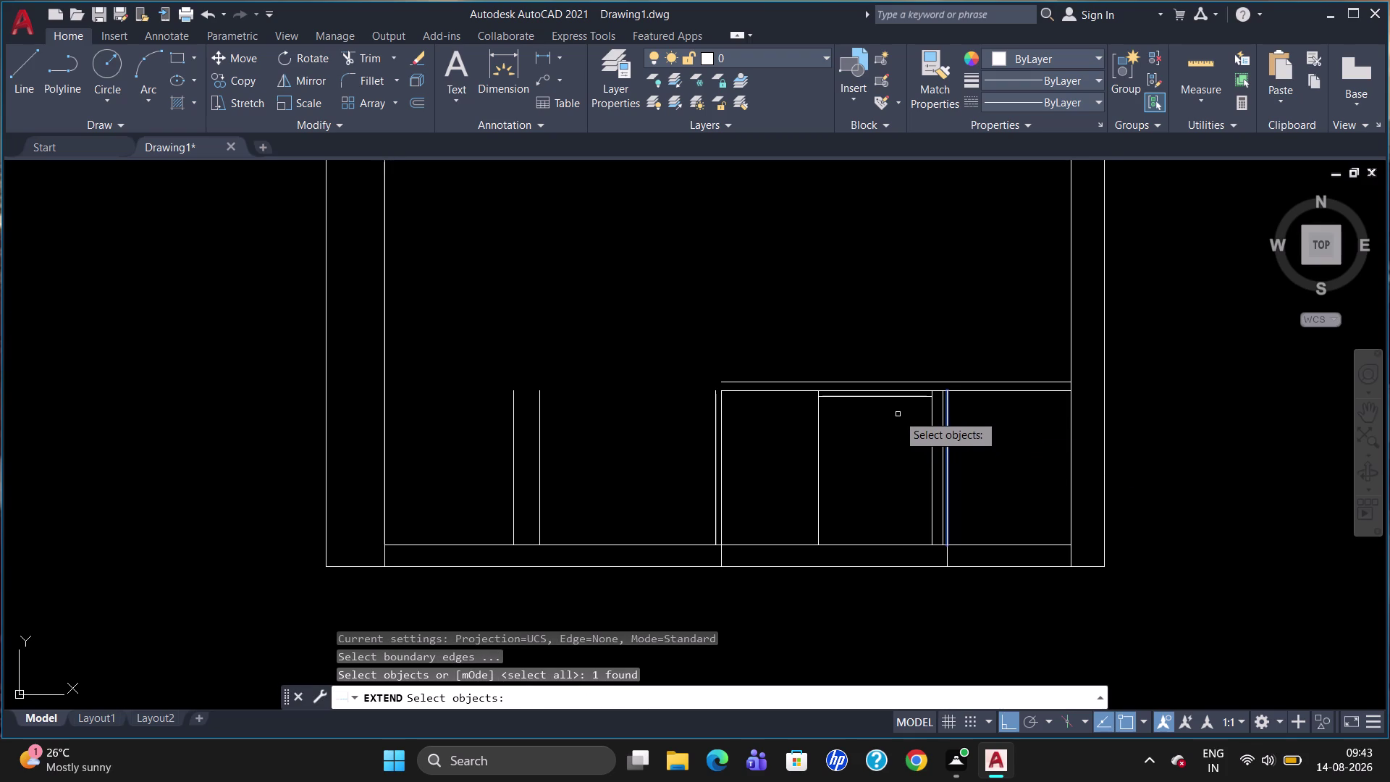
key(Return)
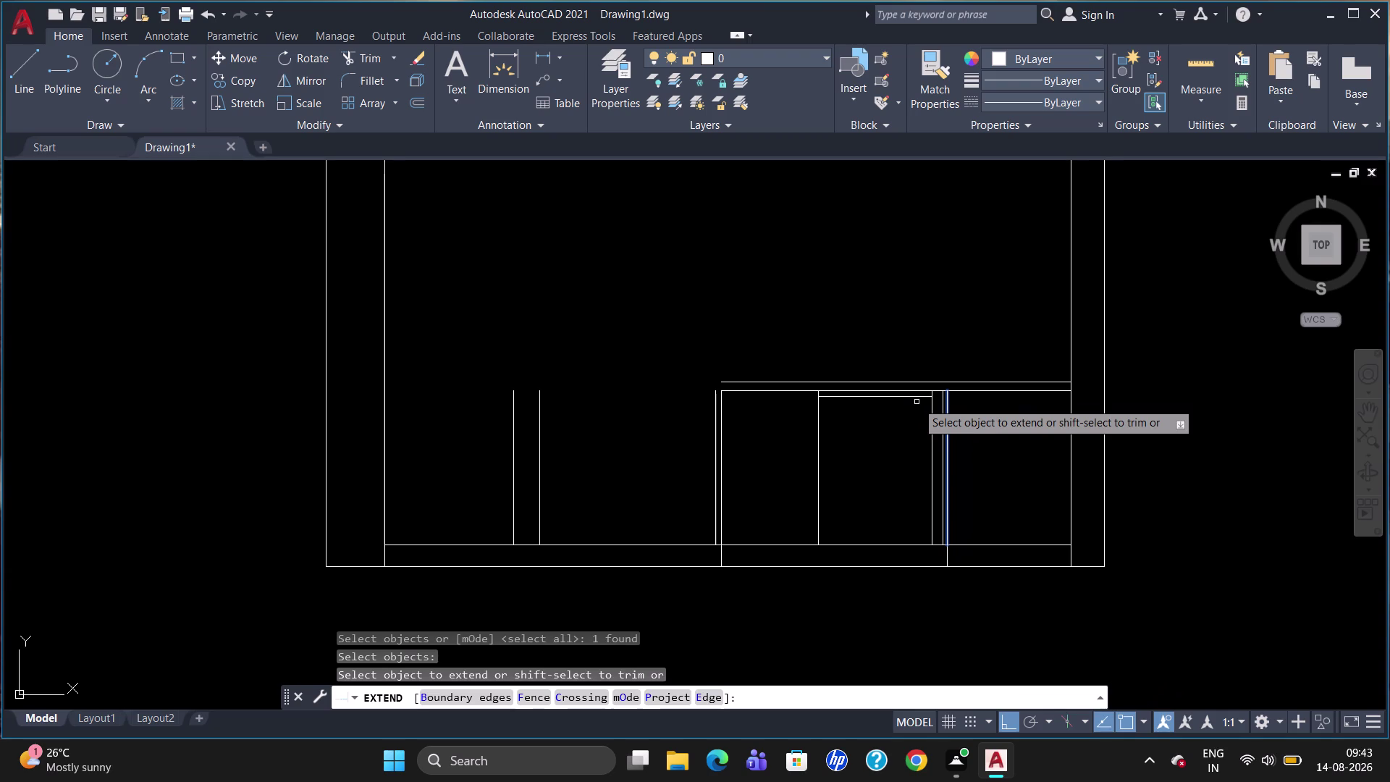
click(916, 396)
key(Escape)
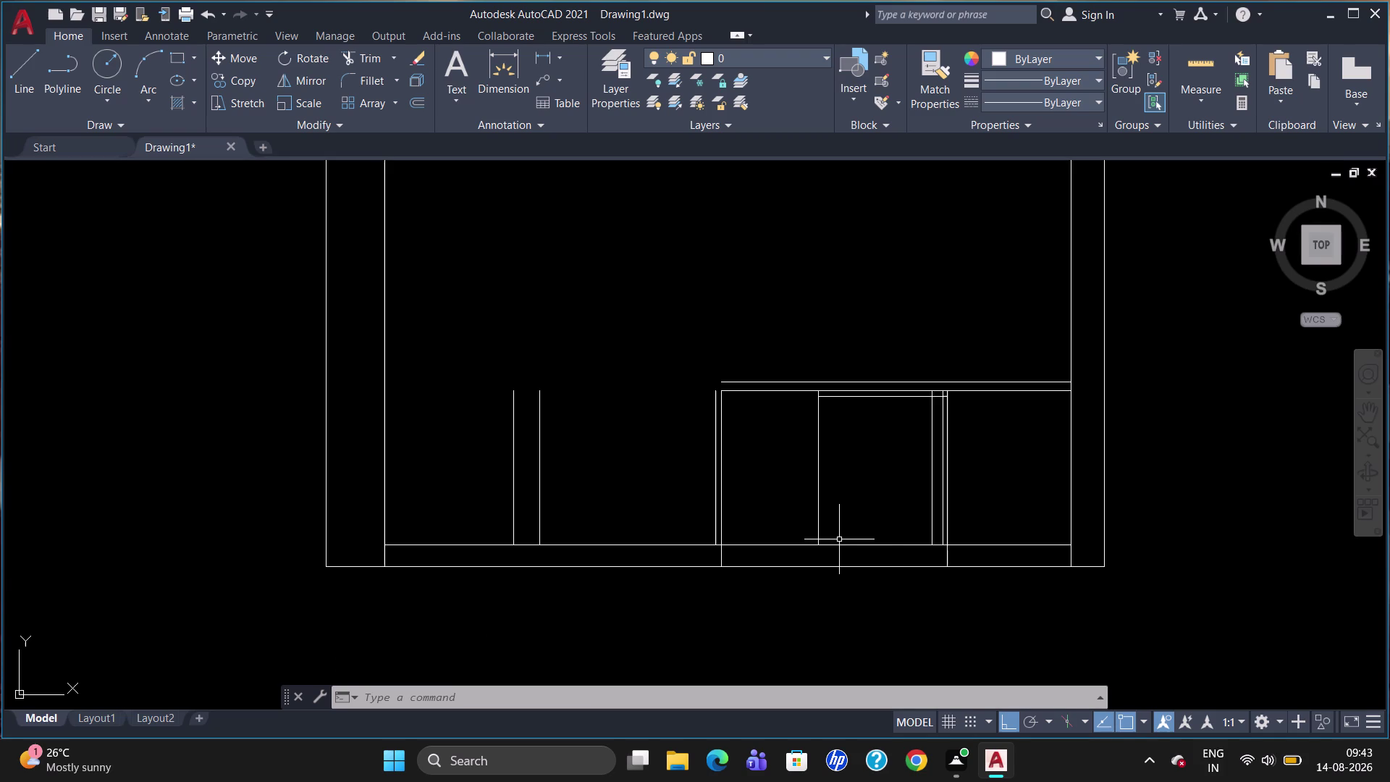
Draw a vertical line upward from the ledge's left corner.
key(l)
key(Return)
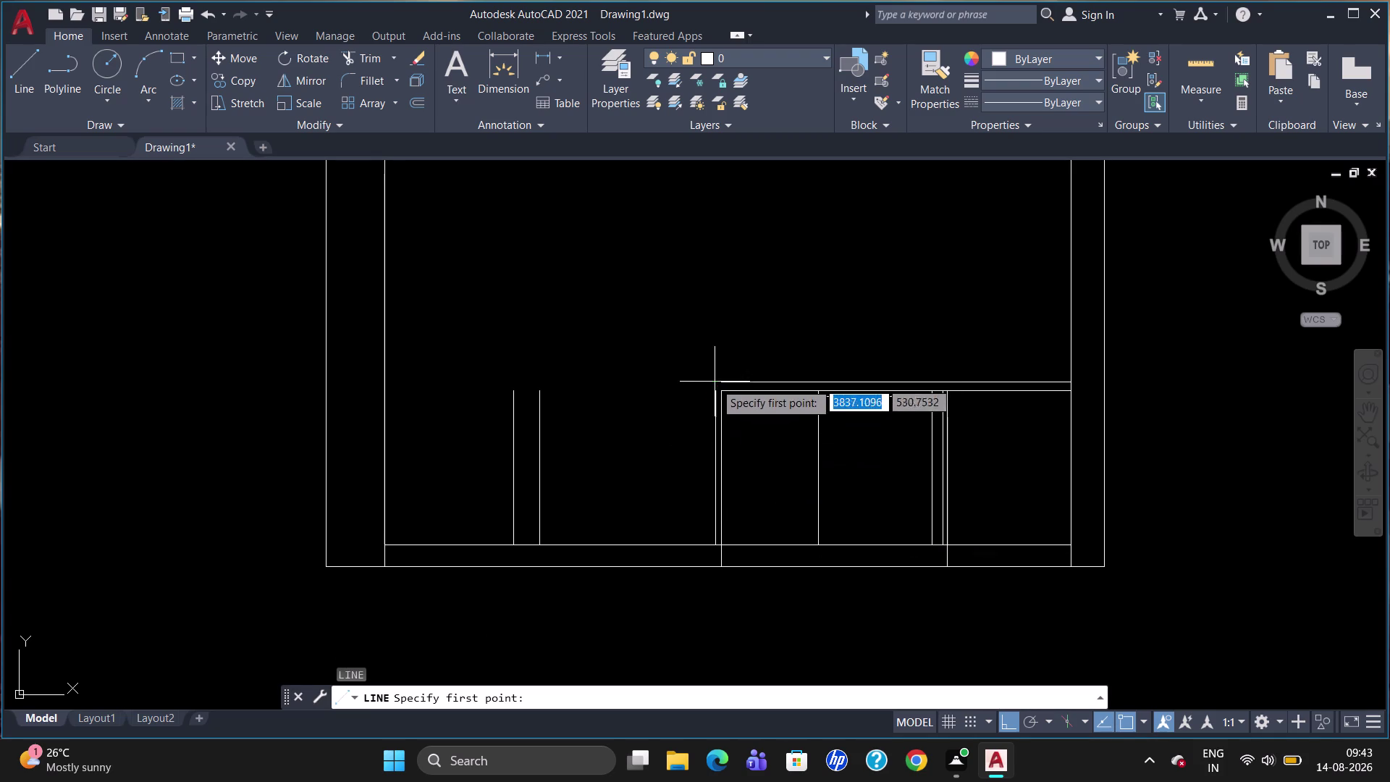
click(714, 390)
click(700, 218)
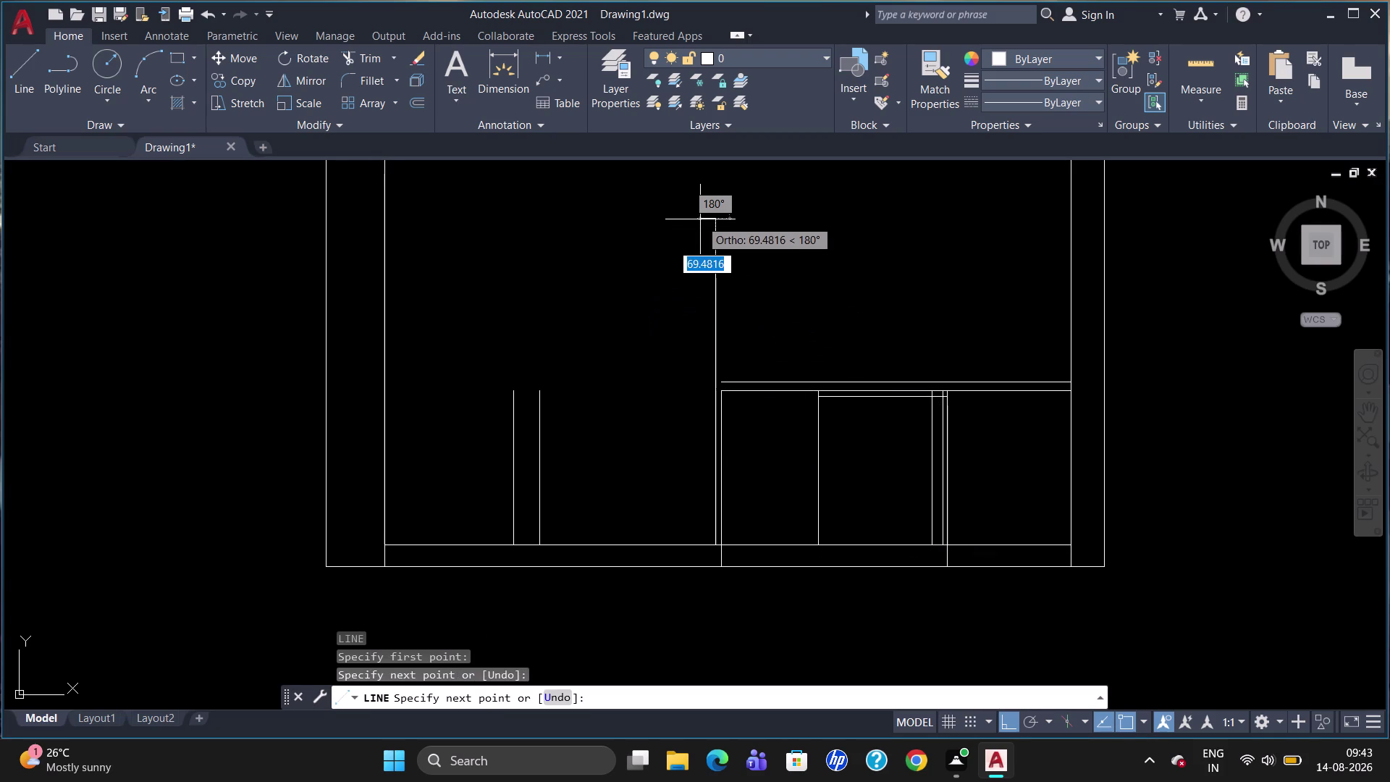
key(Escape)
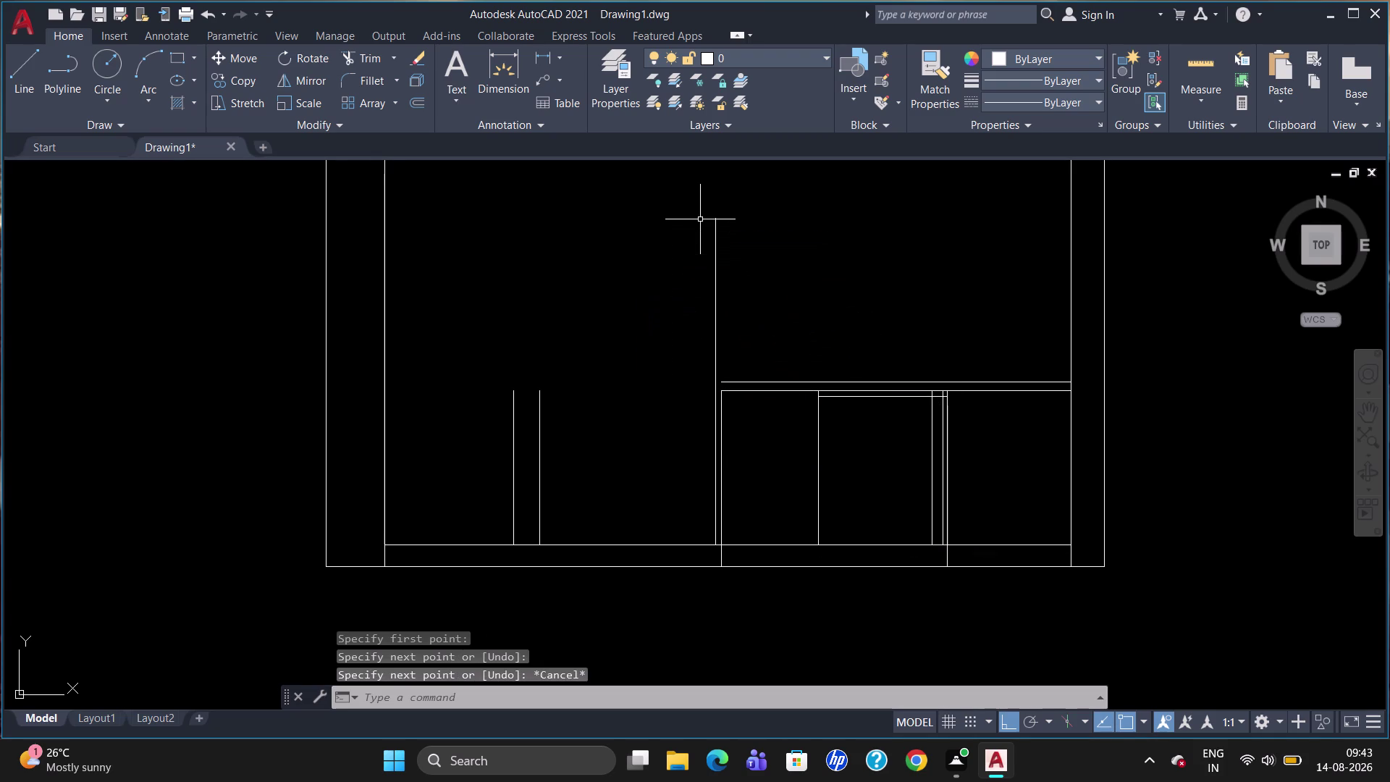
scroll(up, 3)
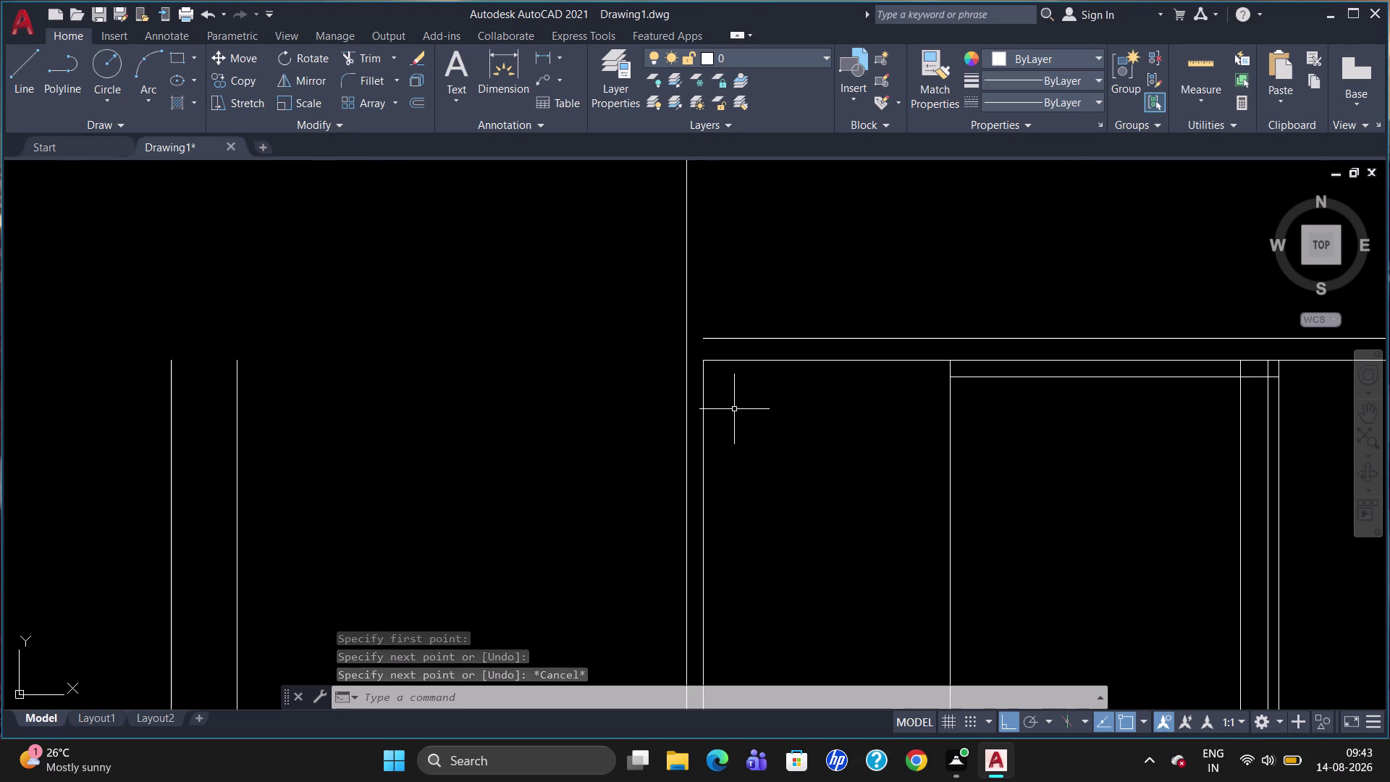
scroll(up, 3)
Draw the ledge's left end lines from its lower end up to the top line.
key(l)
key(Return)
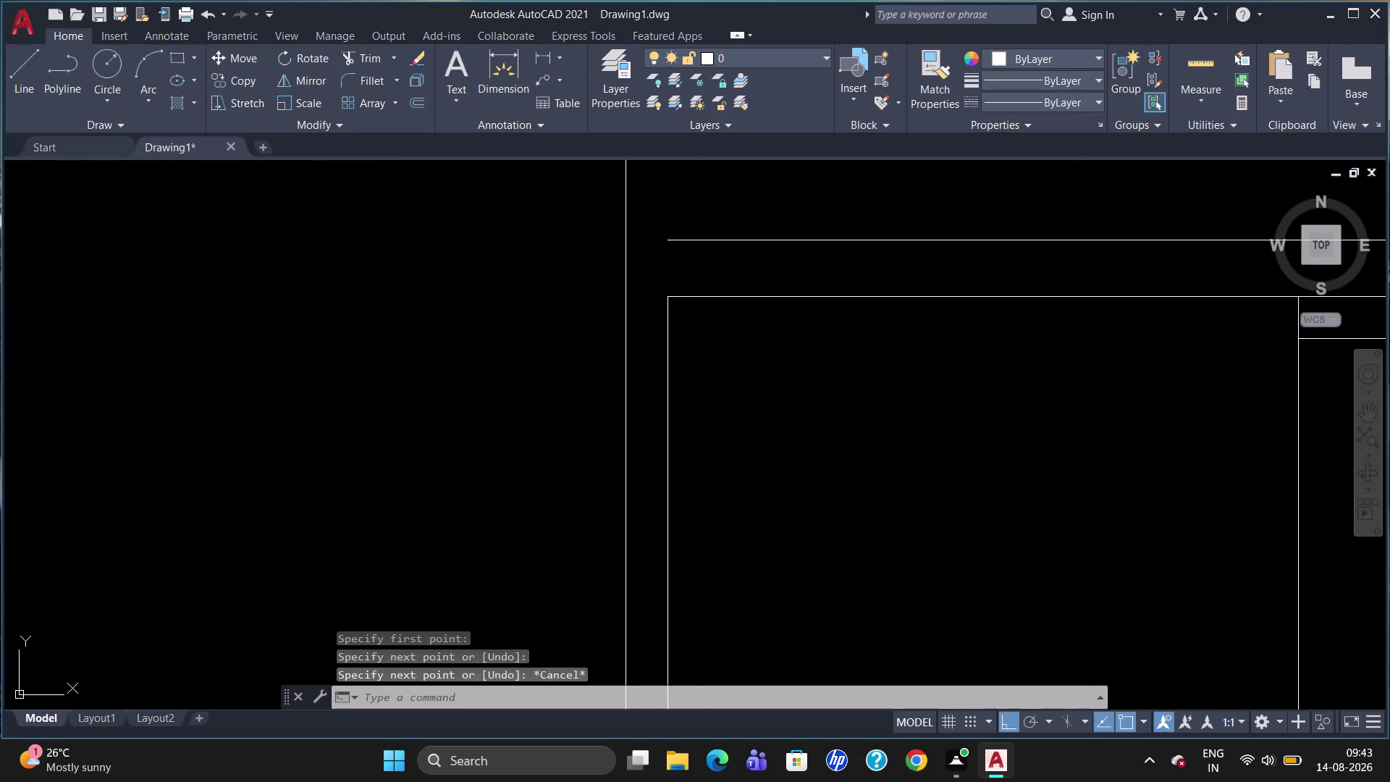
click(667, 300)
click(650, 297)
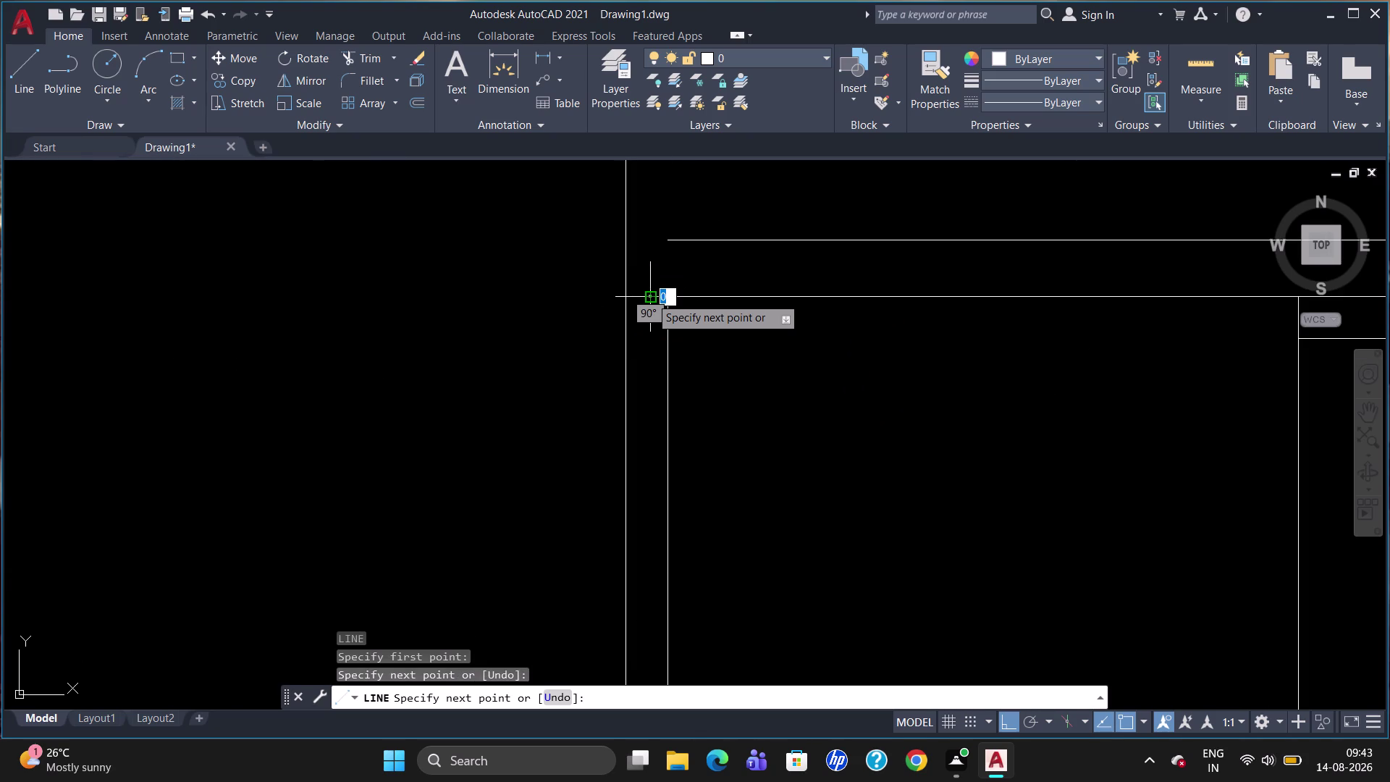
key(Escape)
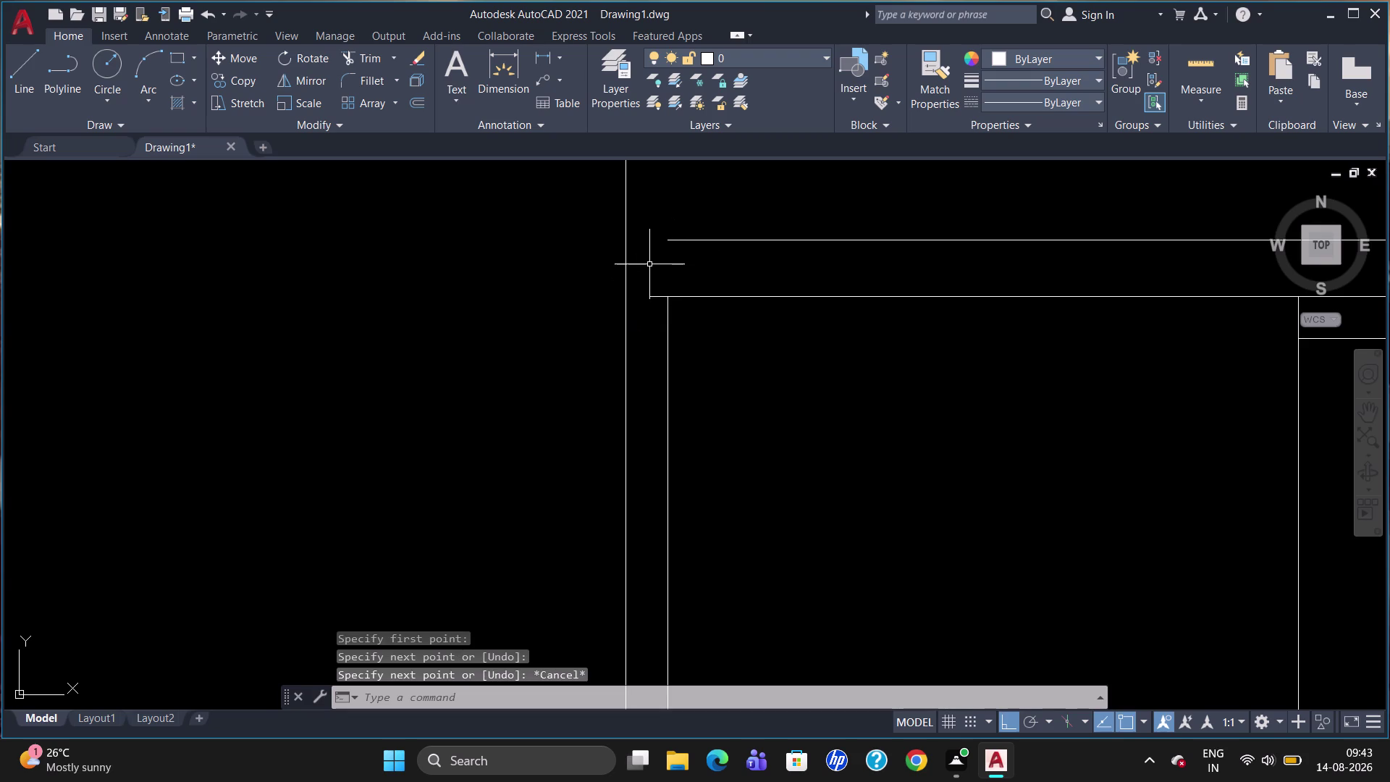
key(l)
key(Return)
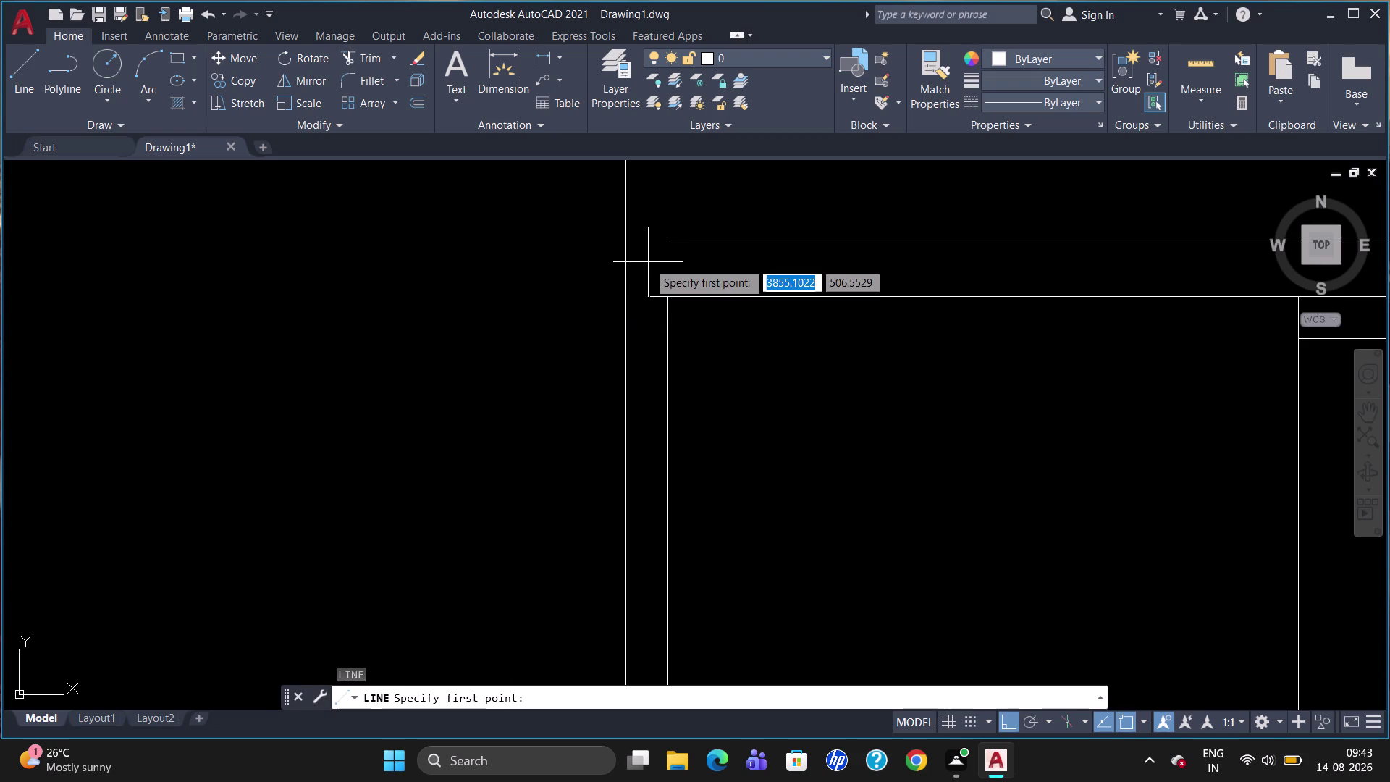
click(651, 293)
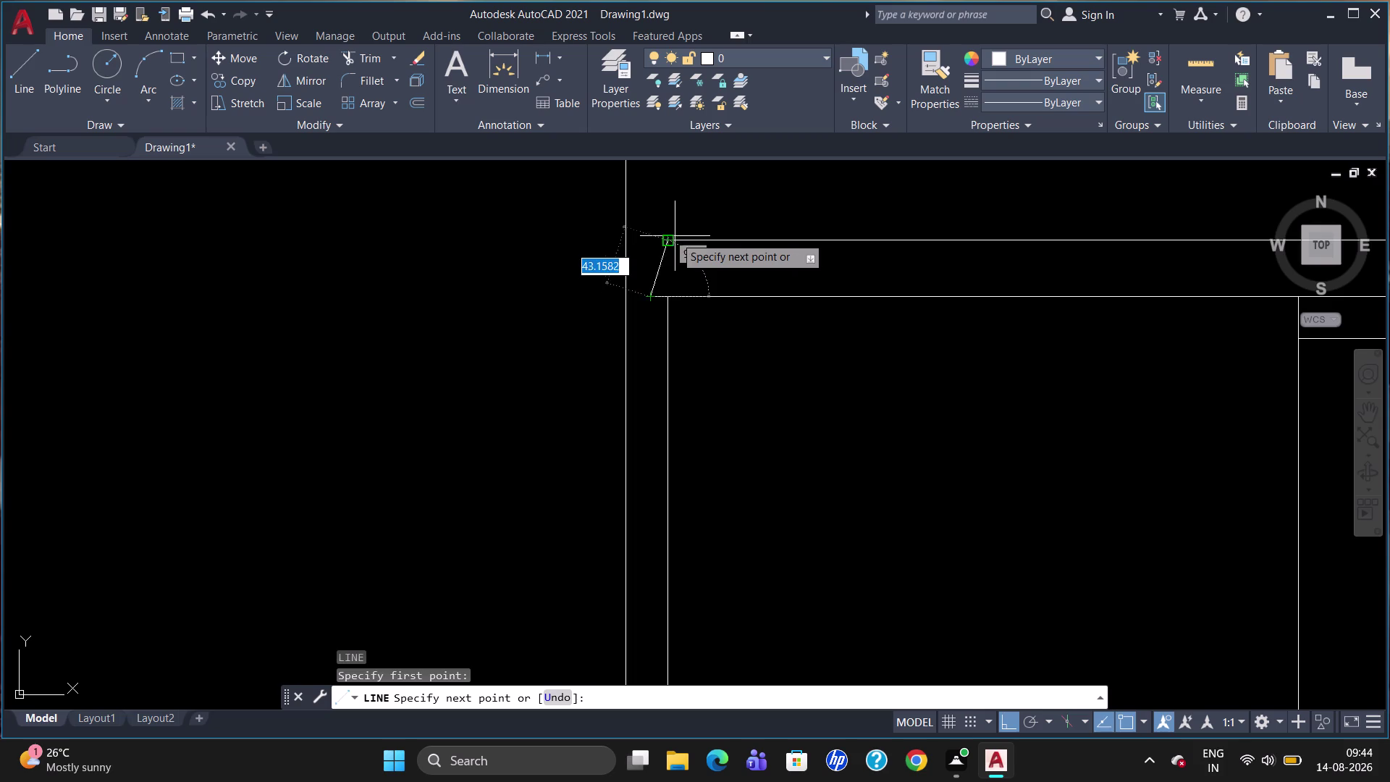
click(650, 237)
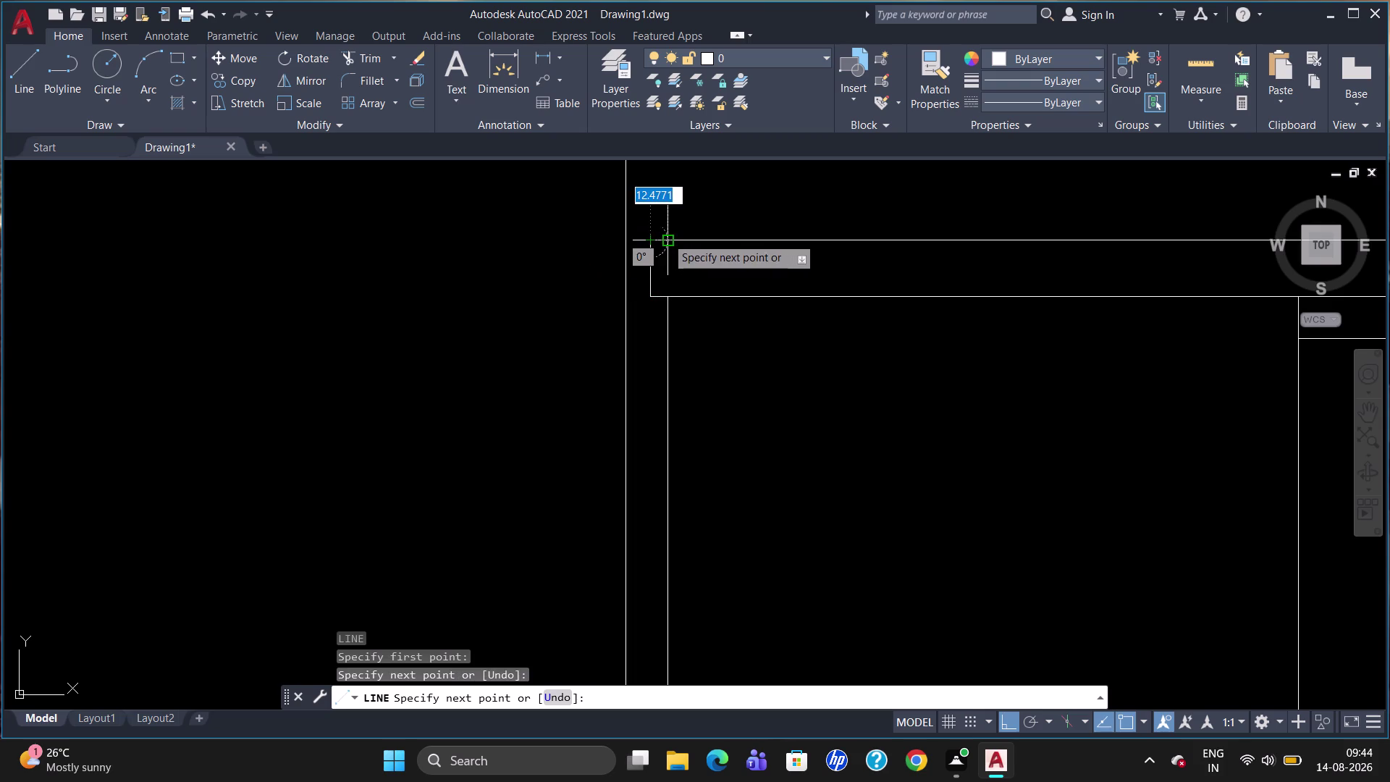
click(669, 237)
key(Escape)
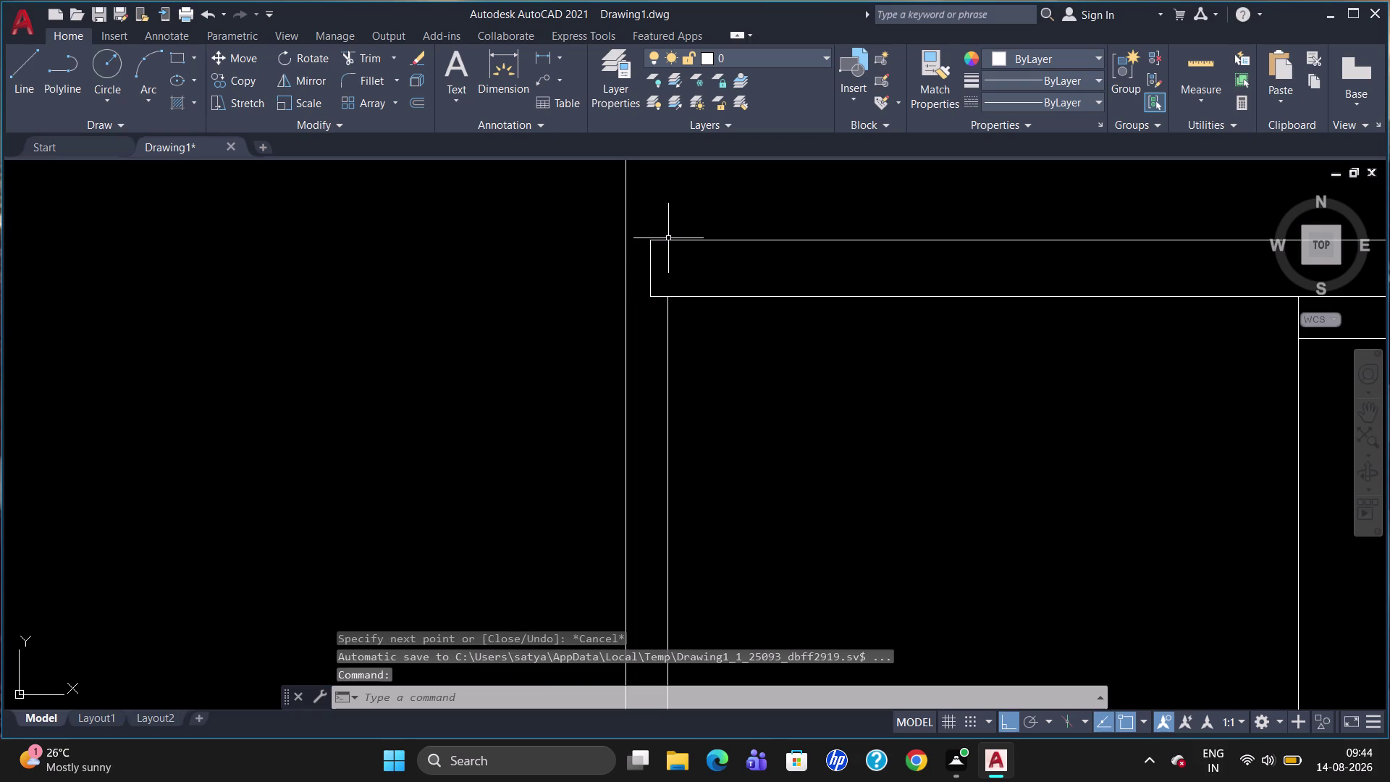
Join the three short ledge end lines into one polyline.
click(652, 270)
click(663, 241)
click(656, 297)
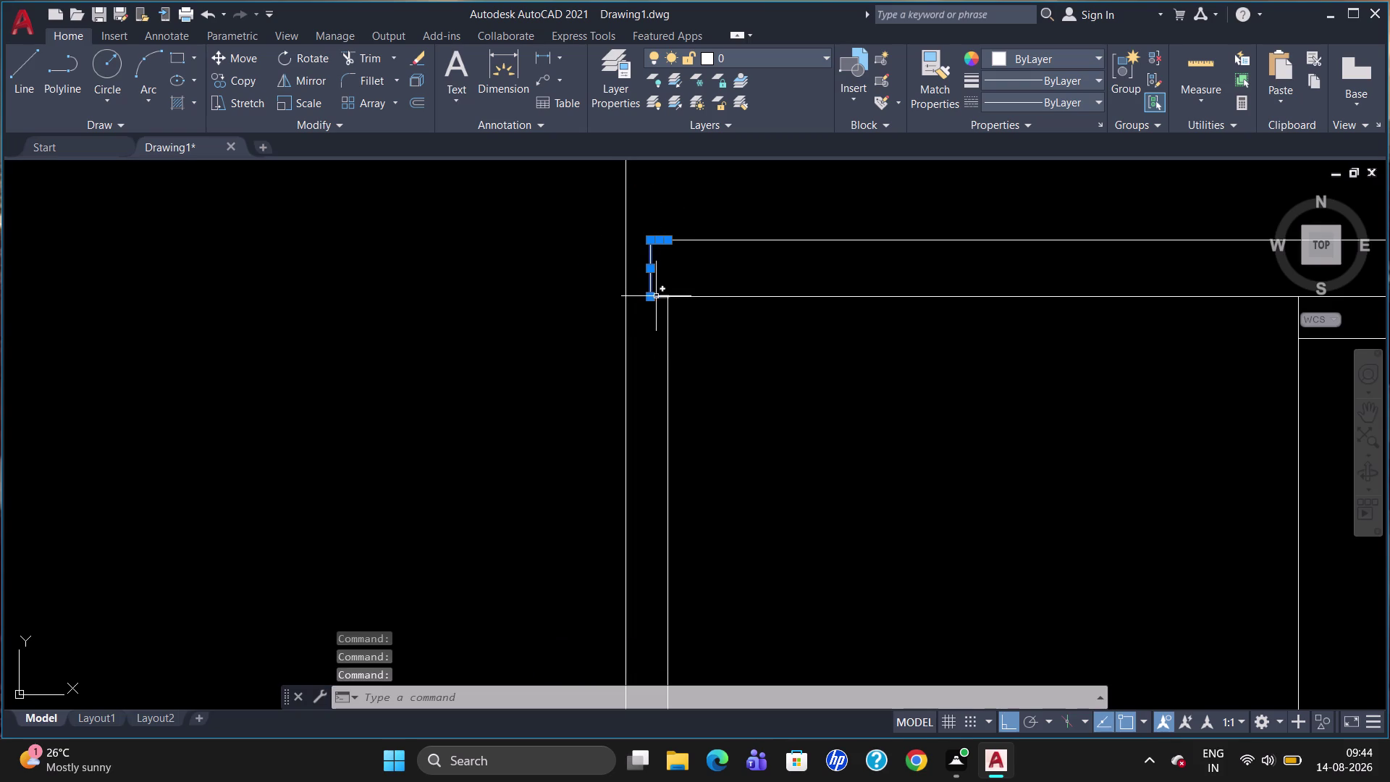
key(j)
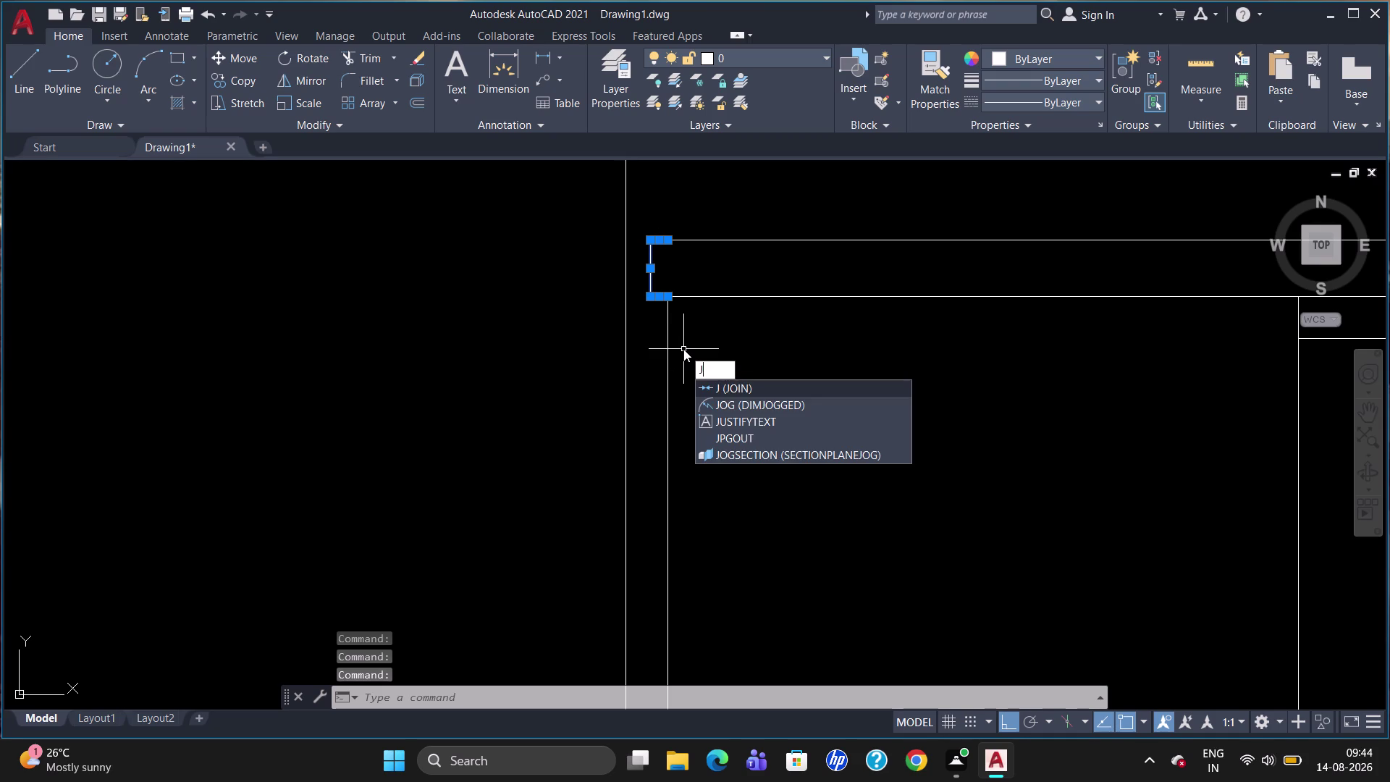
key(Return)
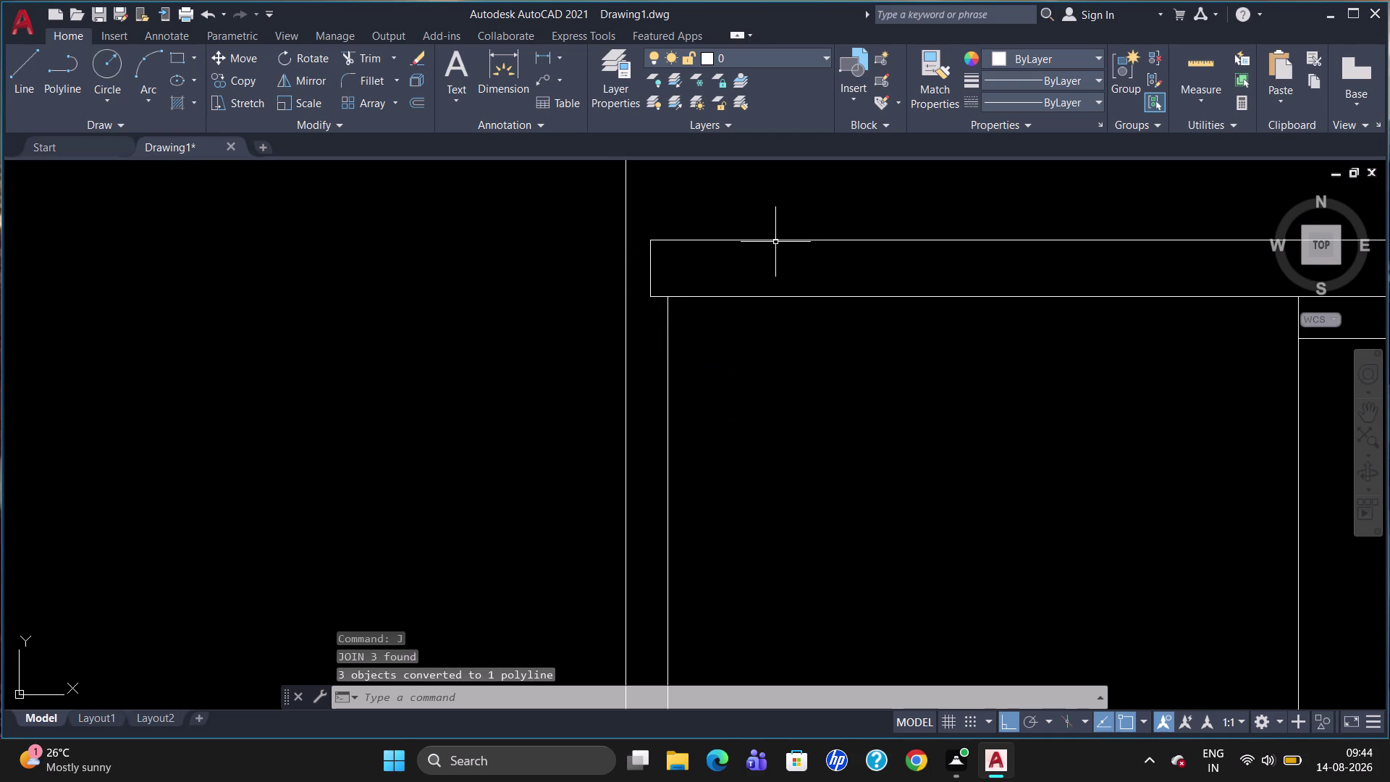
Join the ledge outline lines with the left end piece into one outline.
click(775, 242)
click(798, 297)
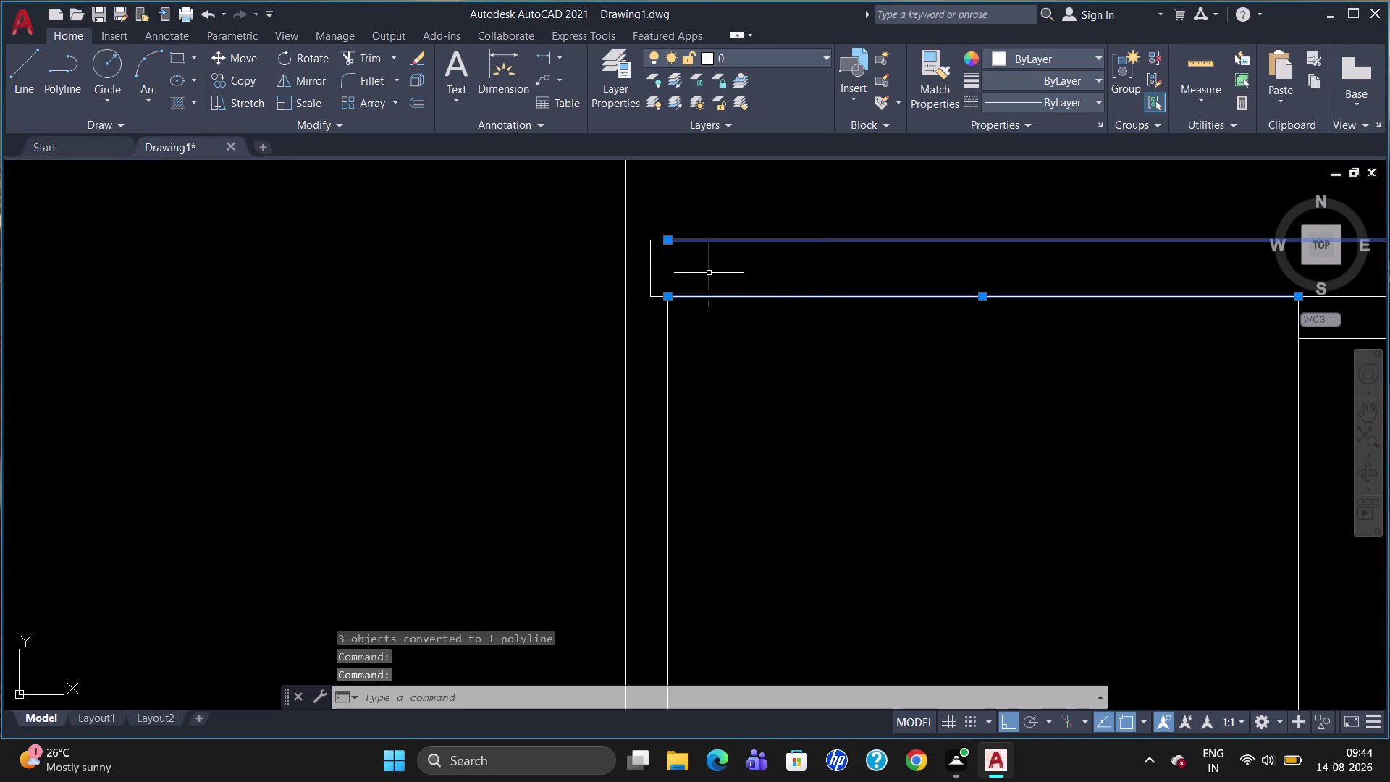
click(649, 239)
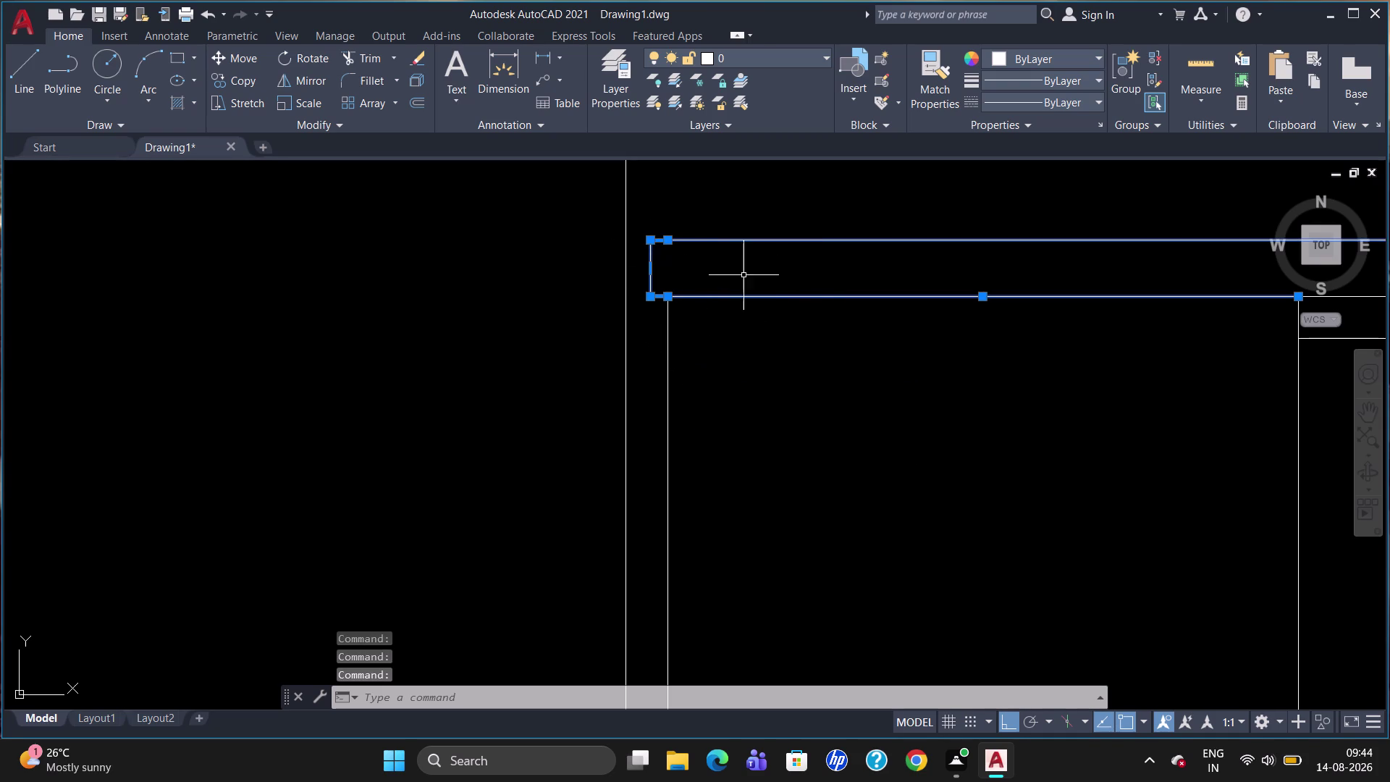
key(j)
key(Return)
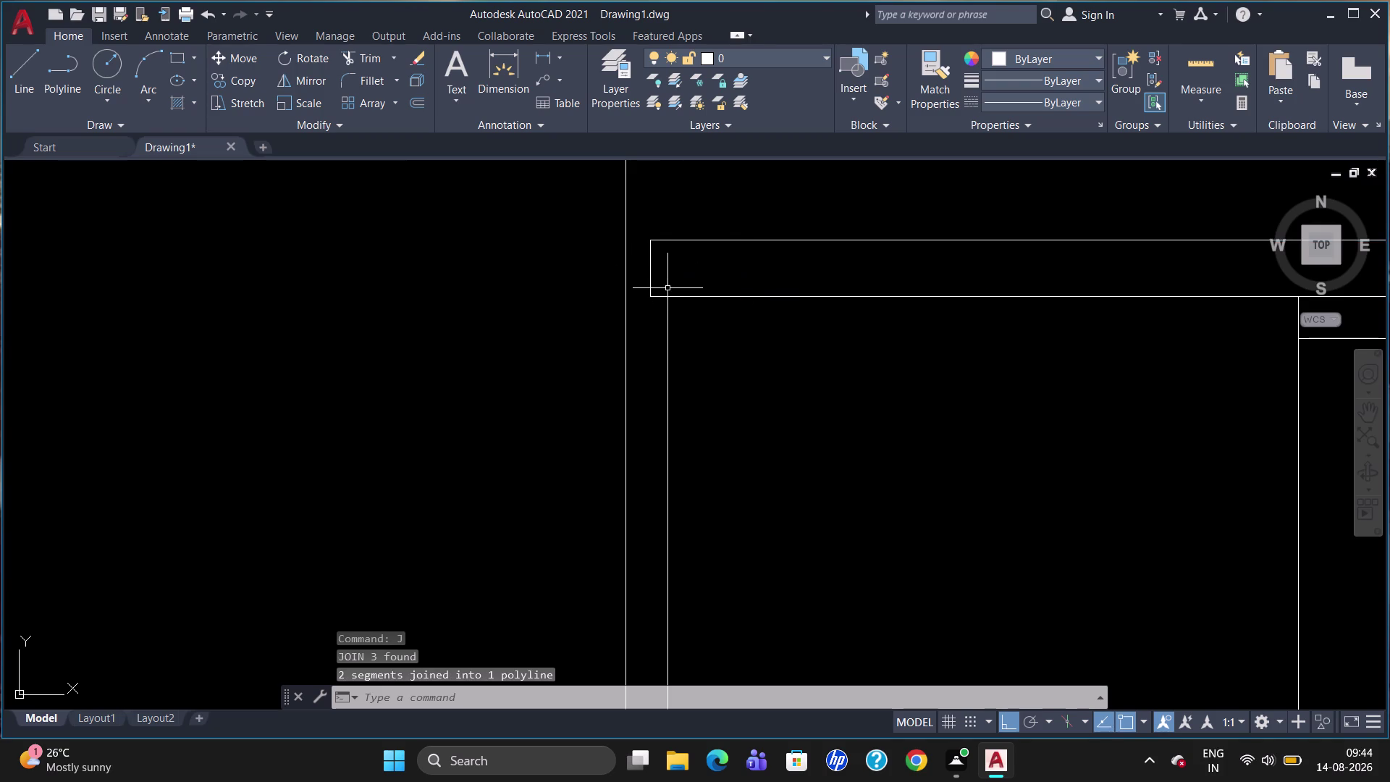
Try filleting the ledge's left corner with a 30 radius and inspect the result.
key(f)
key(Return)
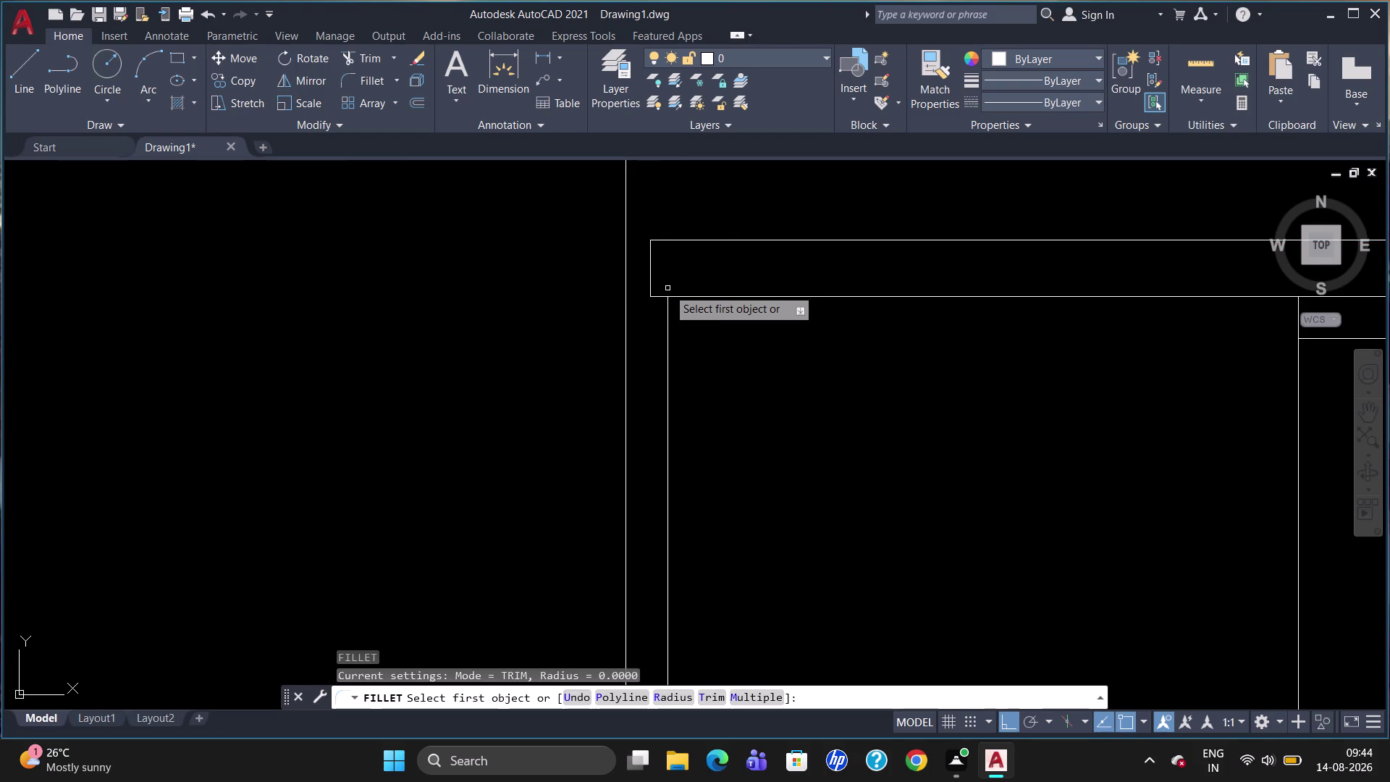
key(r)
key(Return)
text(30)
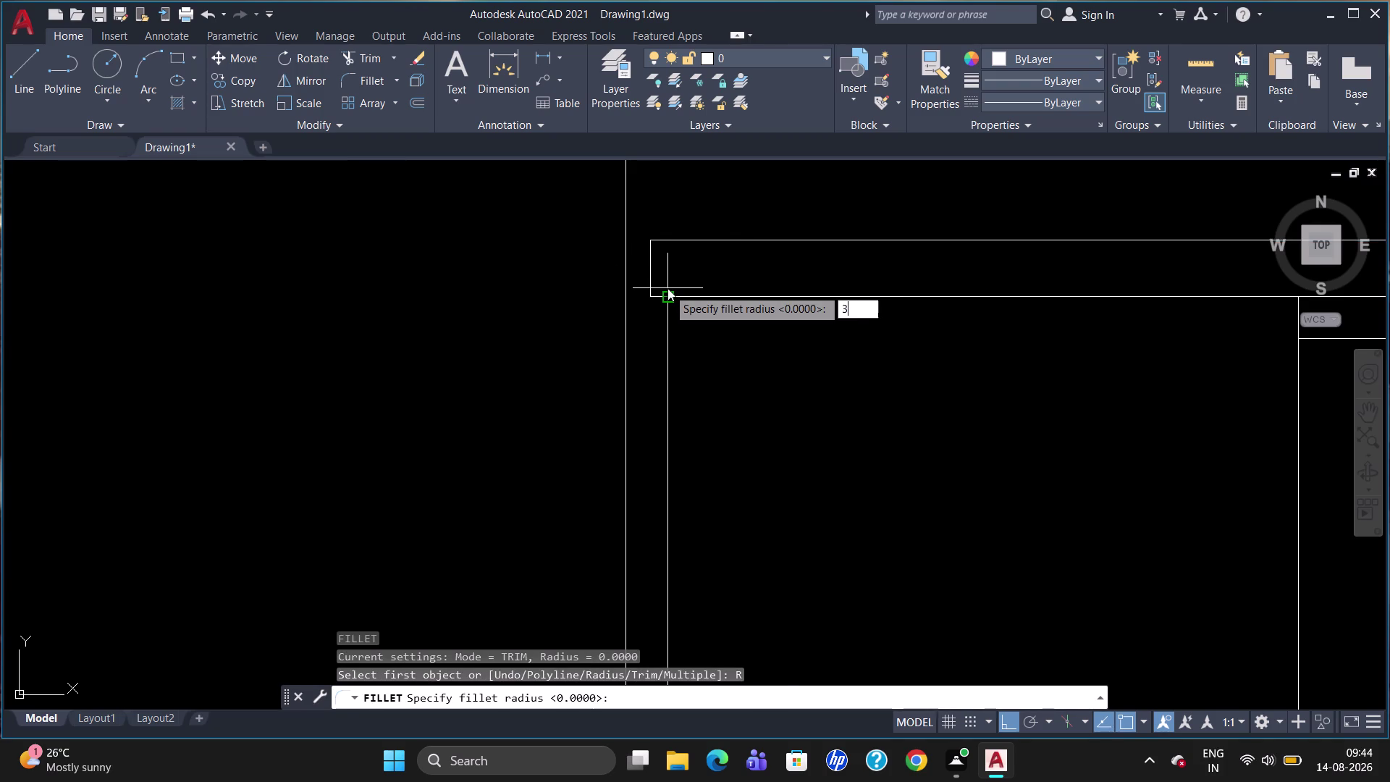
key(Return)
click(652, 266)
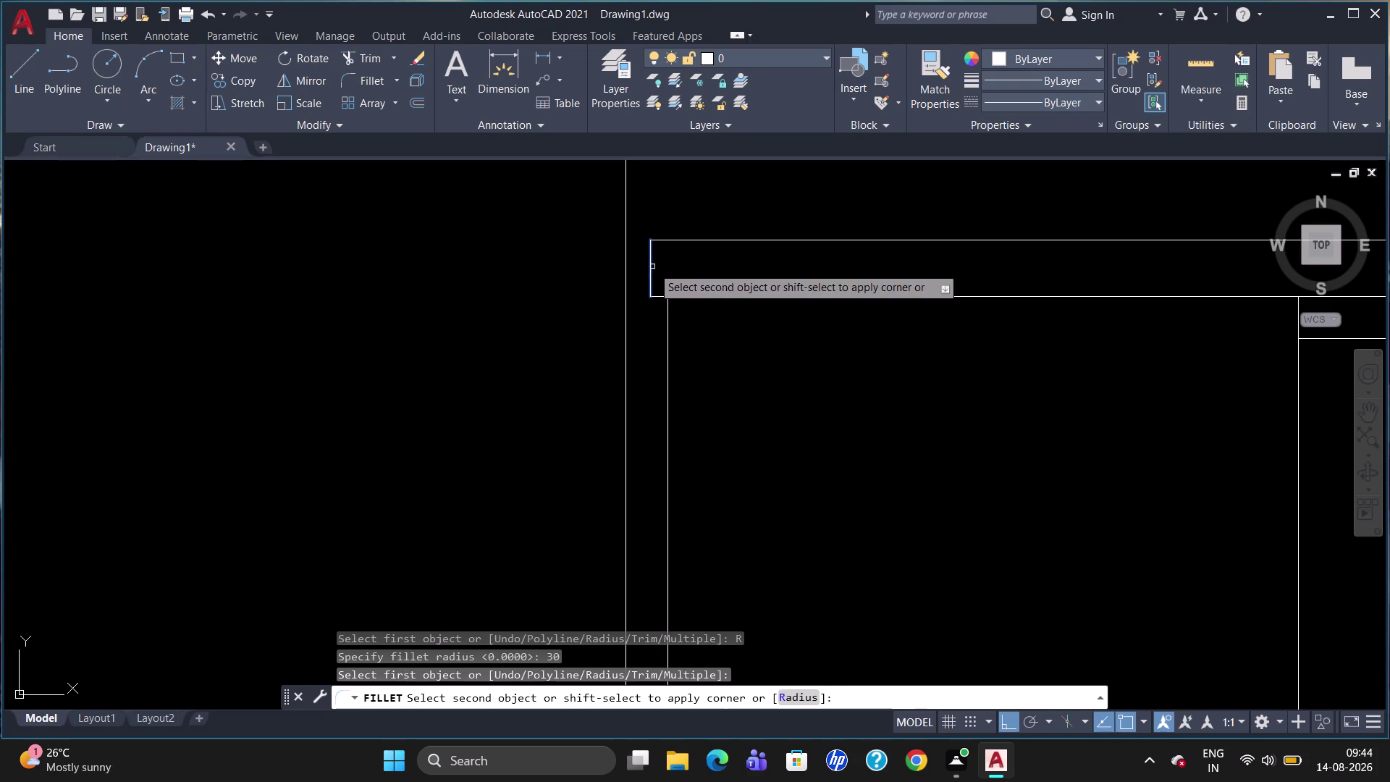
click(663, 241)
scroll(down, 3)
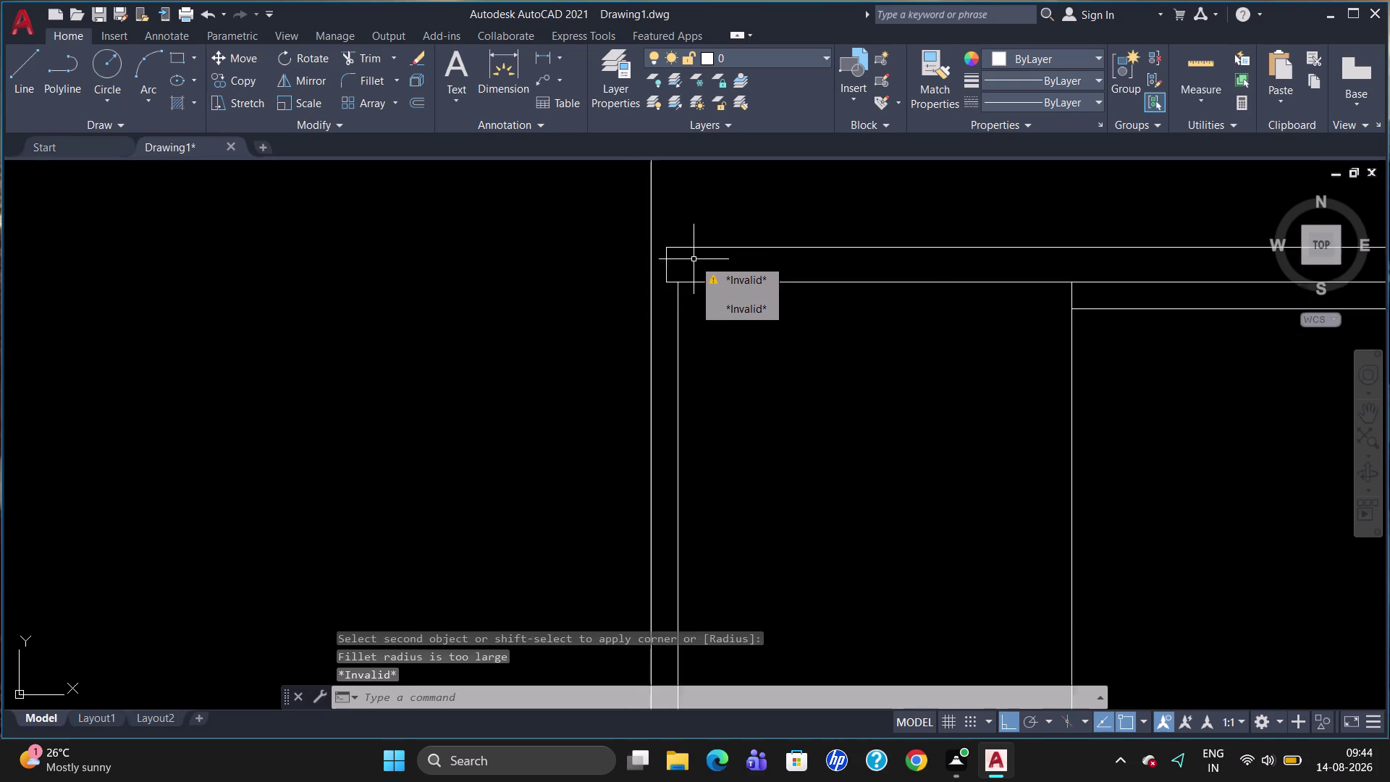
scroll(down, 3)
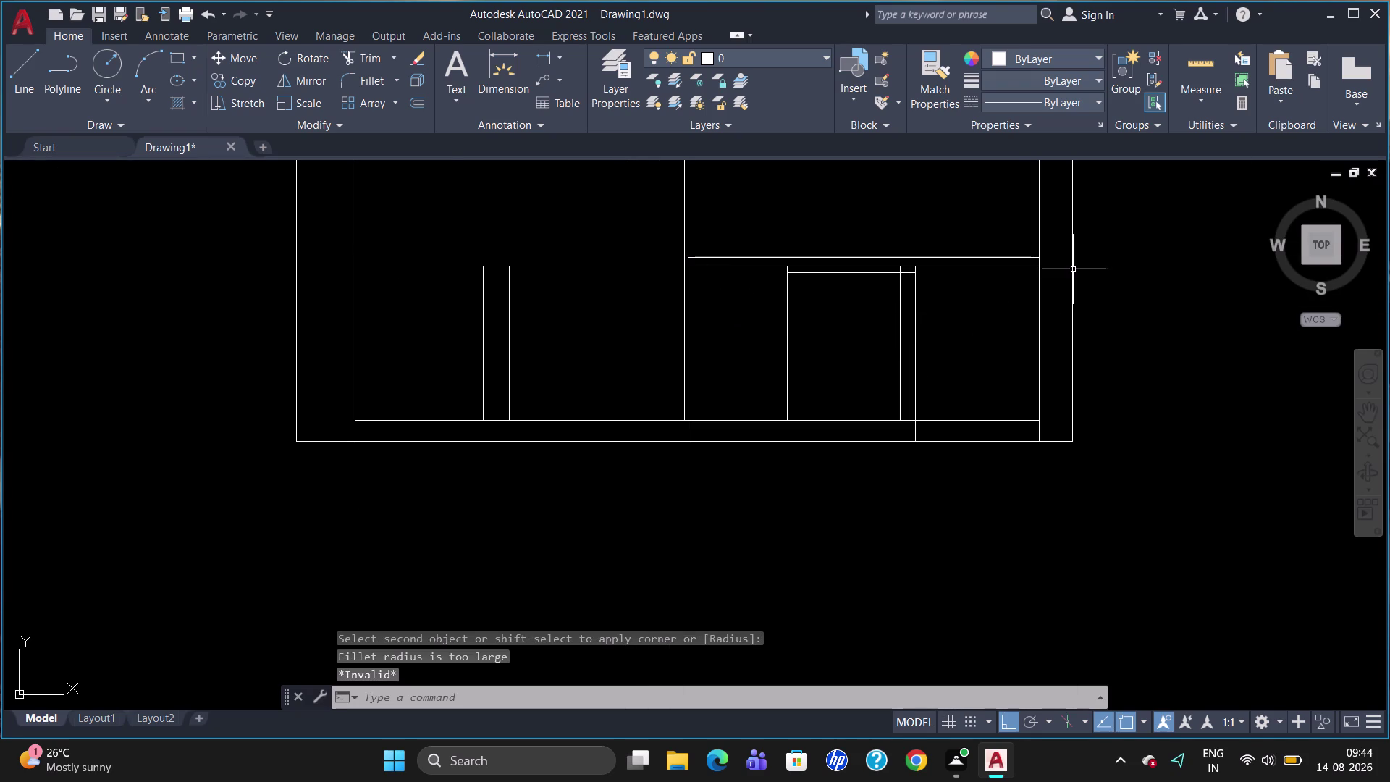
scroll(up, 3)
scroll(up, 3)
scroll(down, 3)
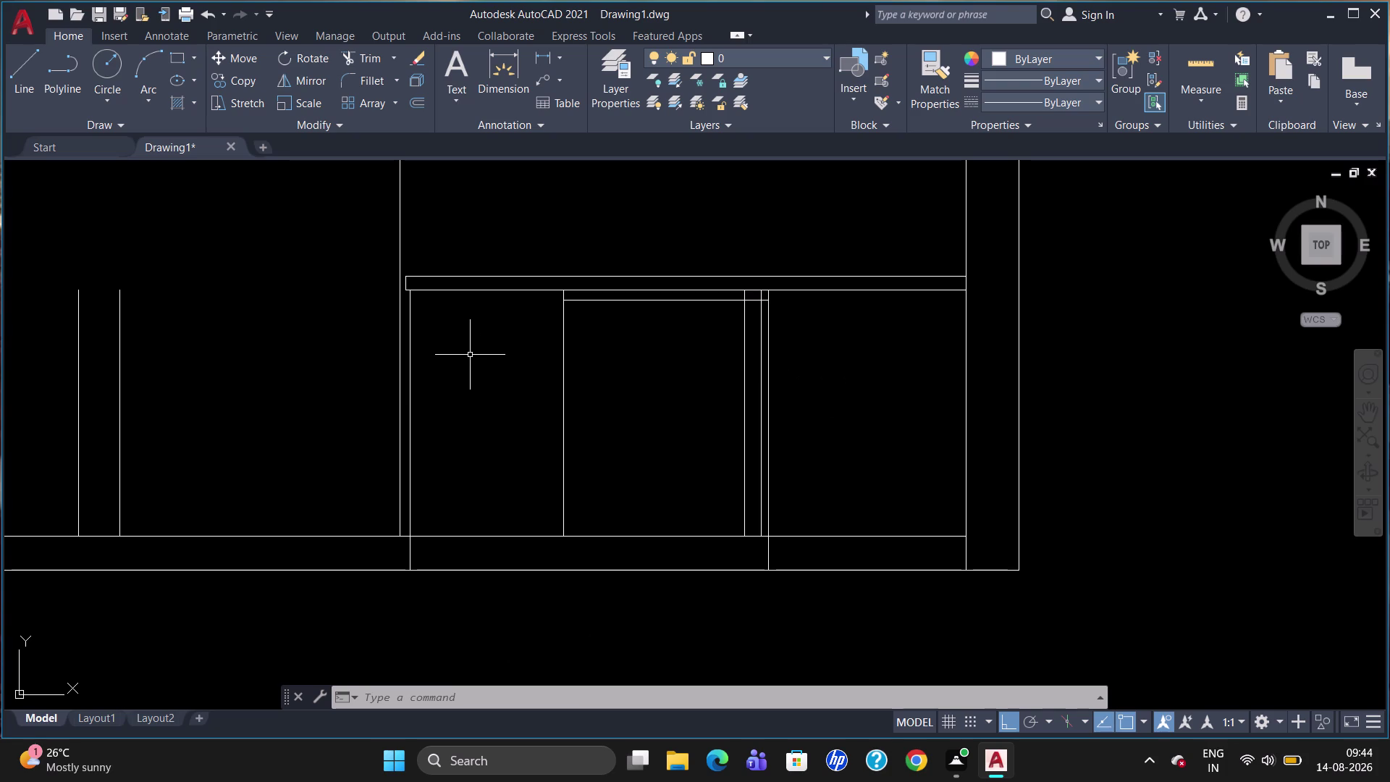
scroll(down, 3)
scroll(up, 3)
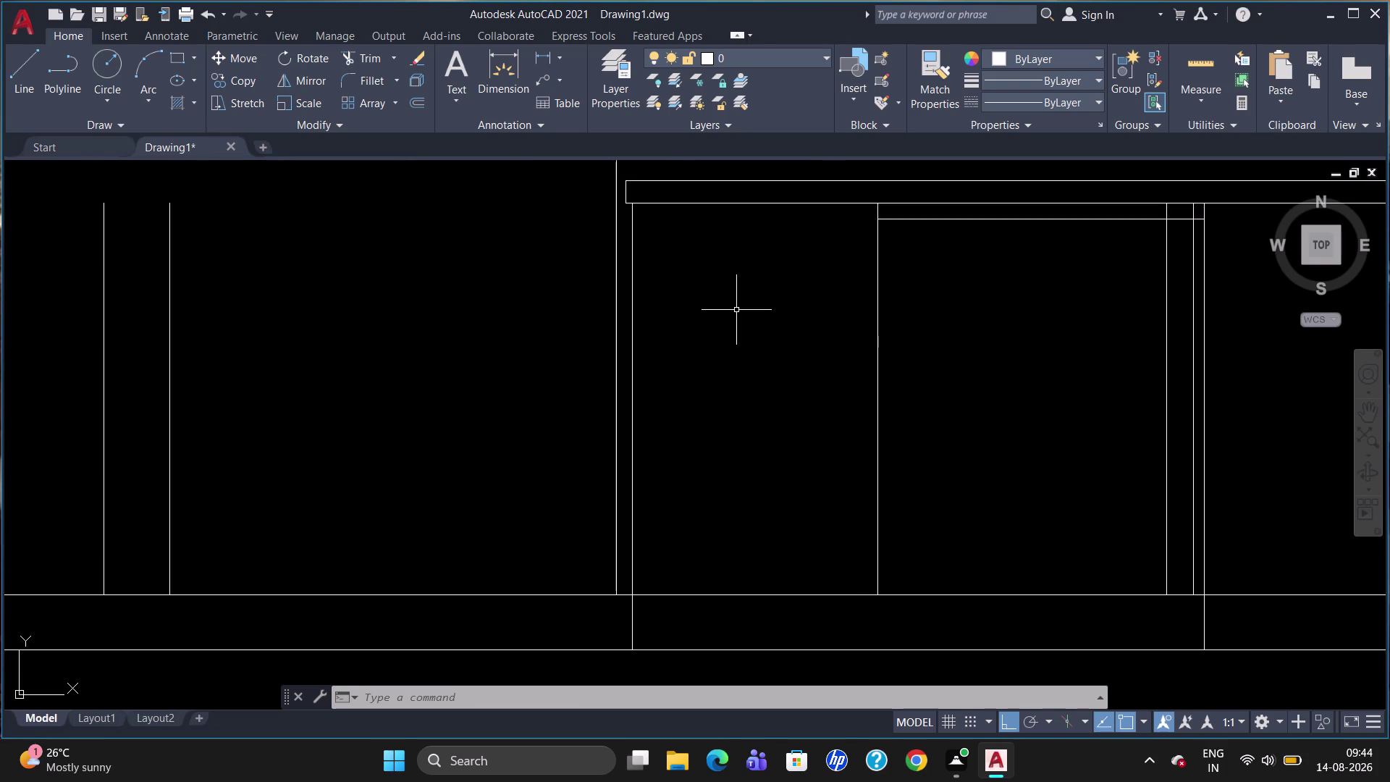
scroll(down, 3)
scroll(down, 3)
scroll(up, 3)
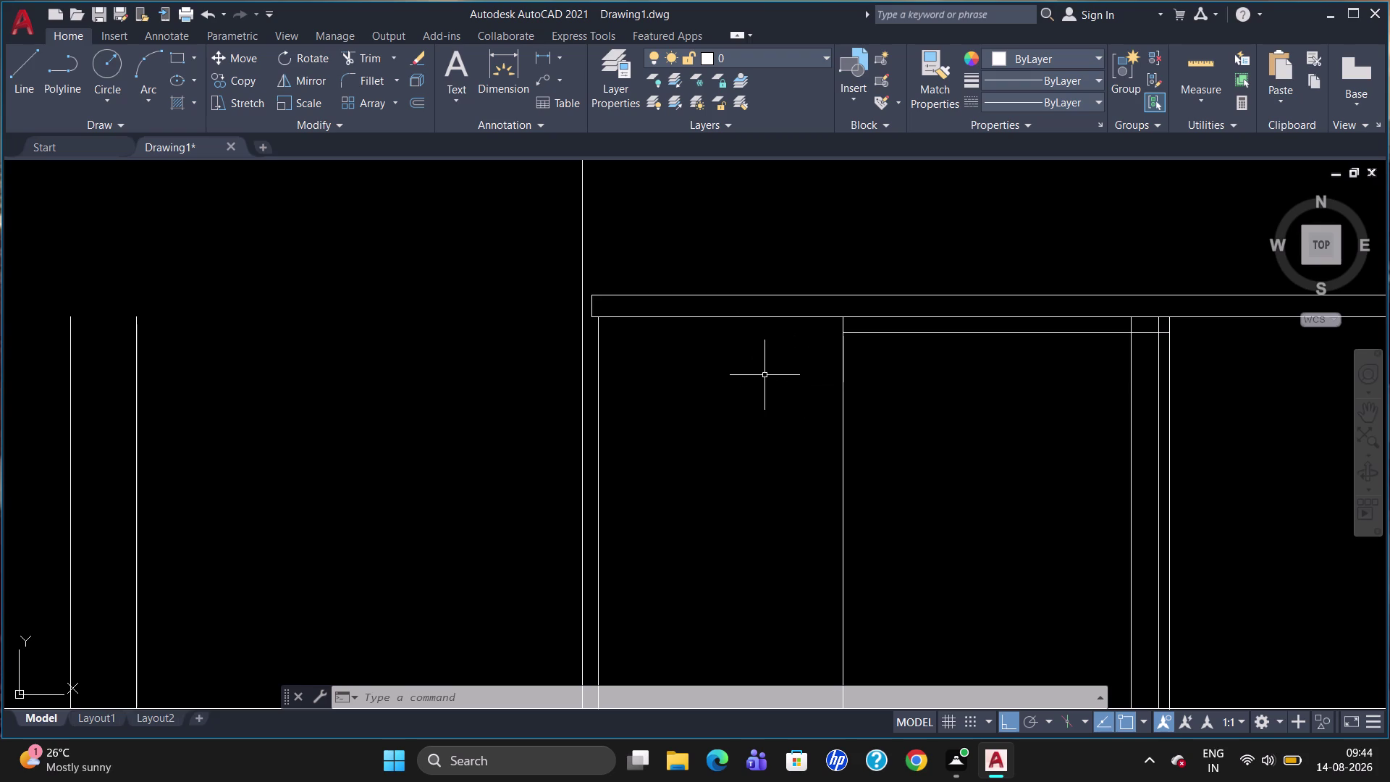
Fillet the ledge's left corner with a 20 radius.
key(f)
key(Return)
key(r)
key(Return)
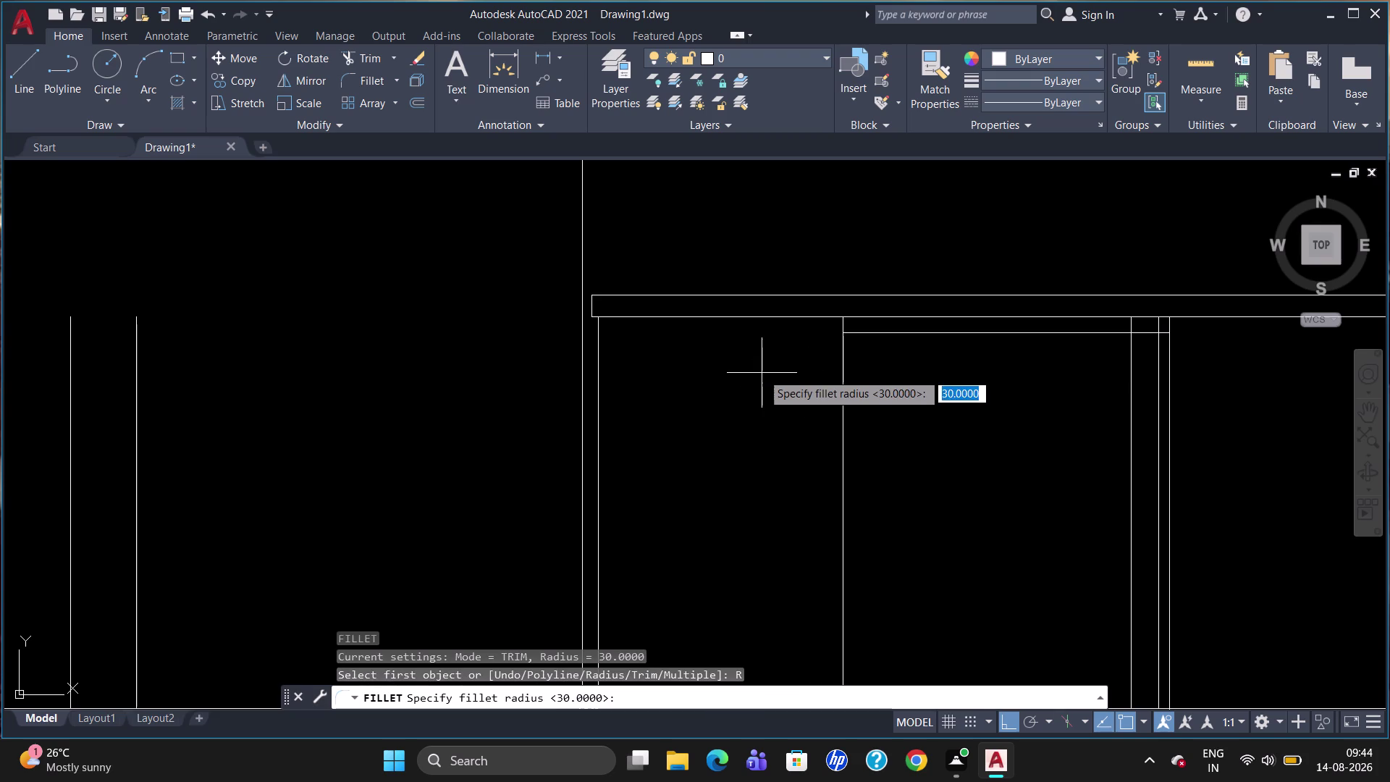
text(20)
key(Return)
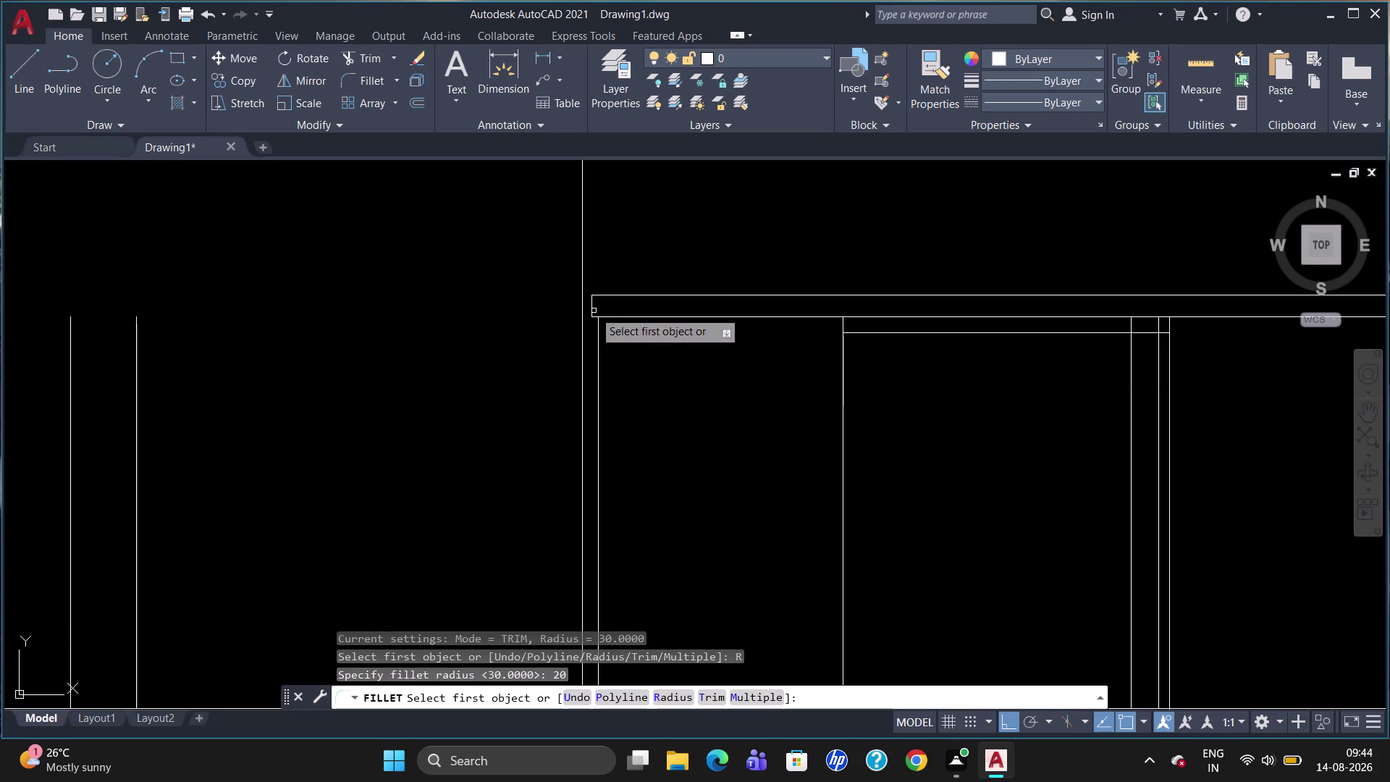
click(592, 304)
click(611, 296)
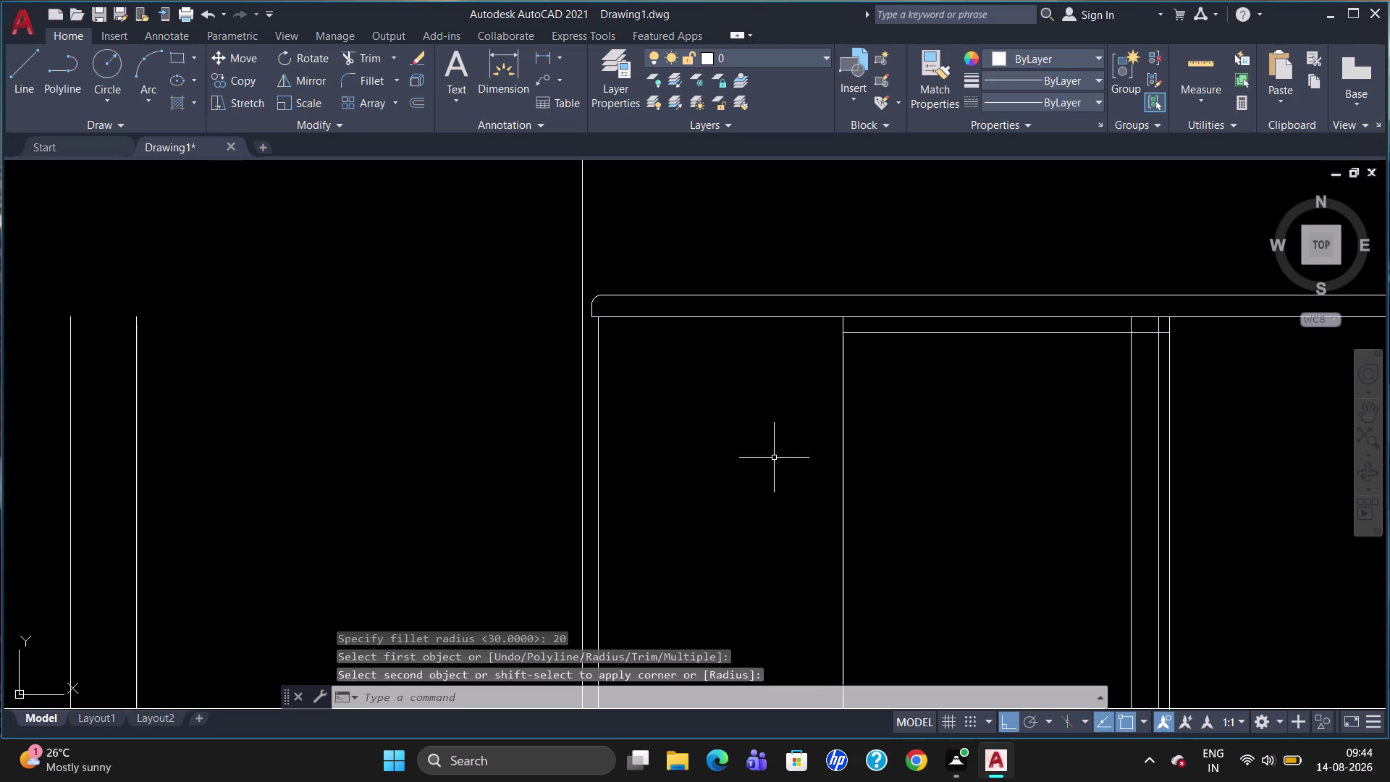
scroll(down, 3)
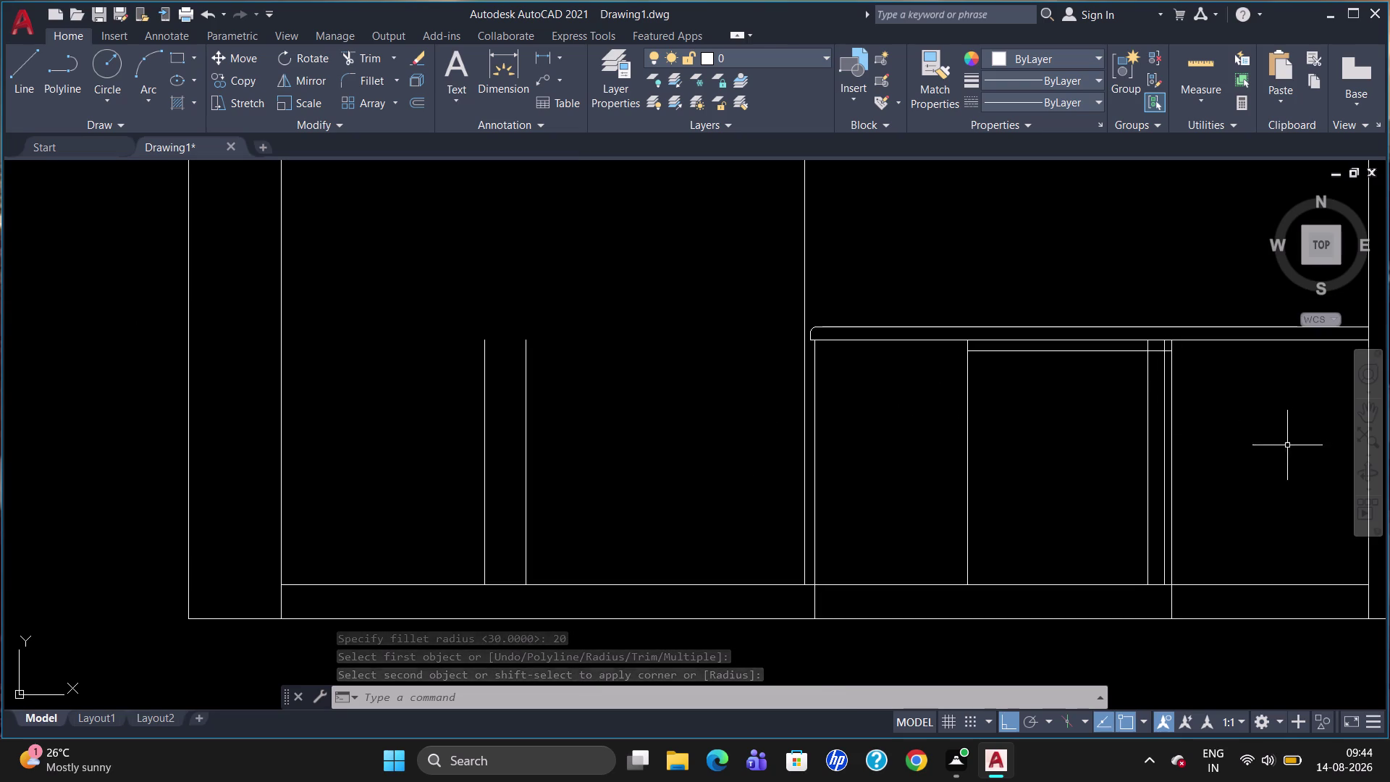
scroll(up, 3)
scroll(up, 3)
scroll(down, 3)
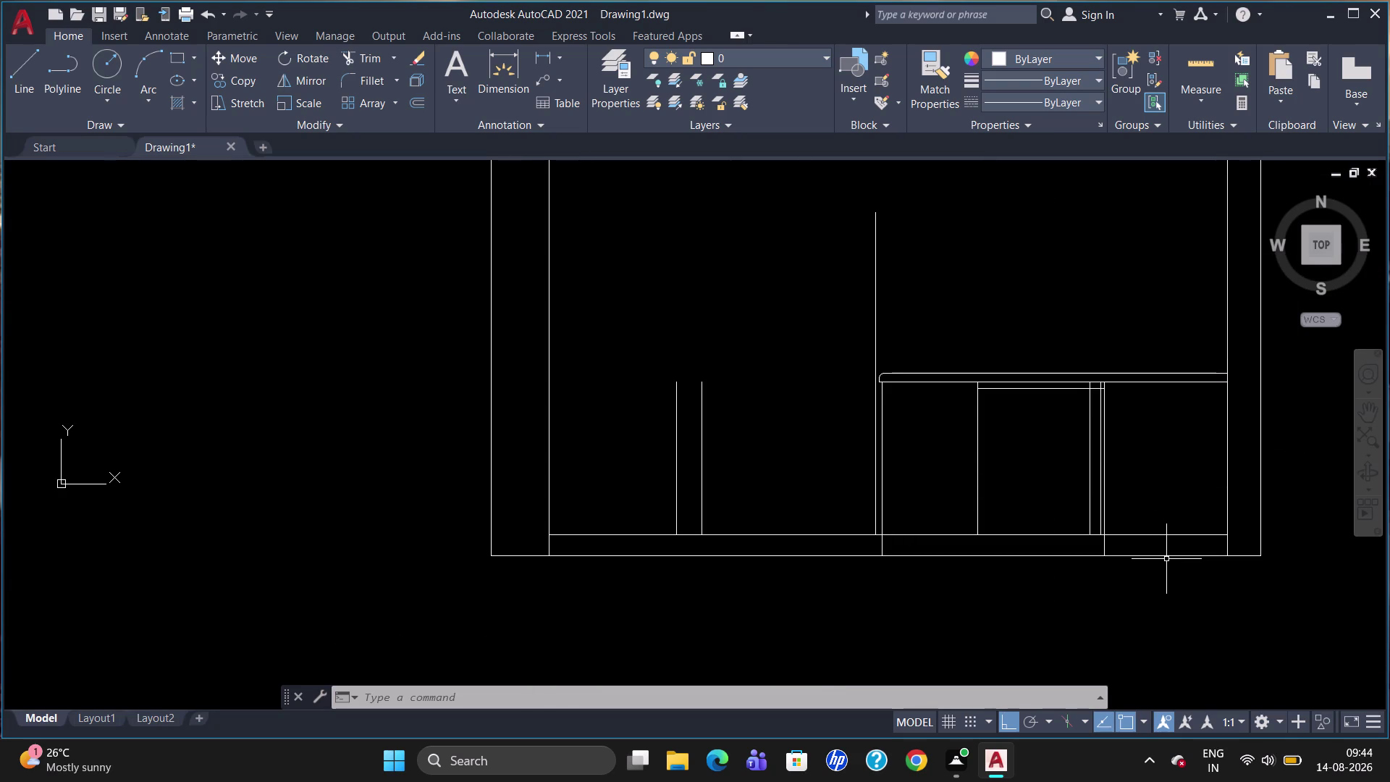
scroll(up, 3)
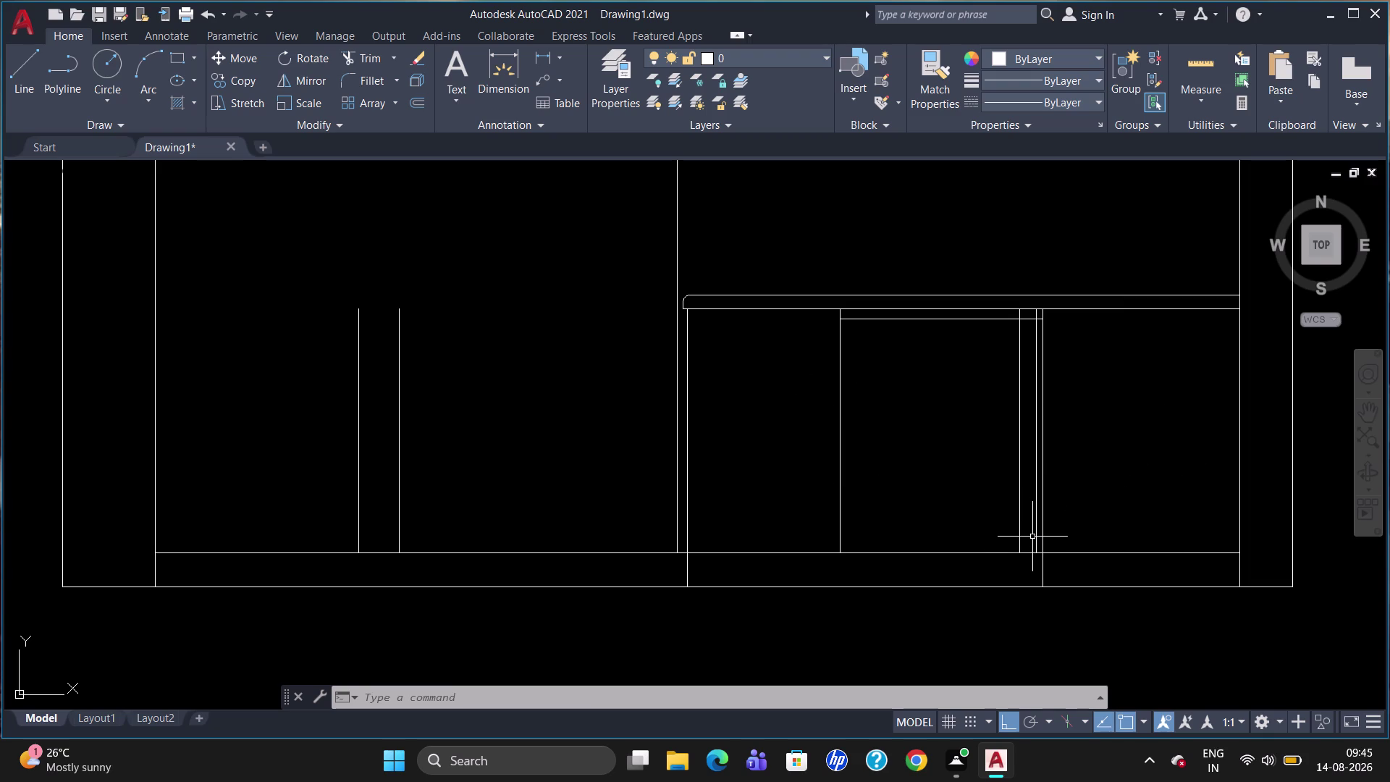
Draw a horizontal line from the midpoint of two picked points to the panel's inner vertical.
key(Escape)
key(o)
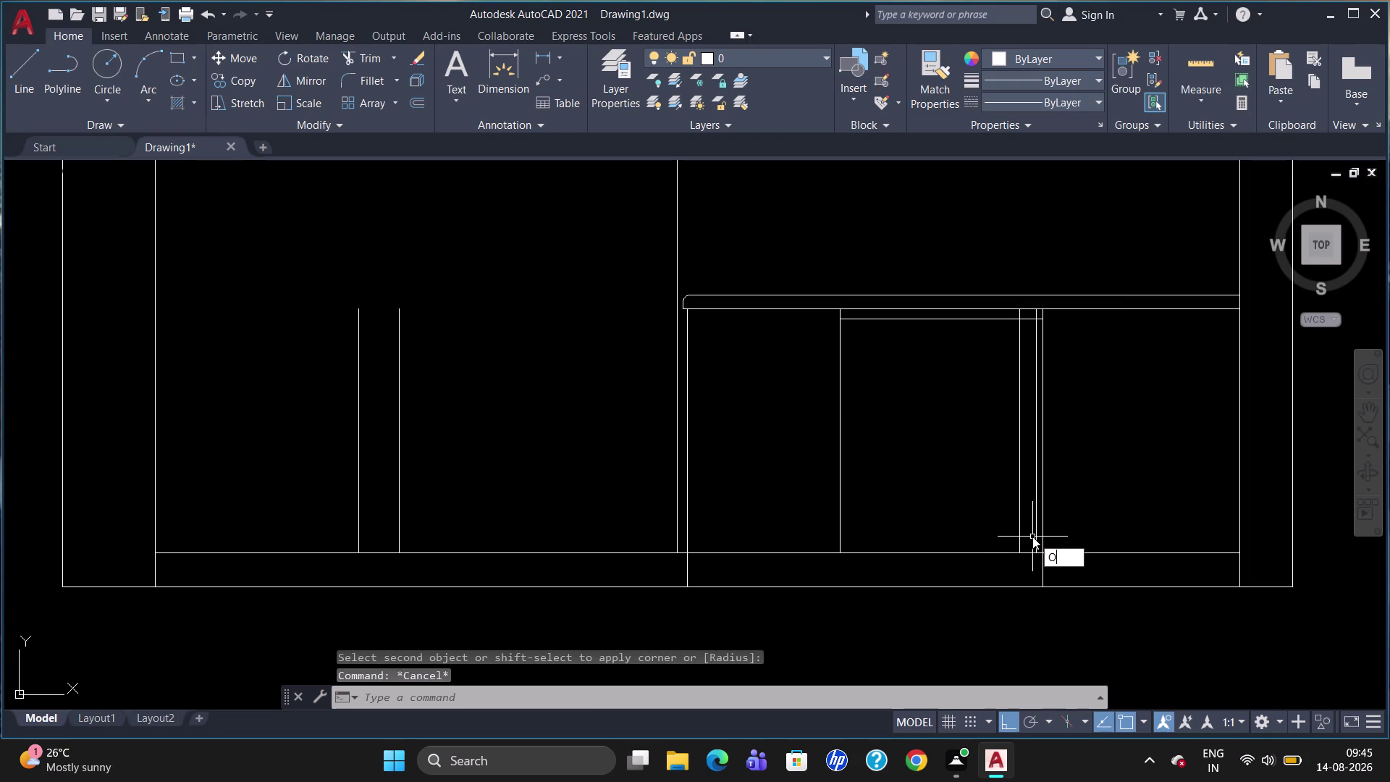
key(Escape)
key(l)
key(Return)
text(M)
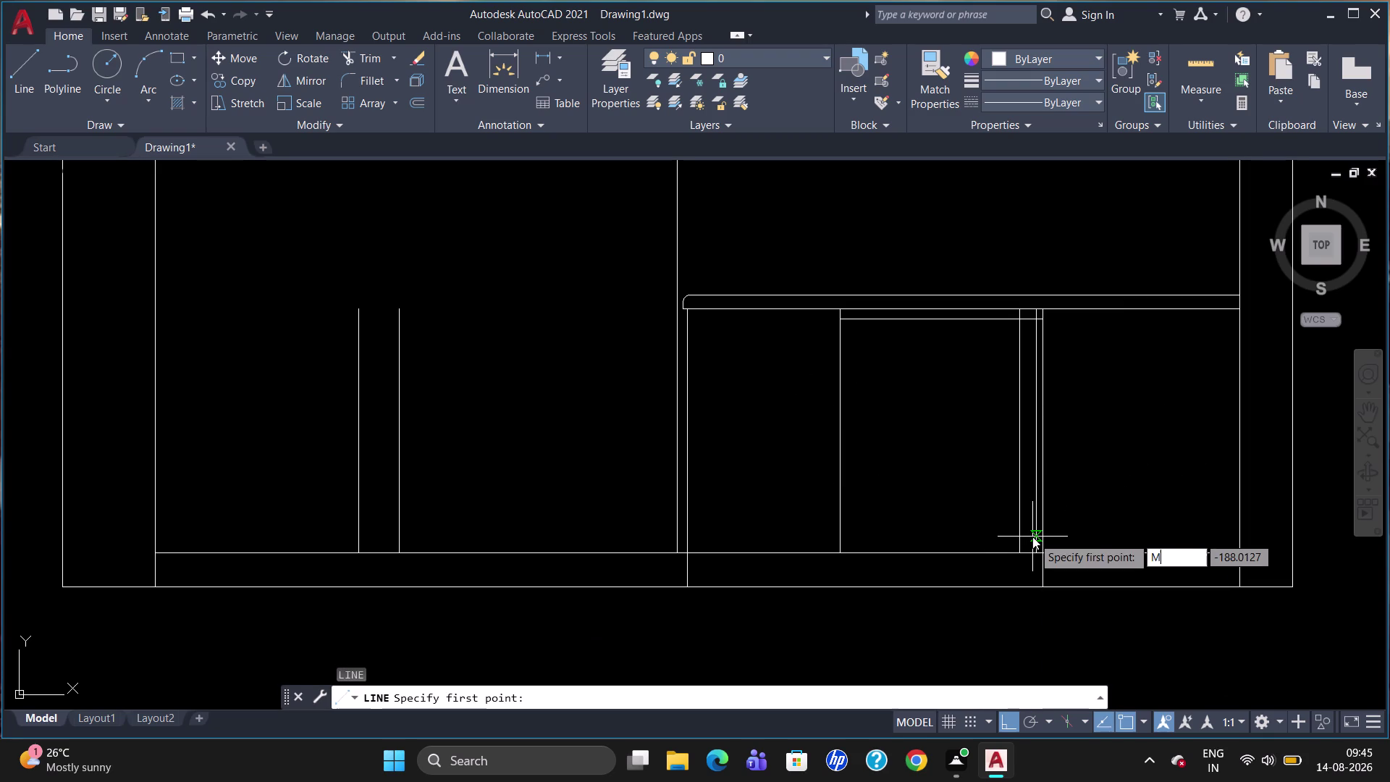
text(2P)
key(Return)
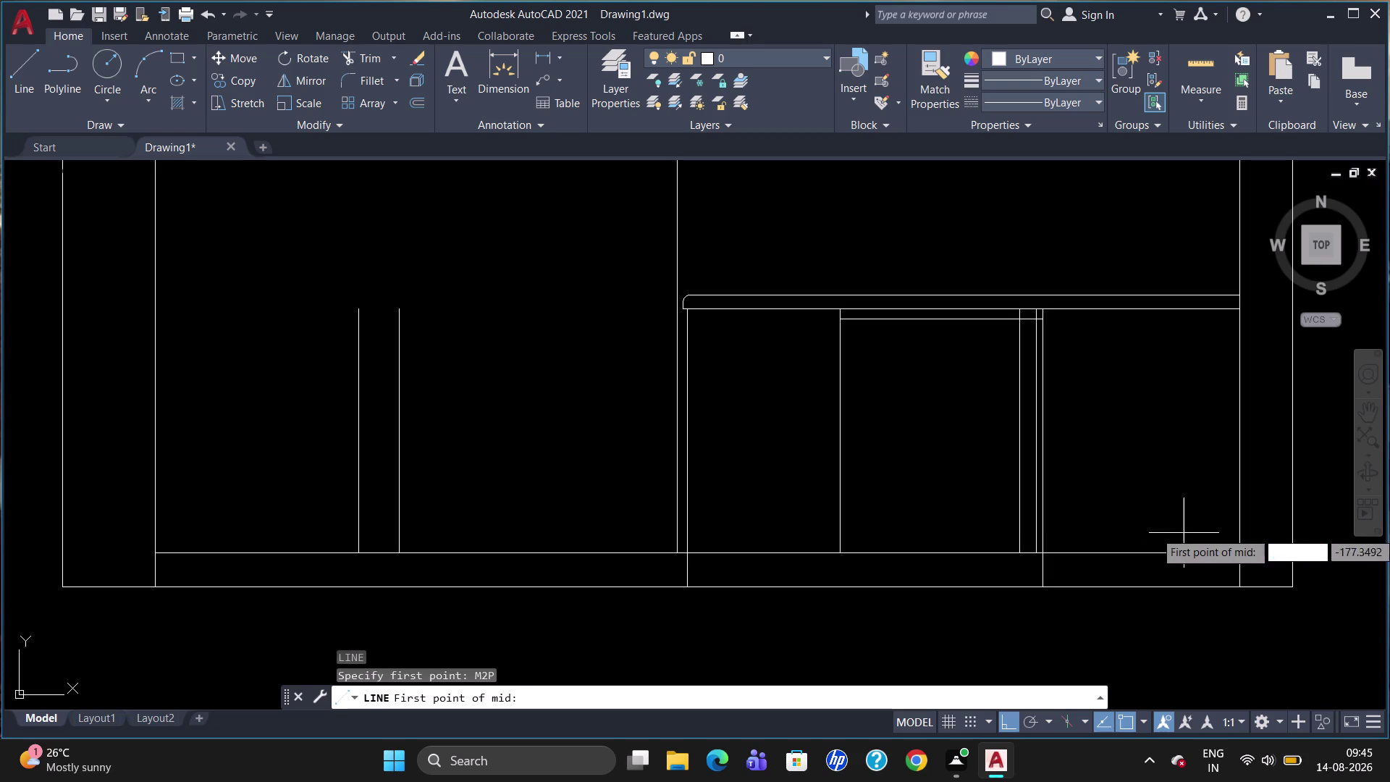
click(1243, 551)
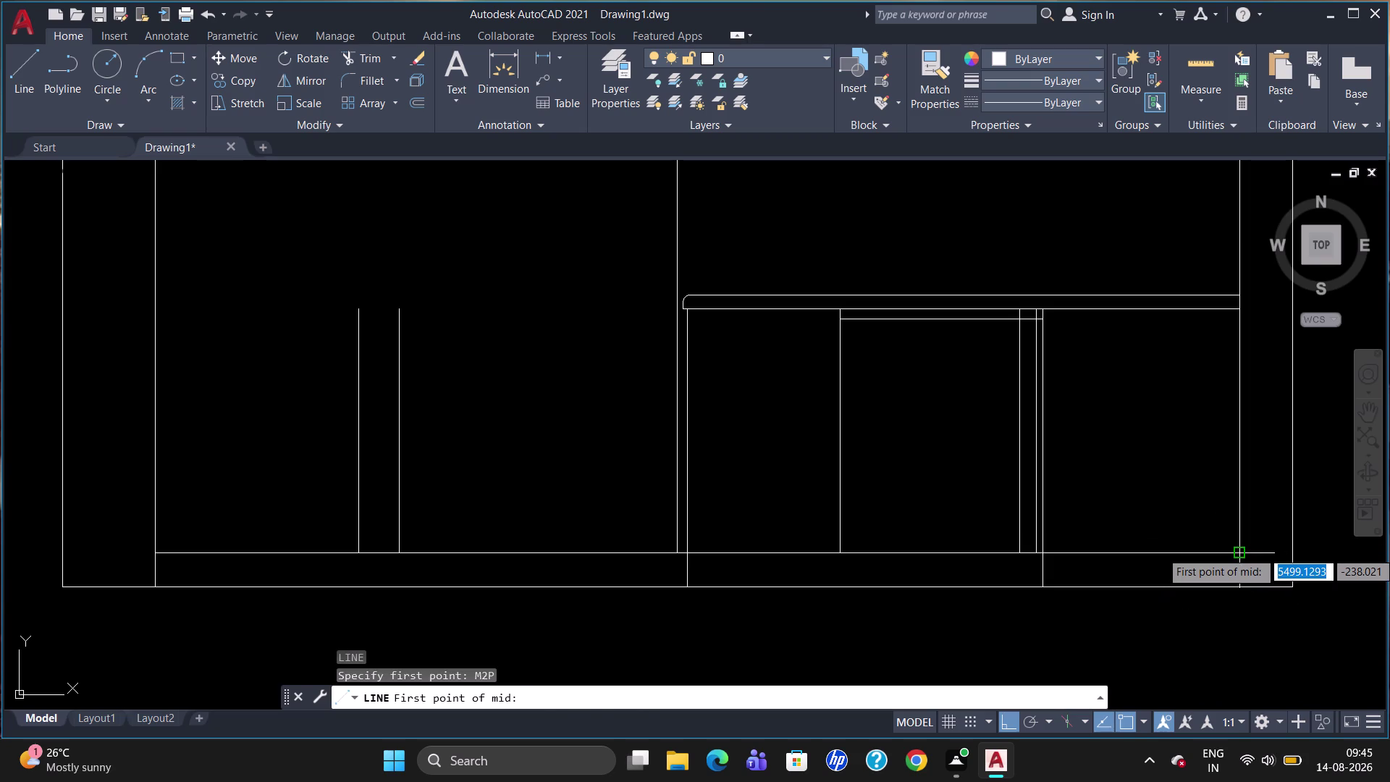
click(1236, 310)
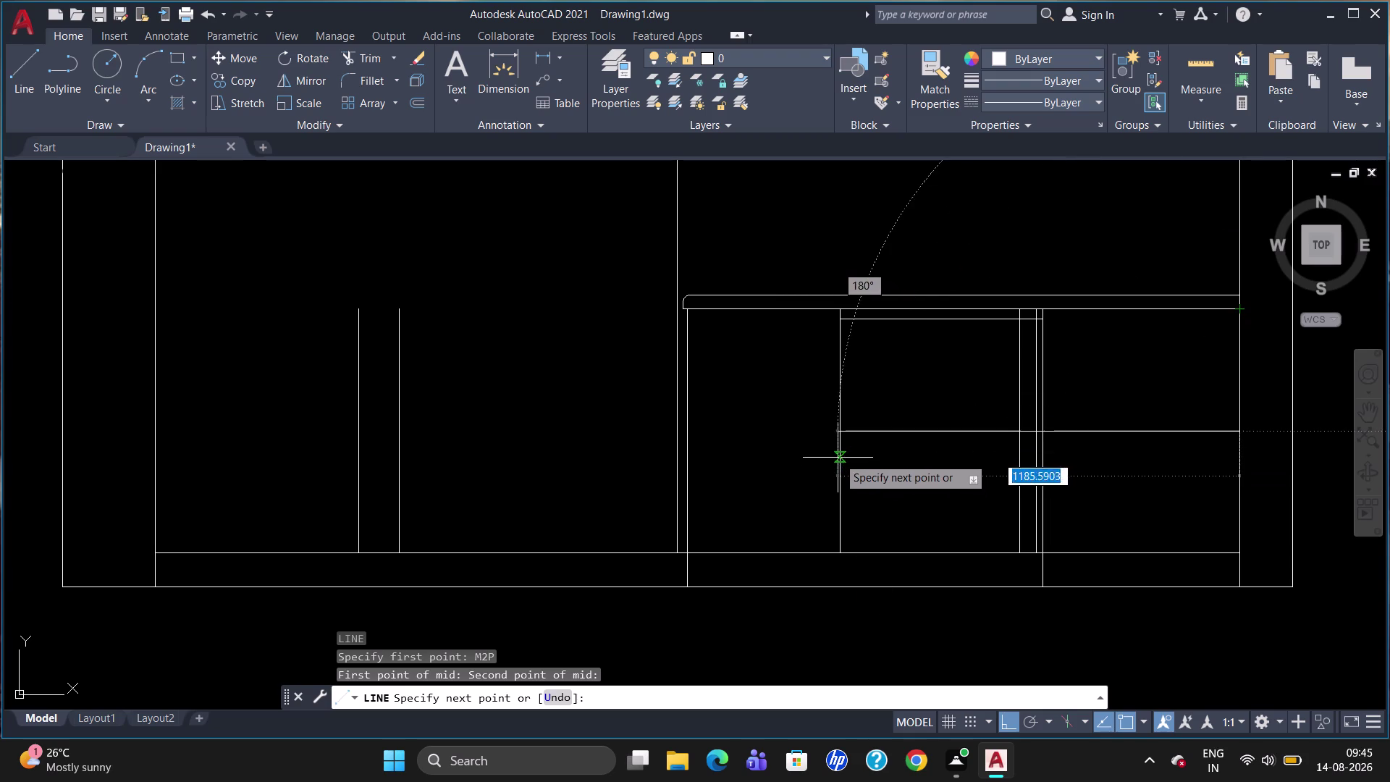
click(835, 437)
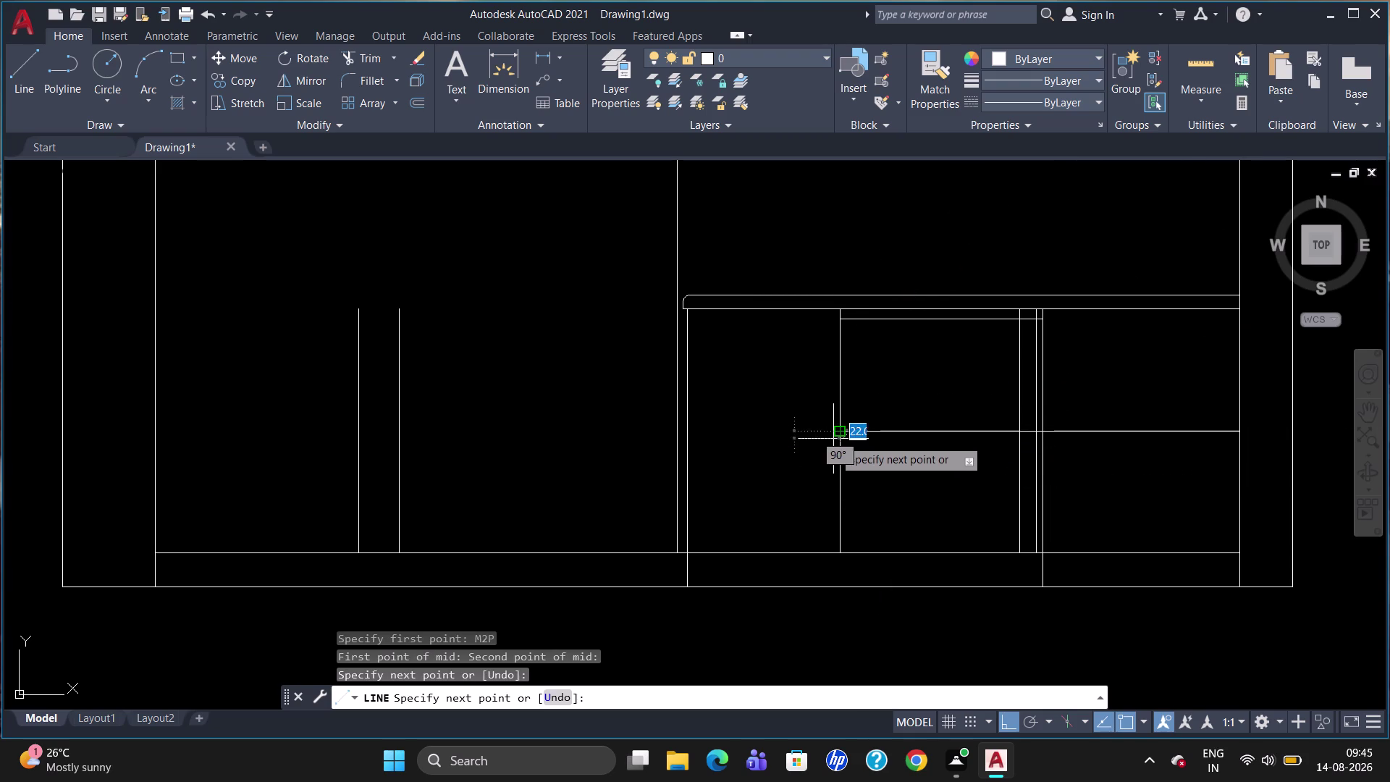
key(Escape)
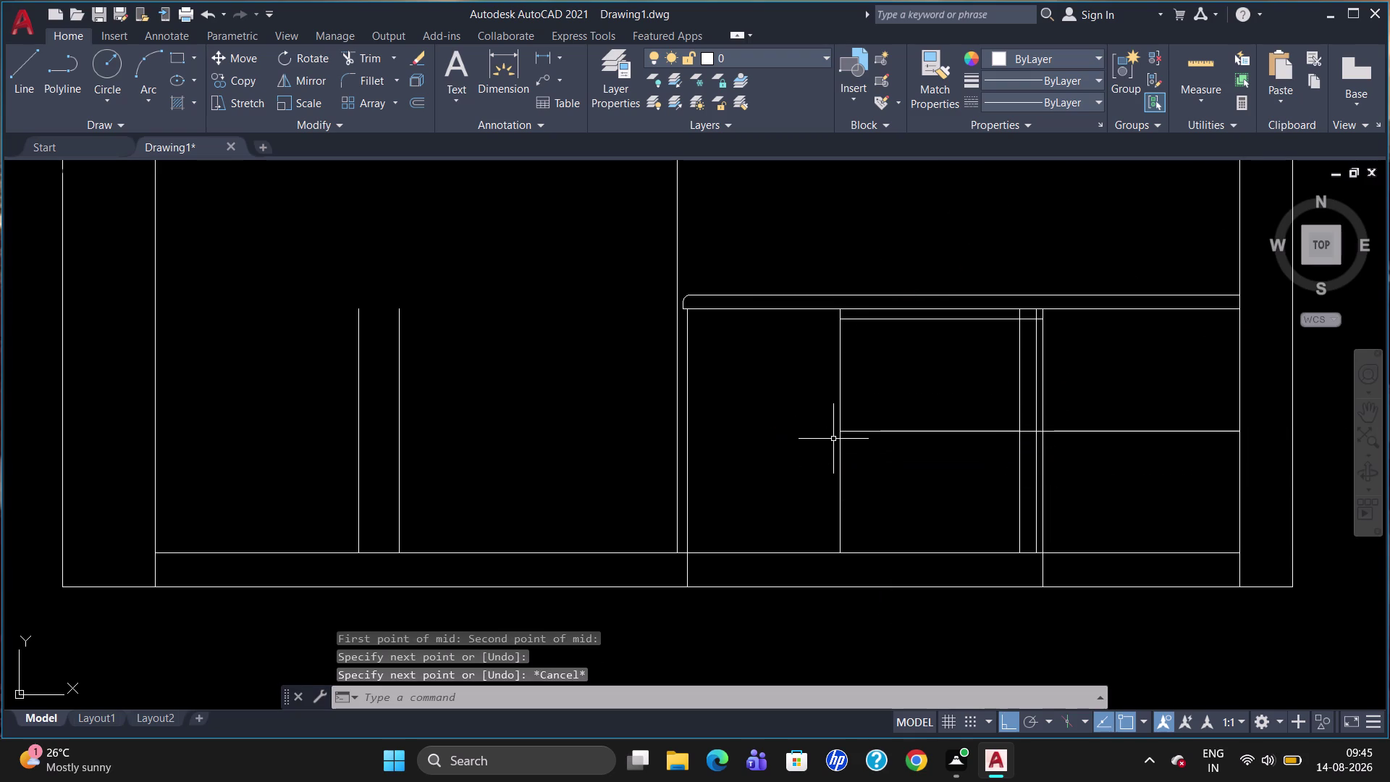
Start an offset with a distance of 20 units.
key(o)
key(Return)
text(20)
key(Return)
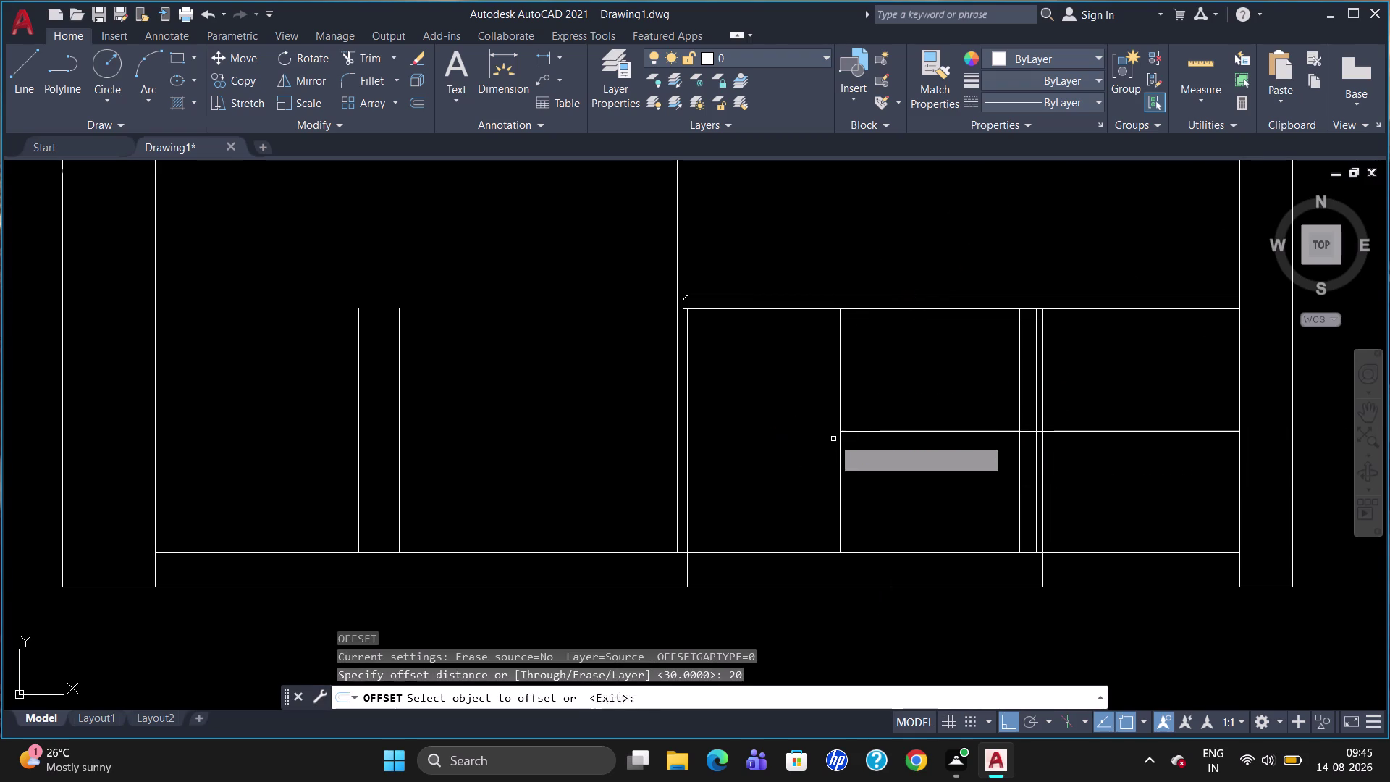
Offset the mid-height panel line 20 units downward to form a rail.
click(1059, 430)
click(1064, 439)
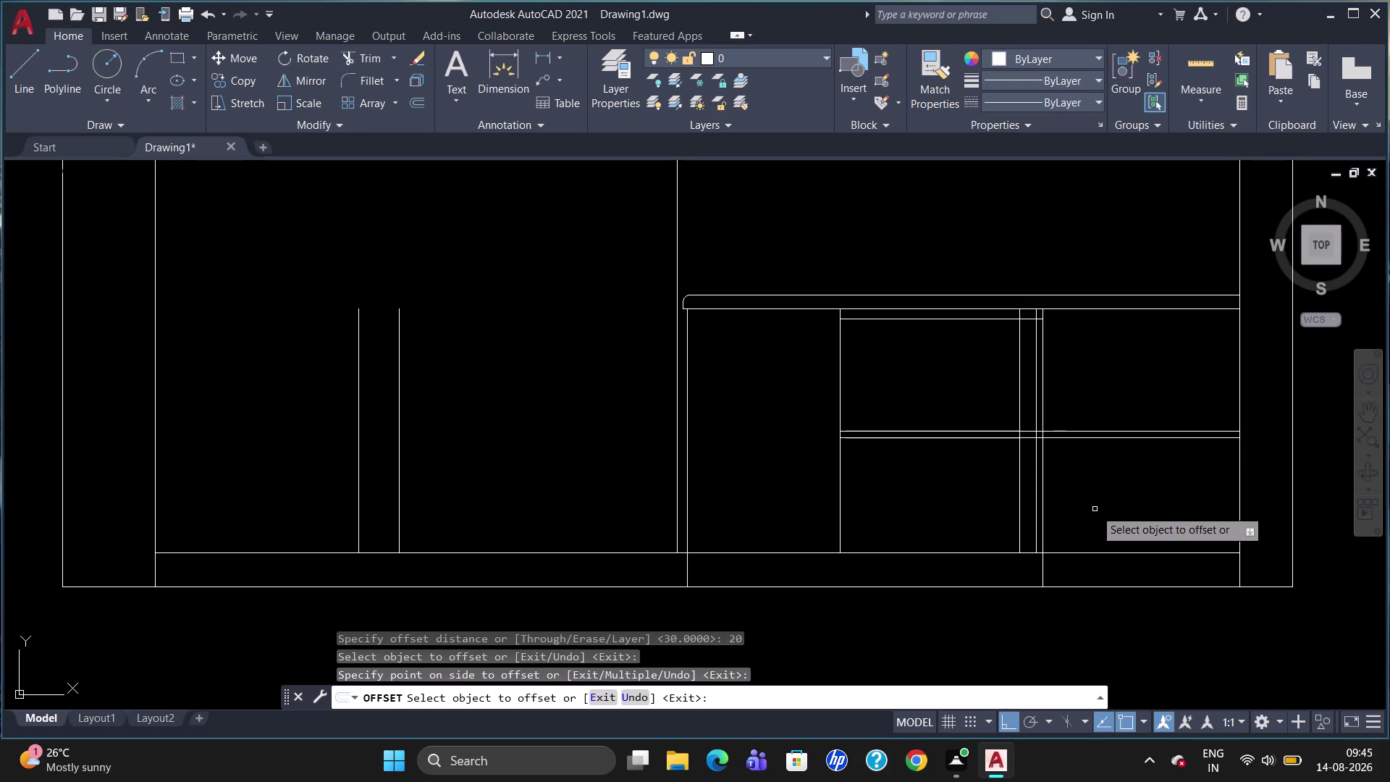
key(Escape)
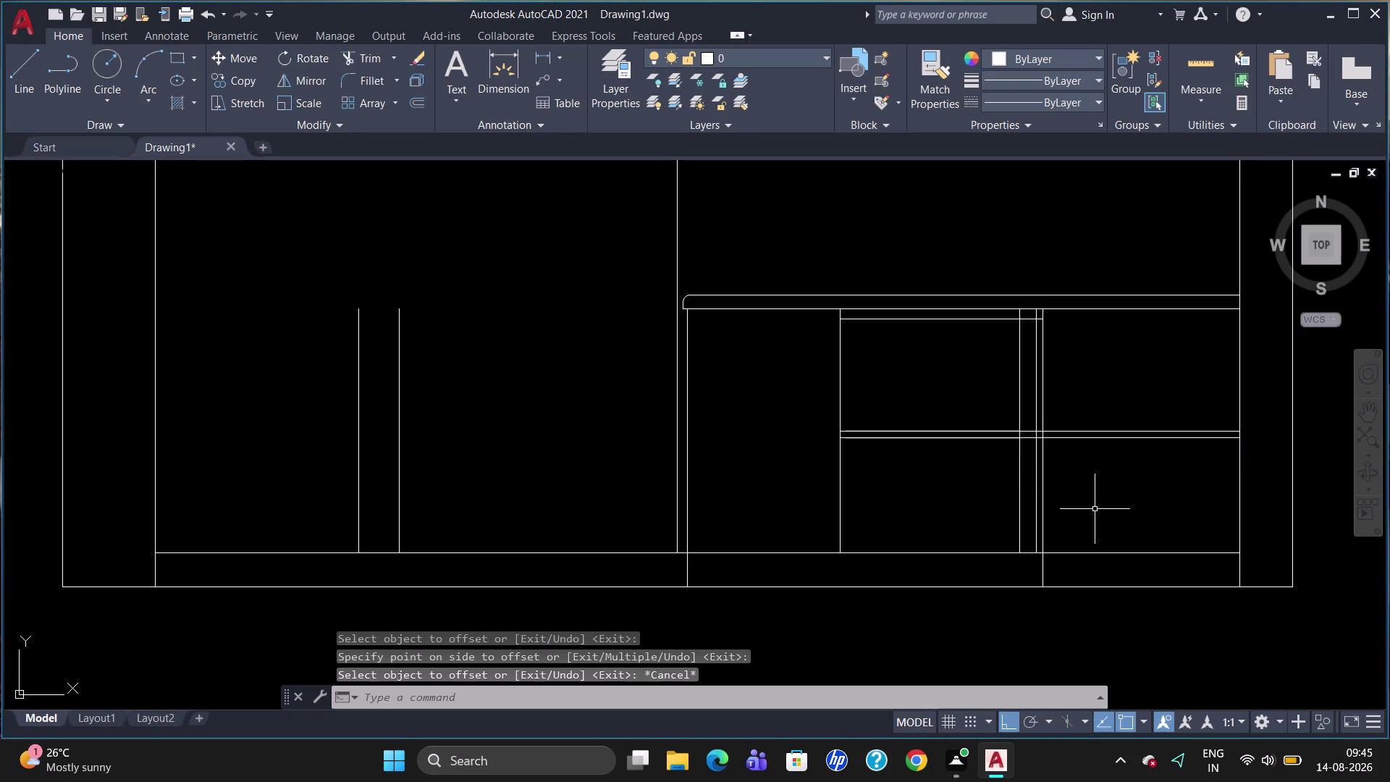
key(l)
key(Return)
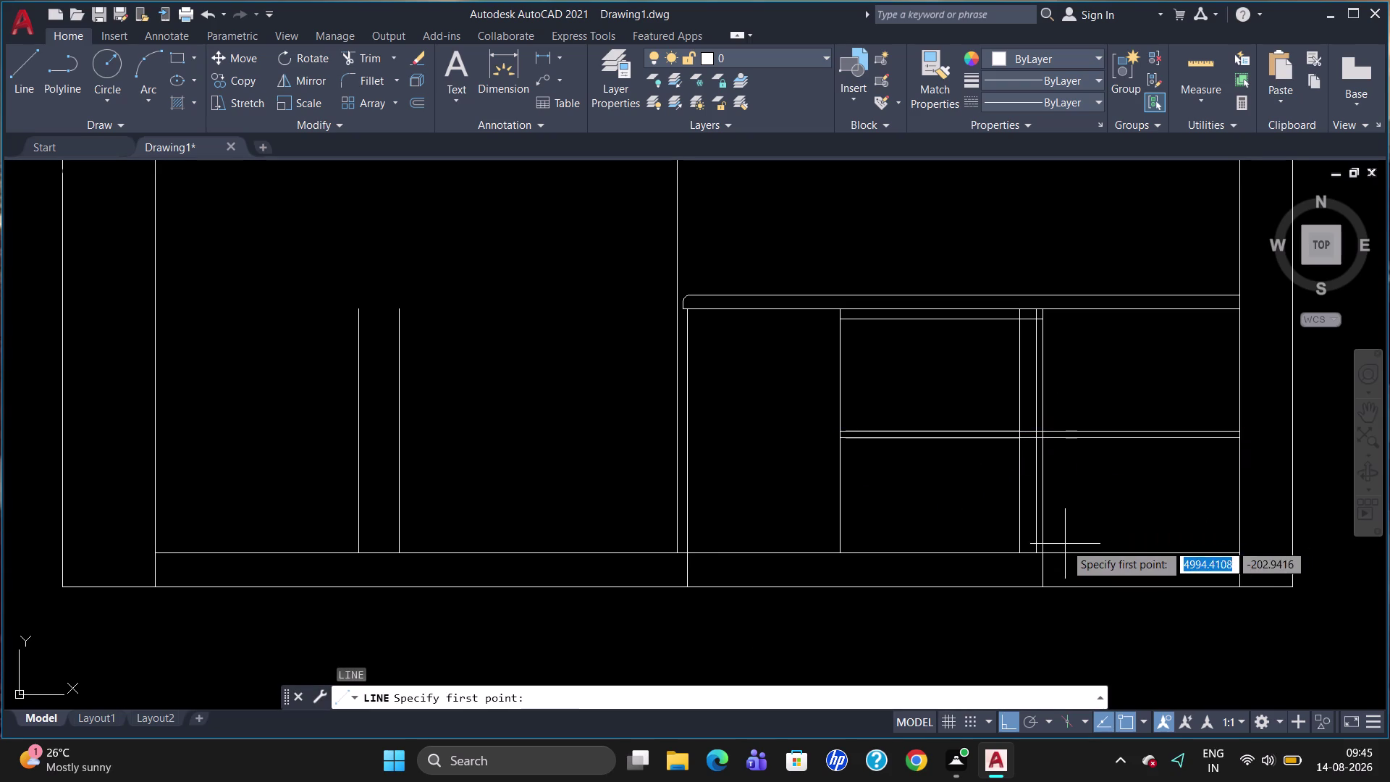
click(1047, 550)
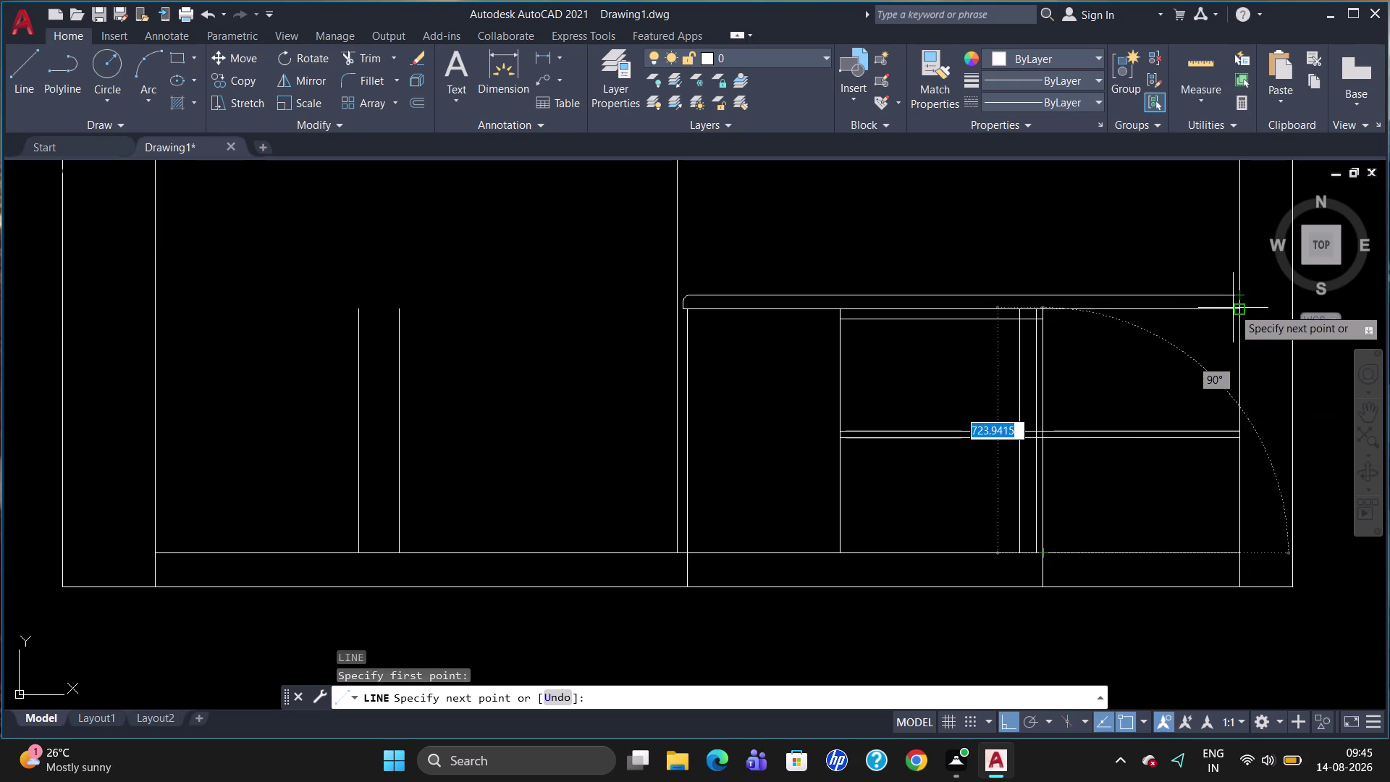
click(1235, 307)
key(Escape)
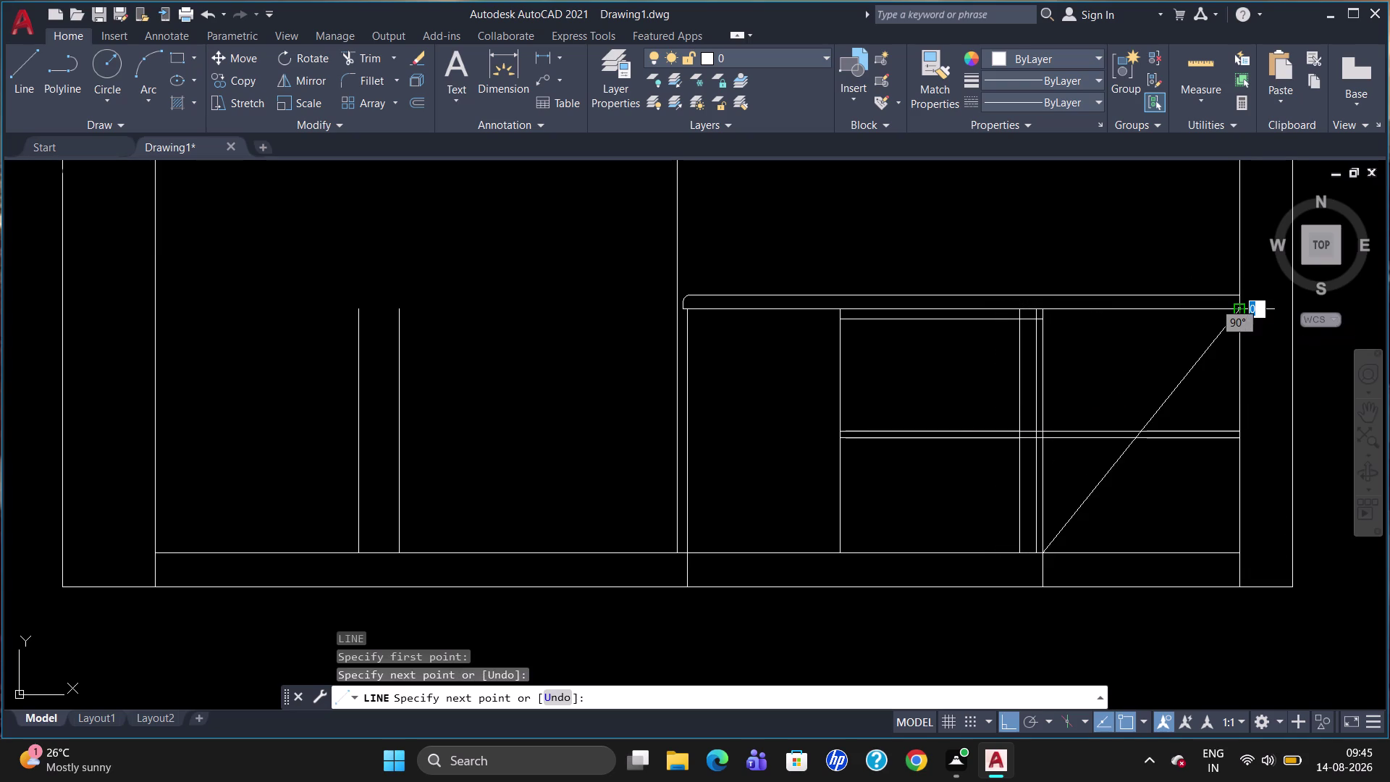
key(l)
key(Return)
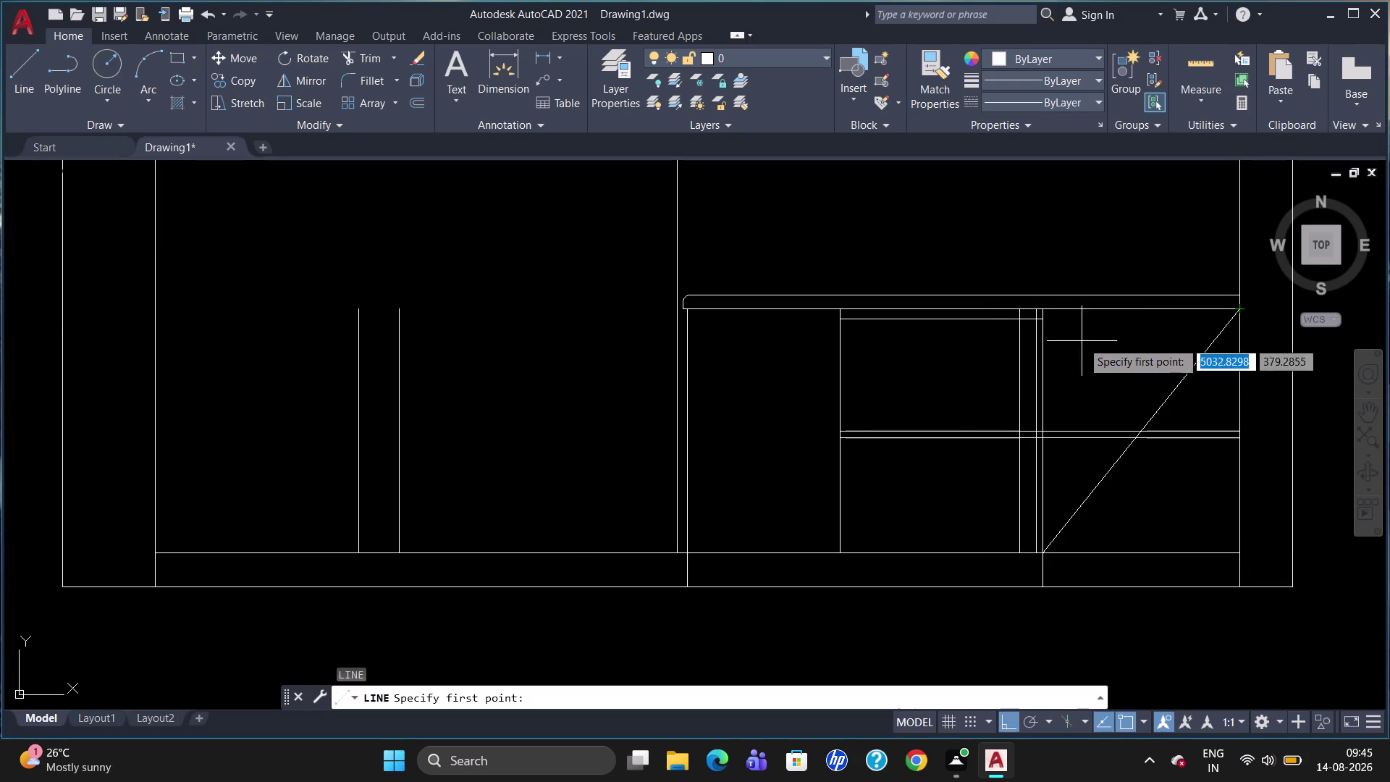
click(1041, 311)
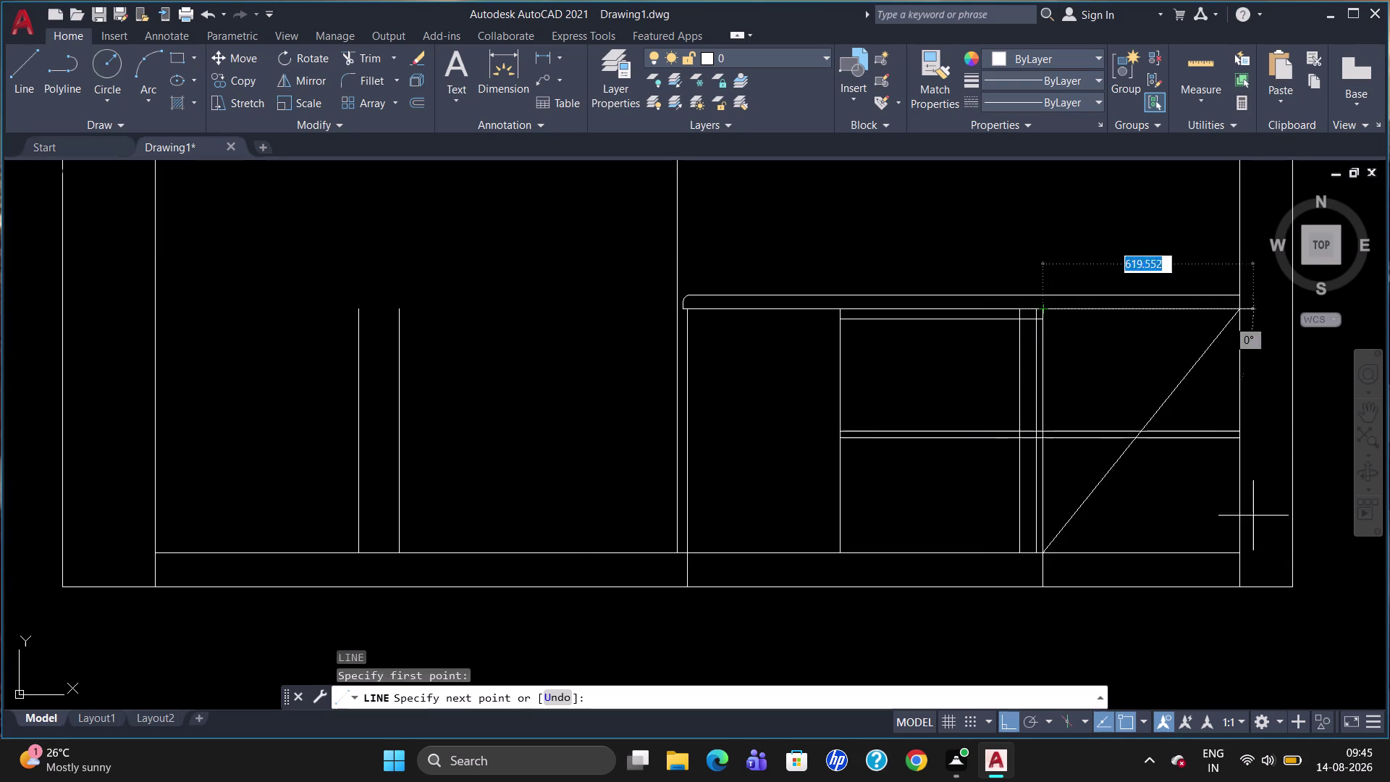
click(1238, 548)
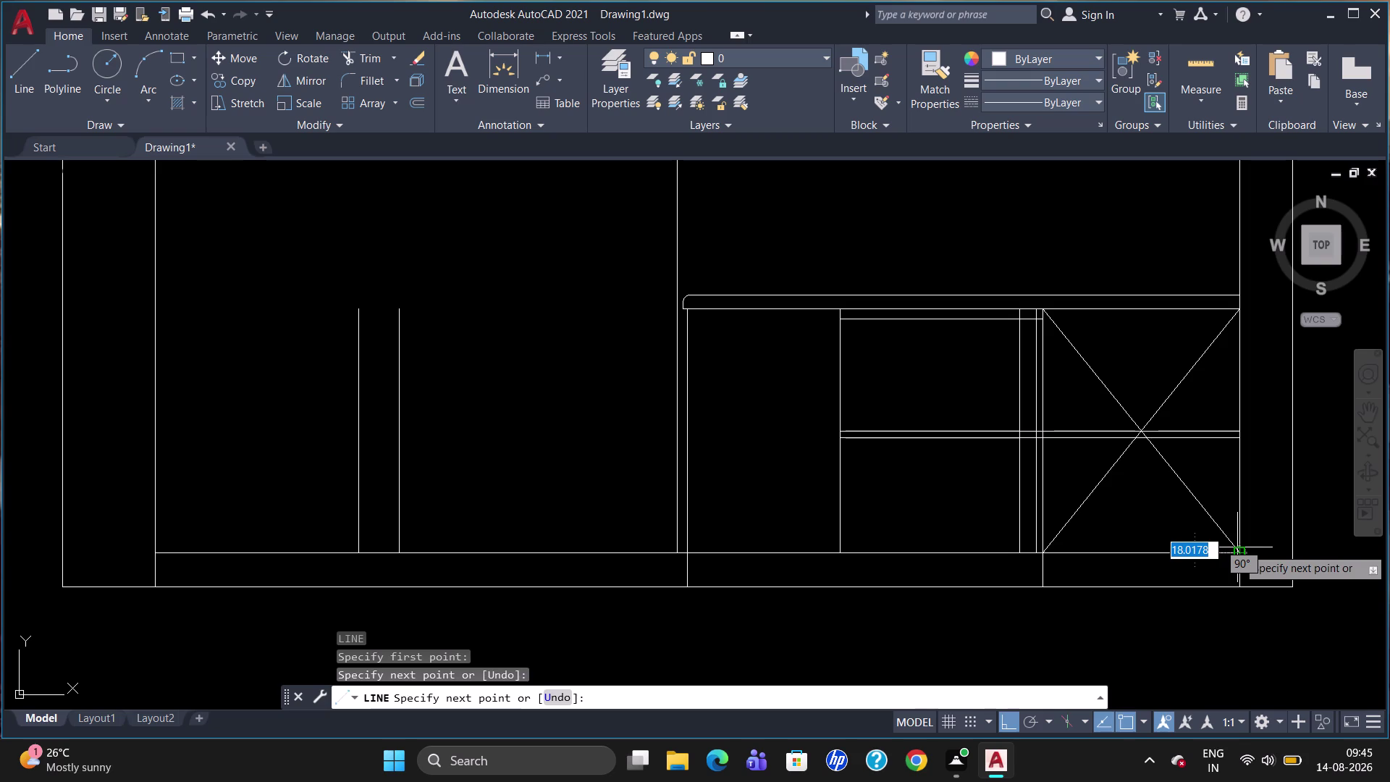
key(Escape)
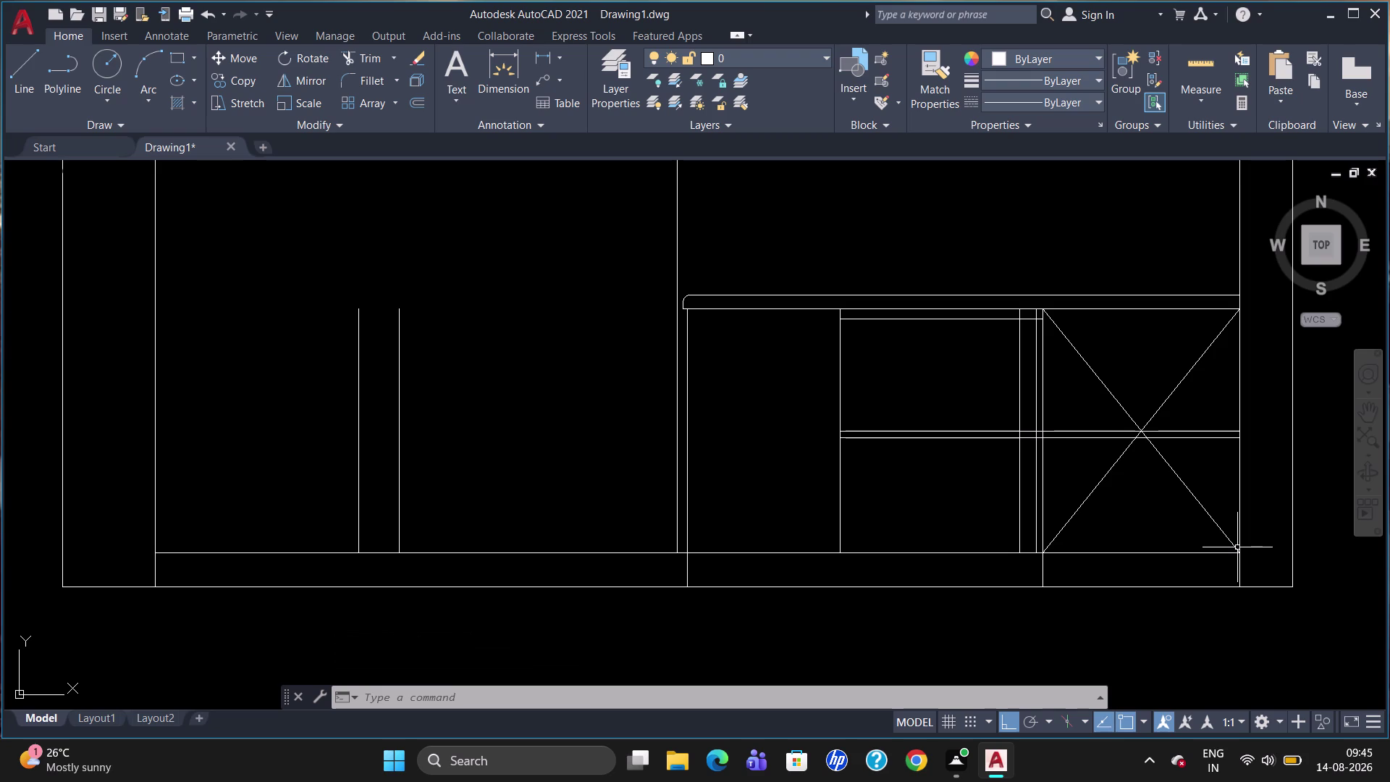
key(l)
key(Return)
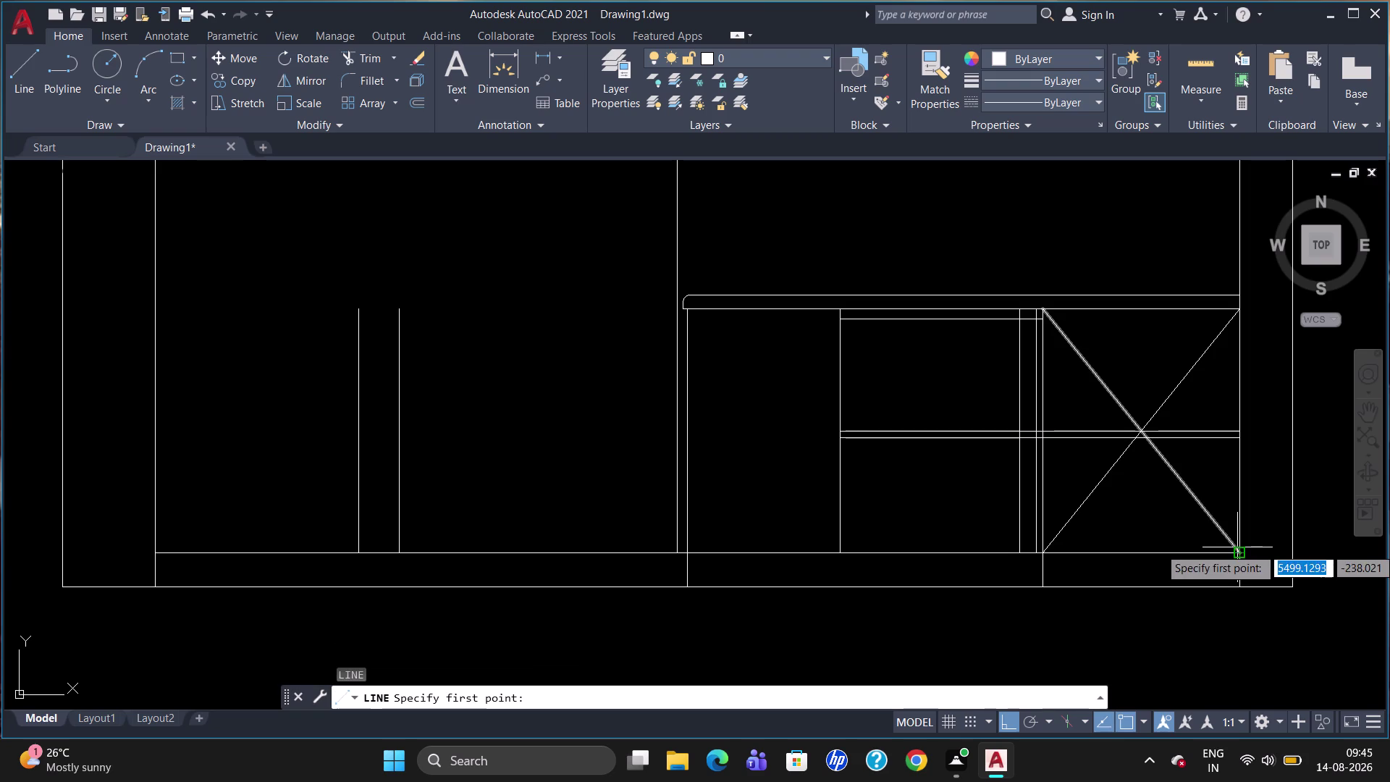
Draw short edges at the box's top corner and delete the misplaced segments.
scroll(up, 3)
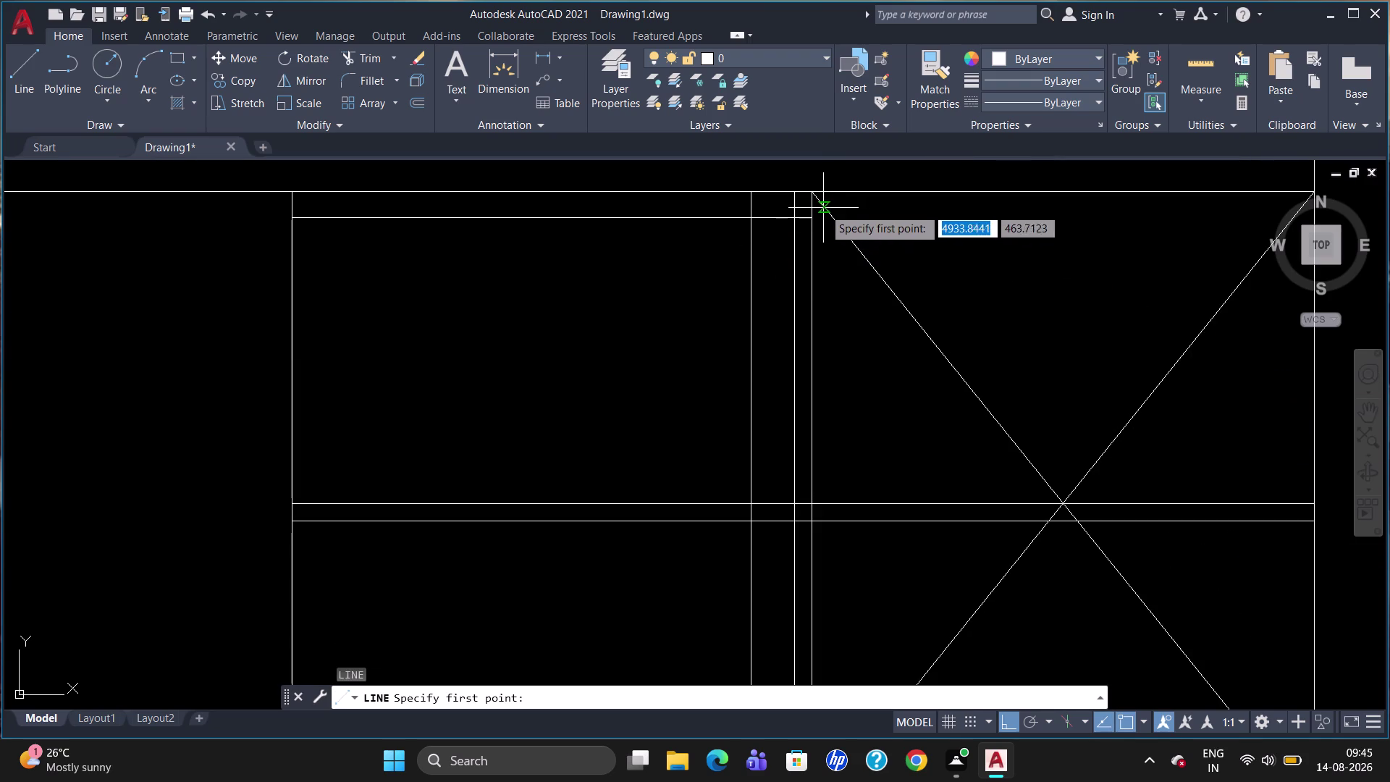
click(829, 194)
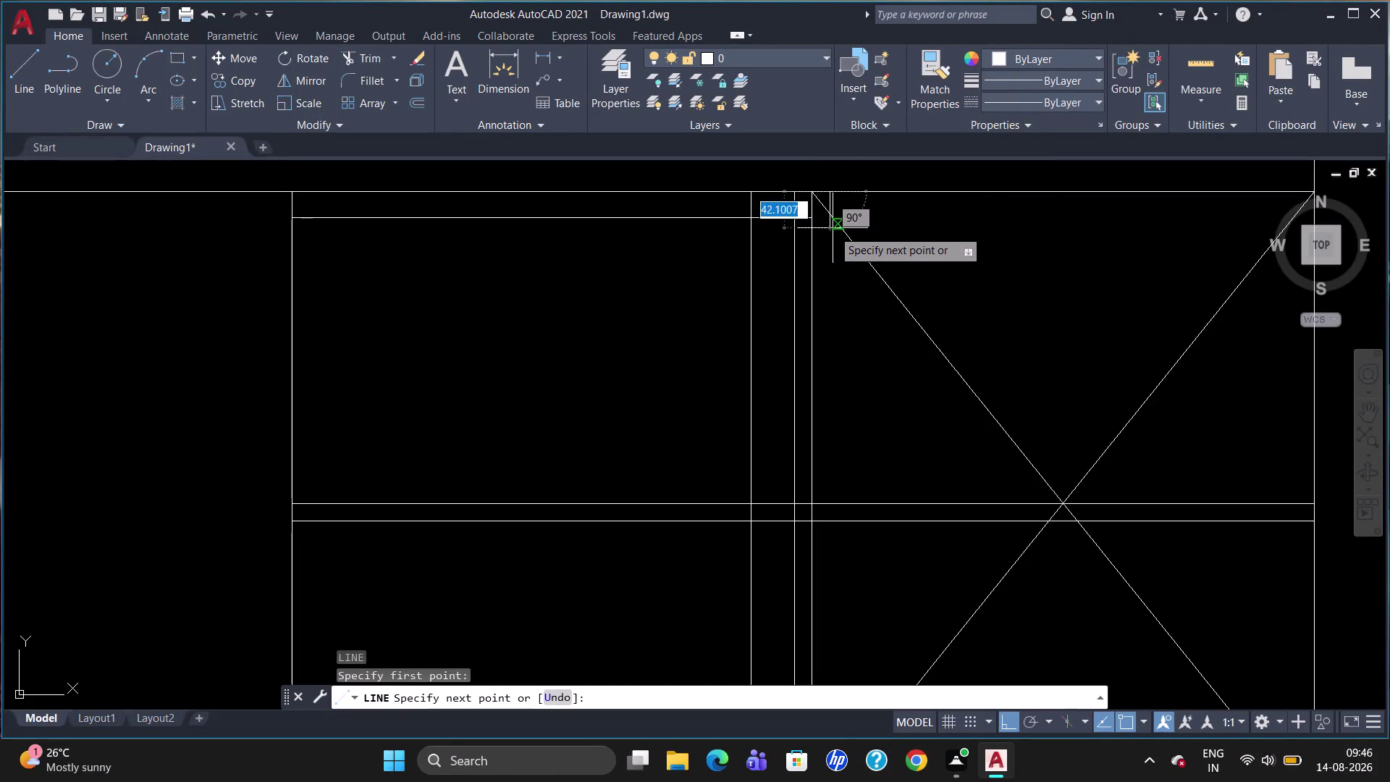
click(831, 226)
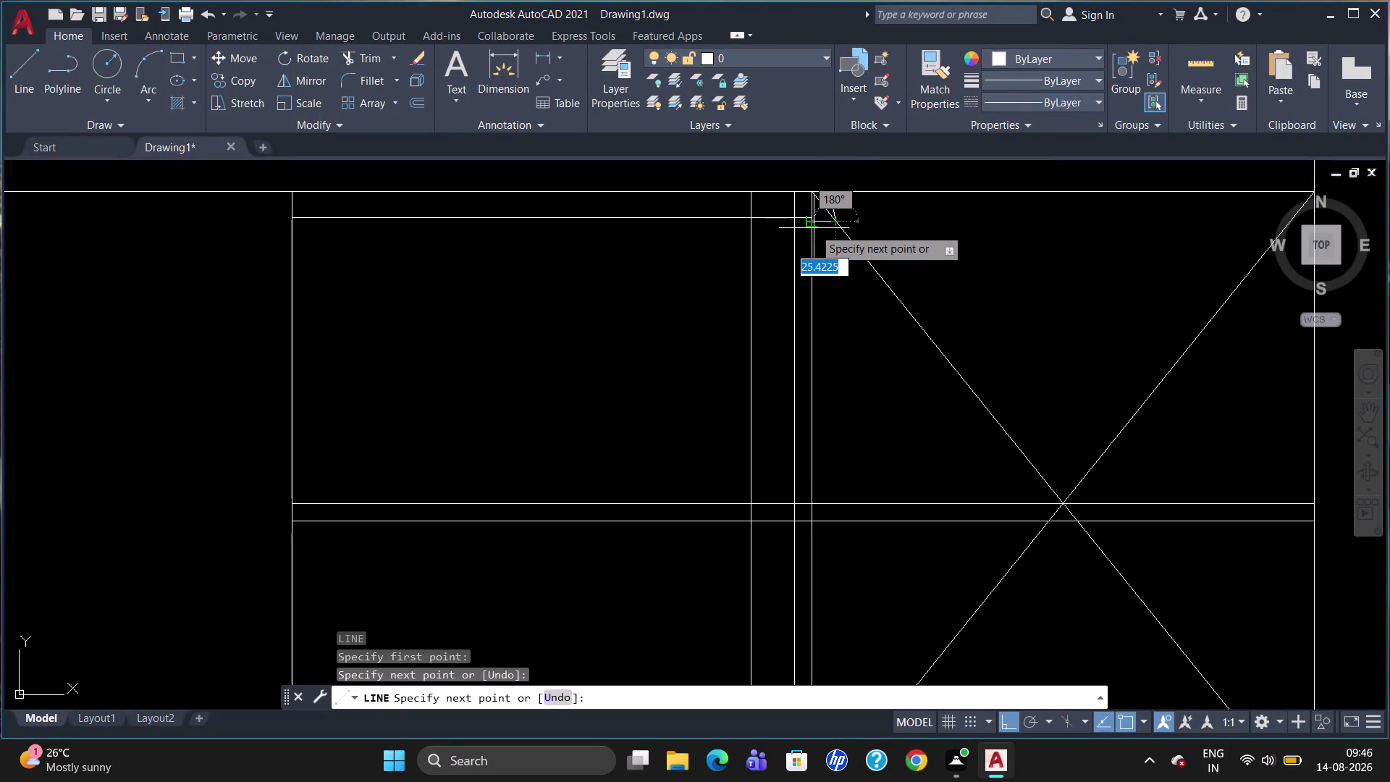
key(Escape)
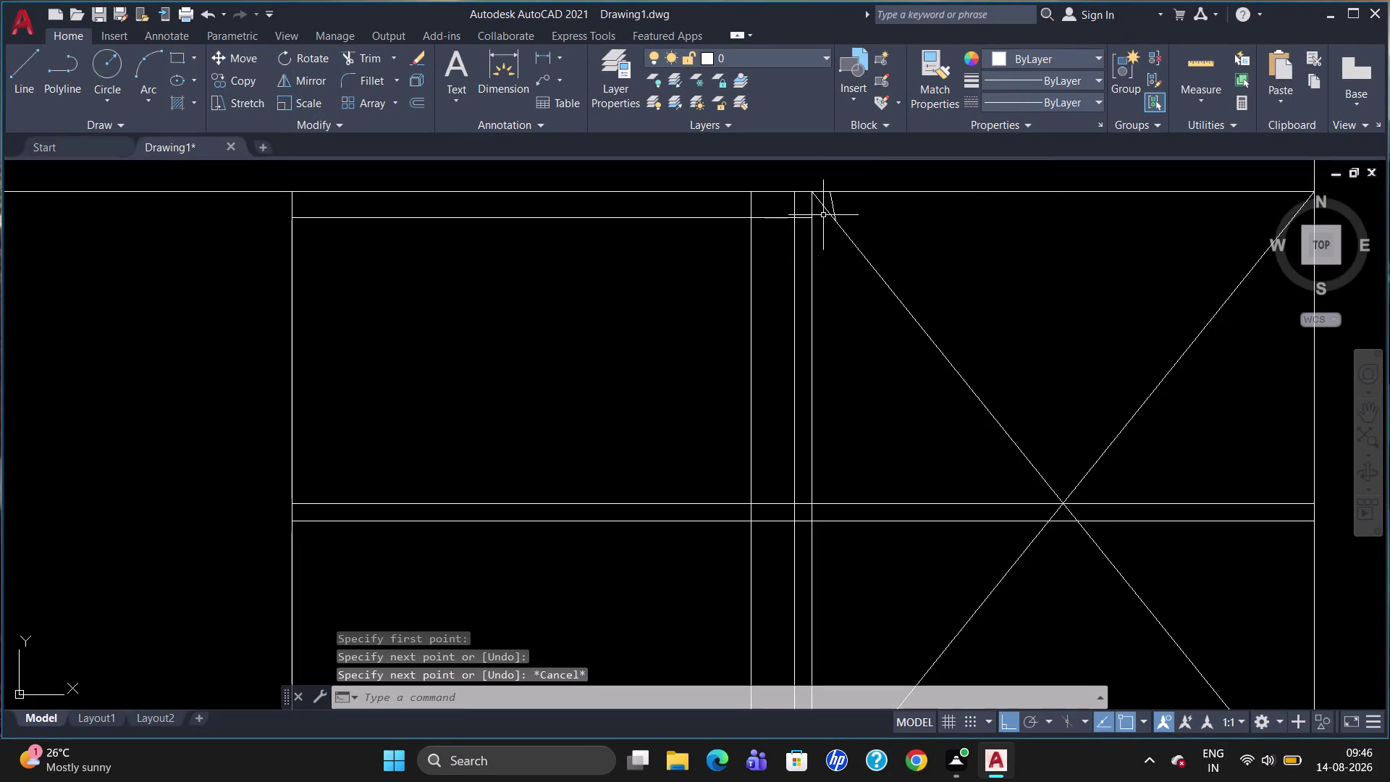
click(835, 205)
key(Delete)
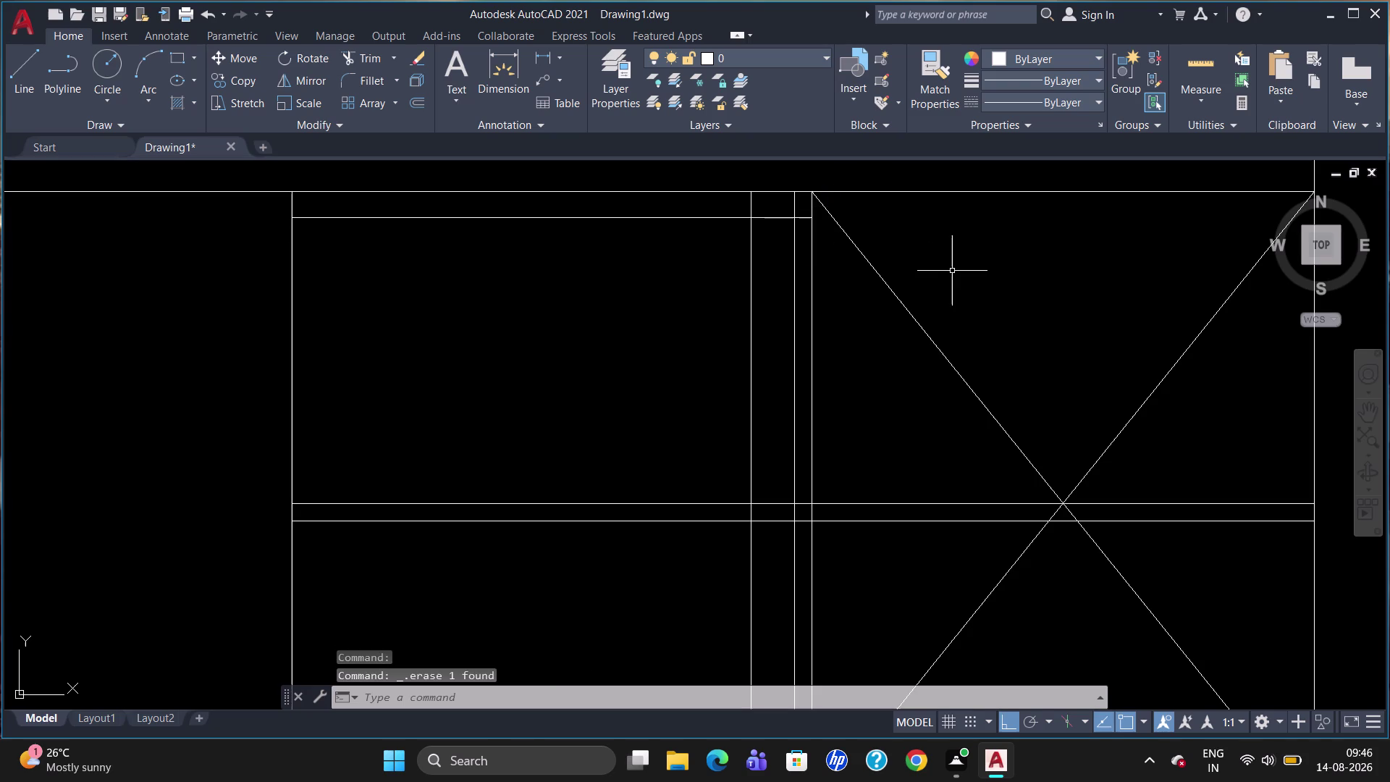
key(l)
key(Return)
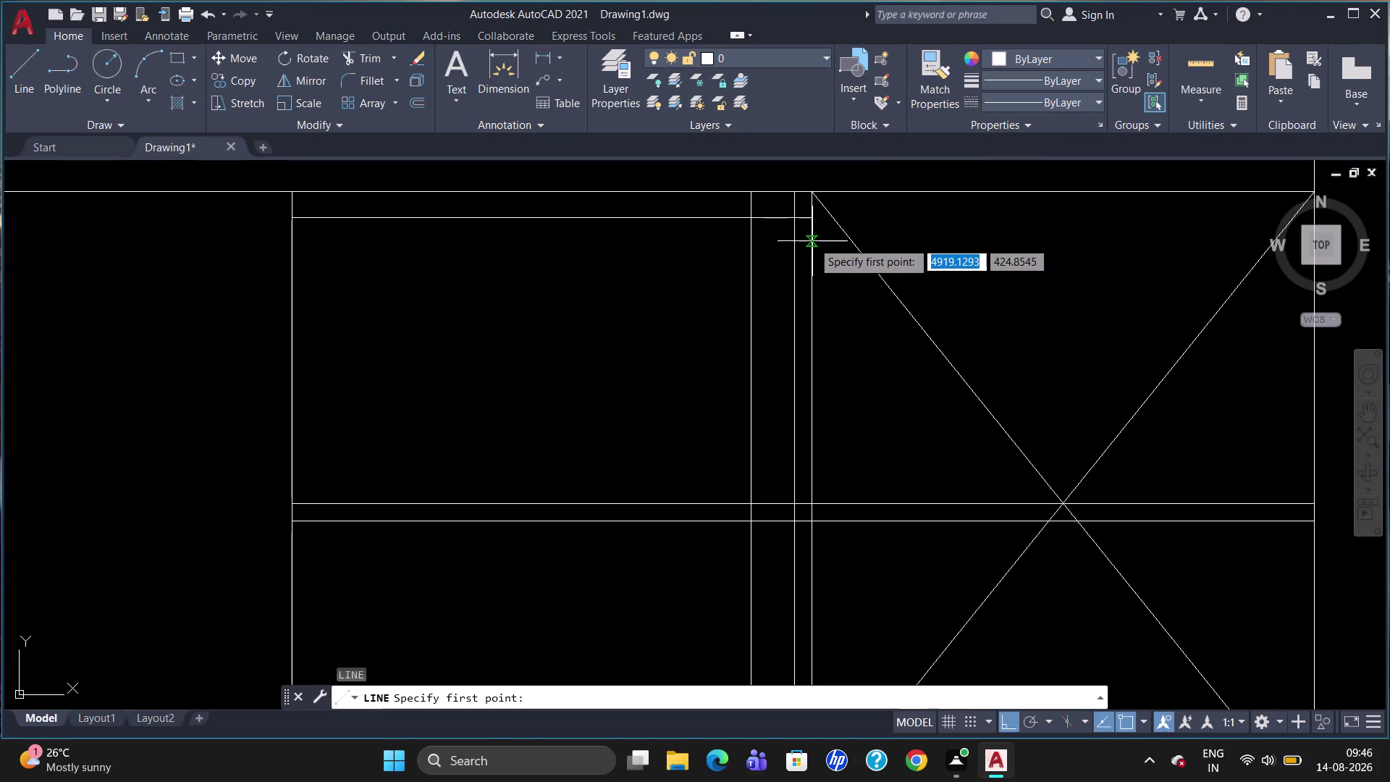
click(812, 236)
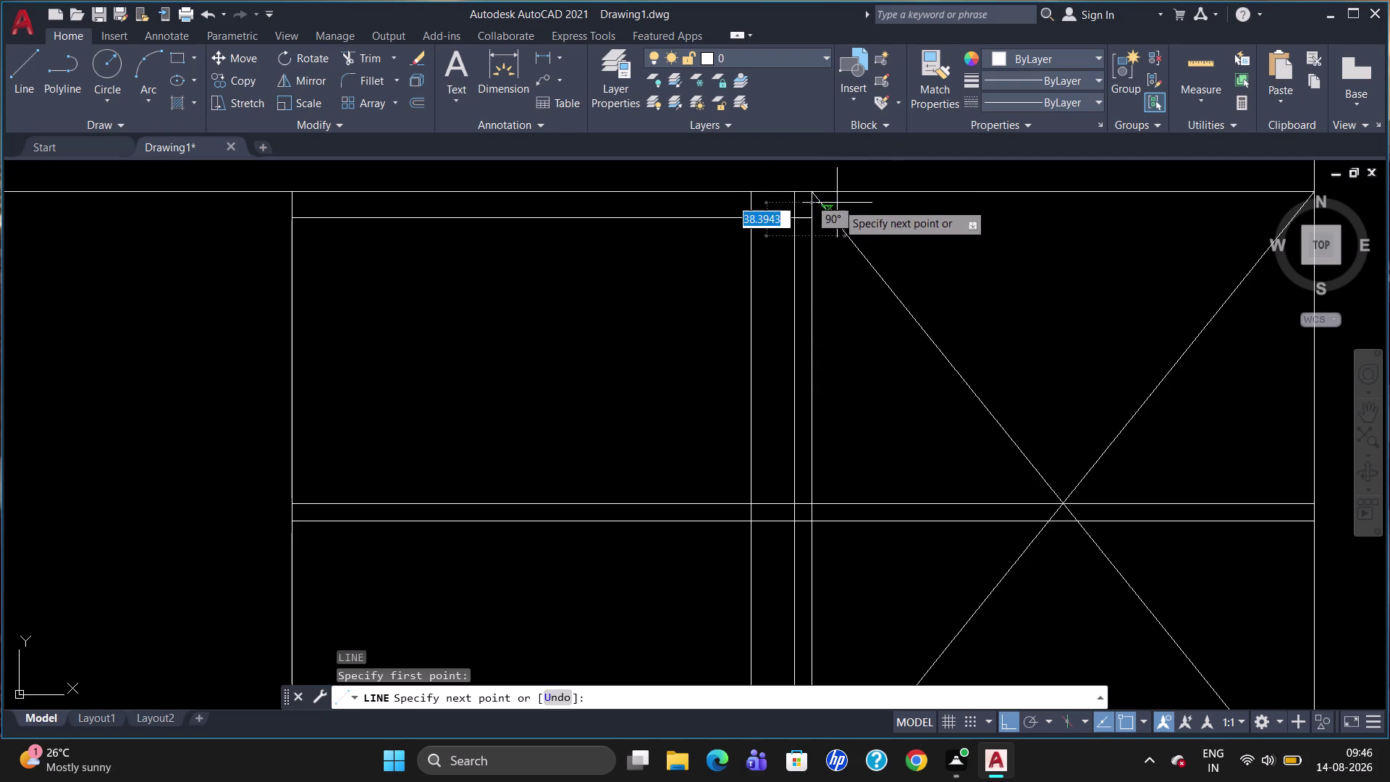
click(829, 231)
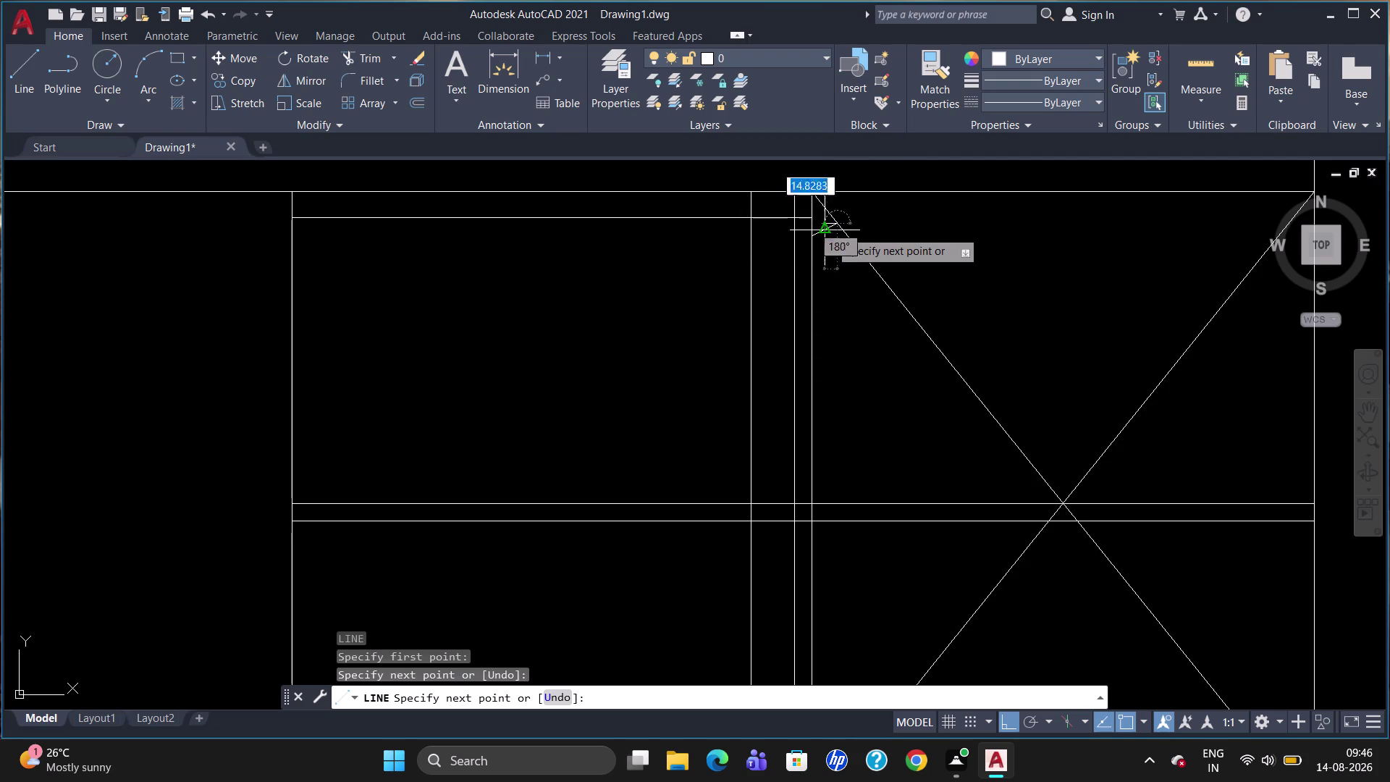
key(Escape)
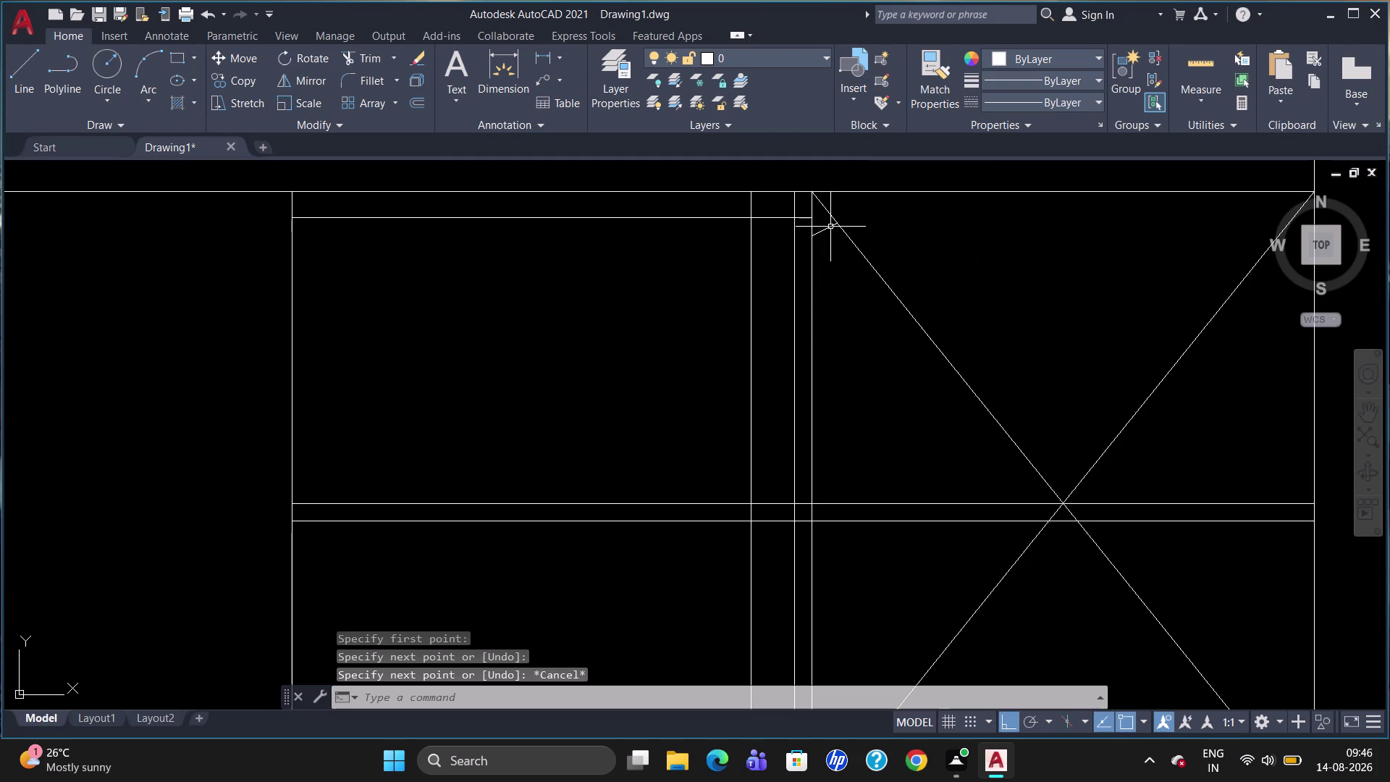
click(824, 227)
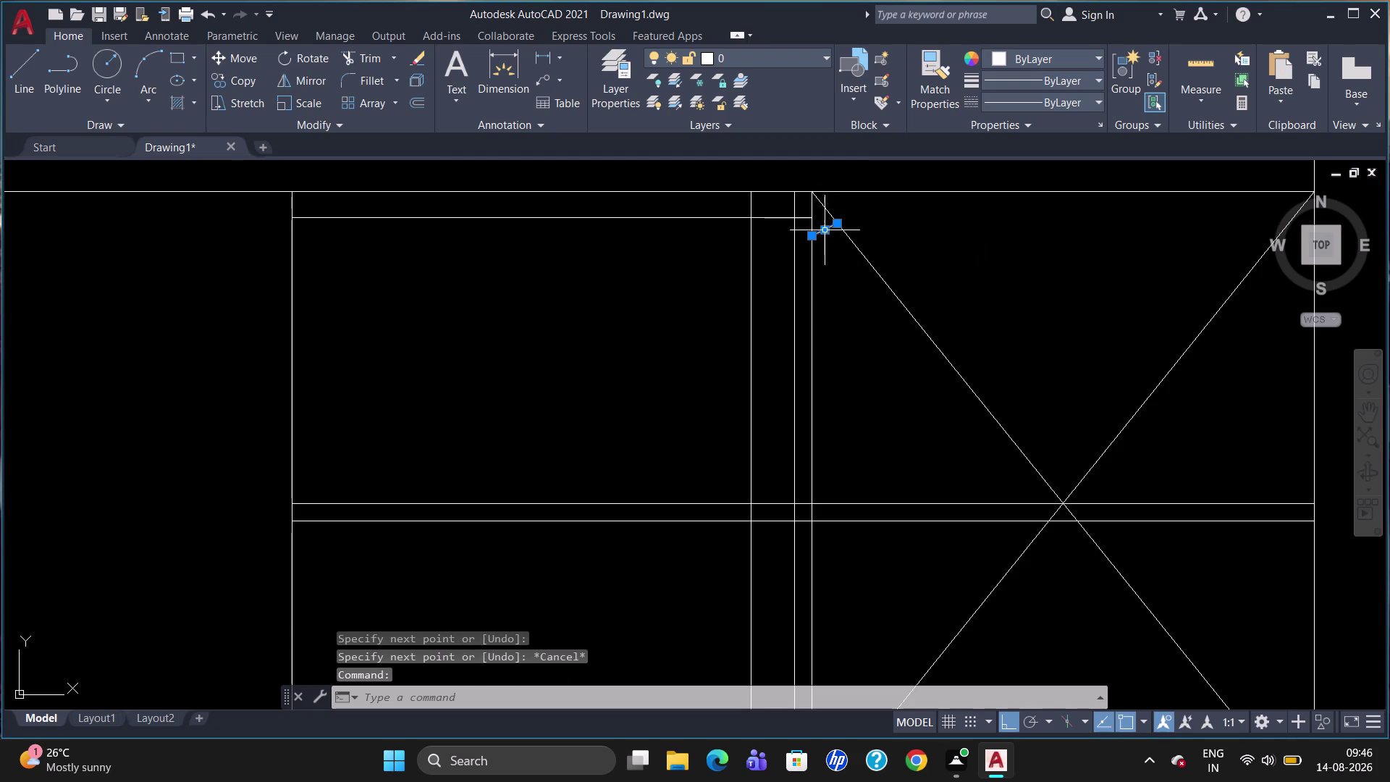
key(Delete)
Retry the short corner lines, erasing another misplaced segment.
key(l)
key(Return)
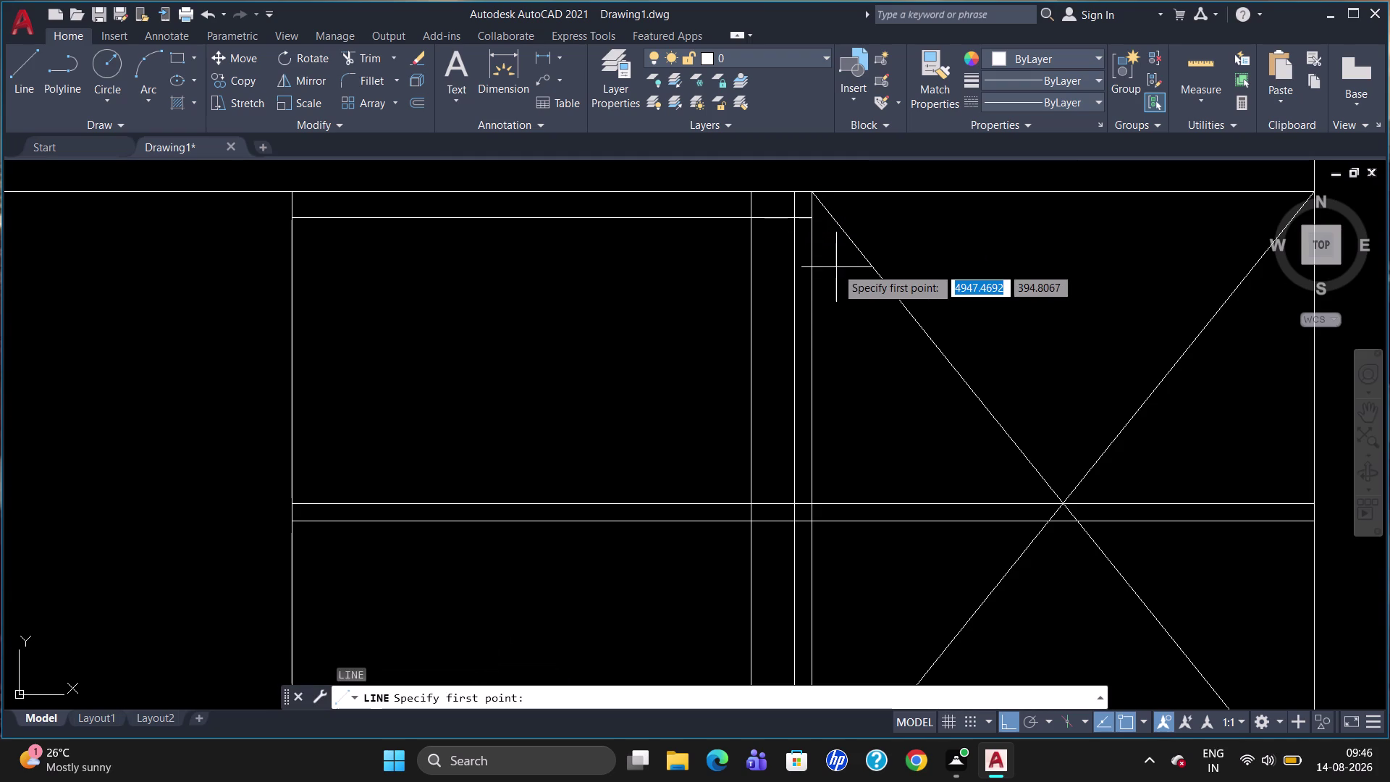
click(810, 230)
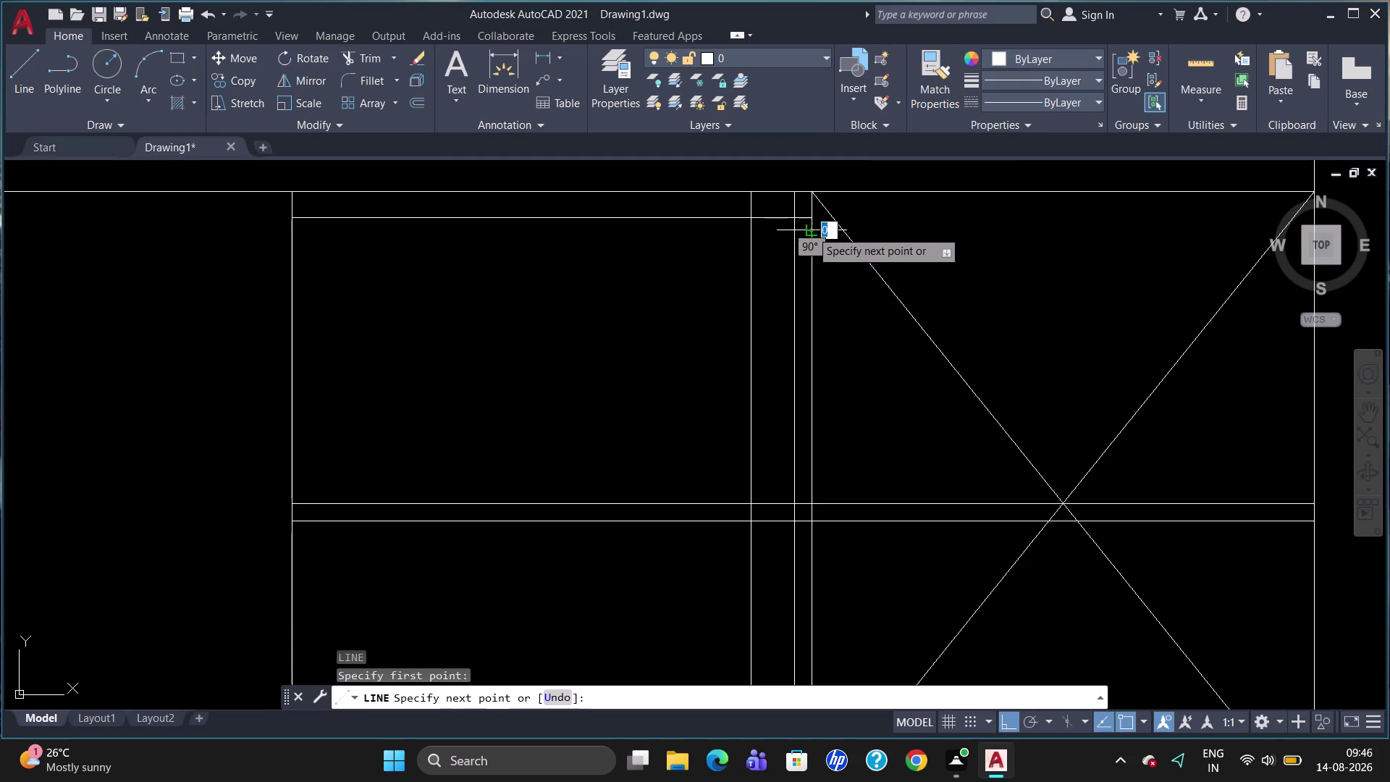
click(826, 228)
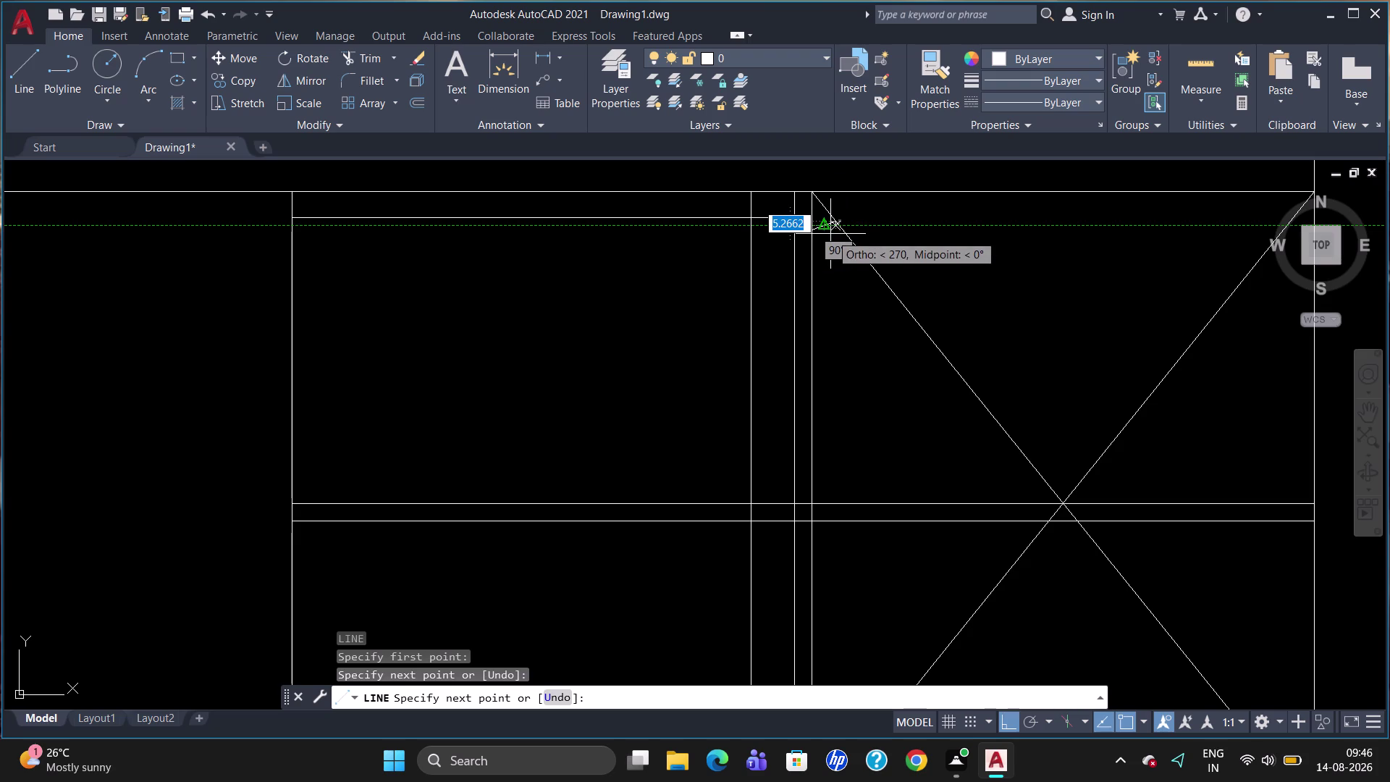
key(Escape)
key(l)
key(Return)
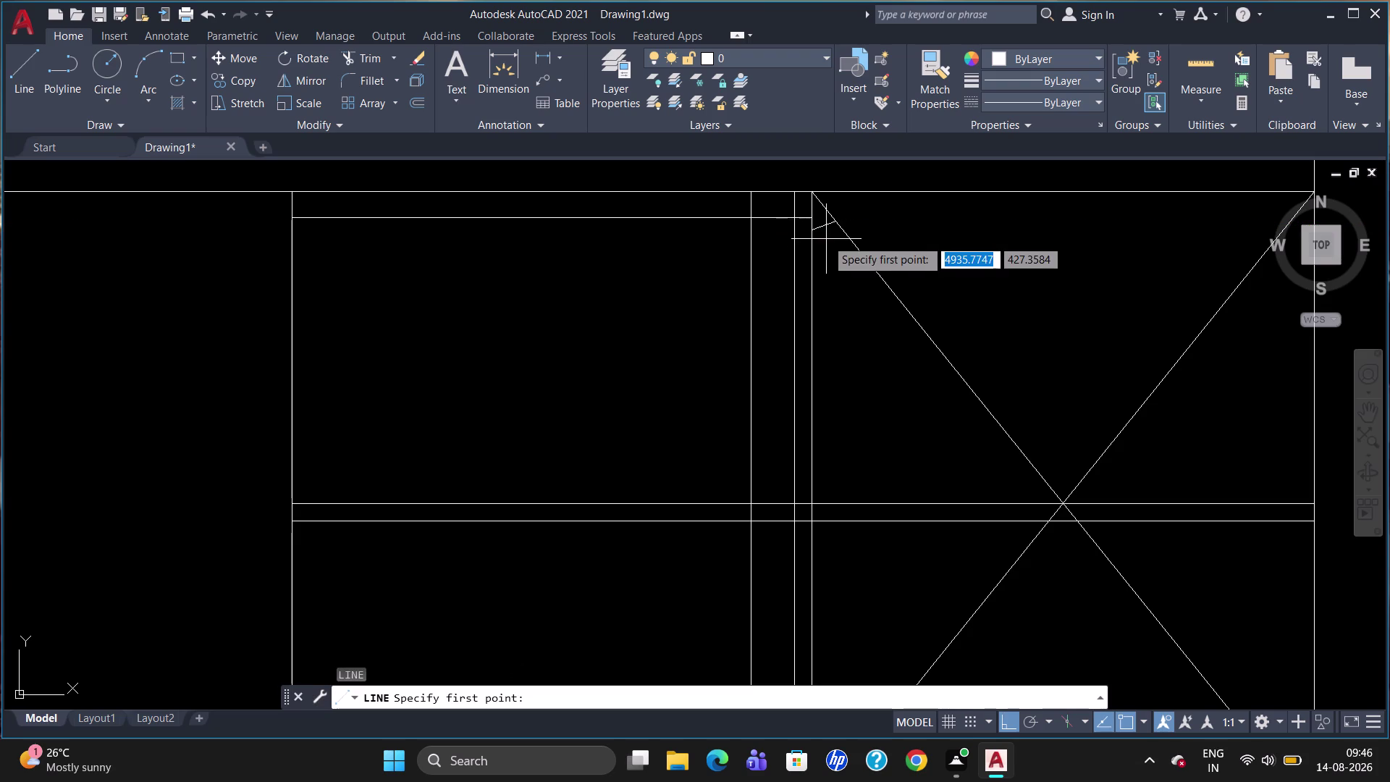
click(825, 221)
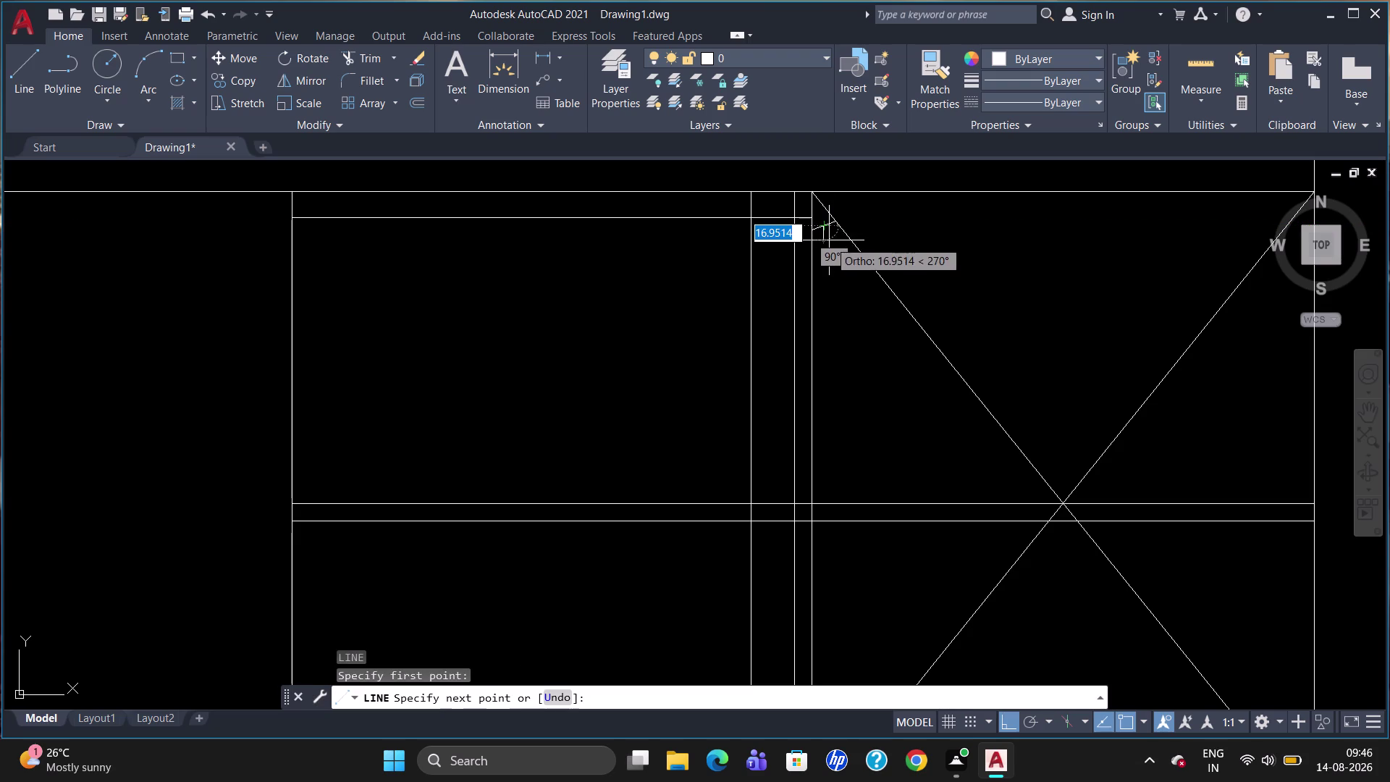
key(Escape)
click(818, 229)
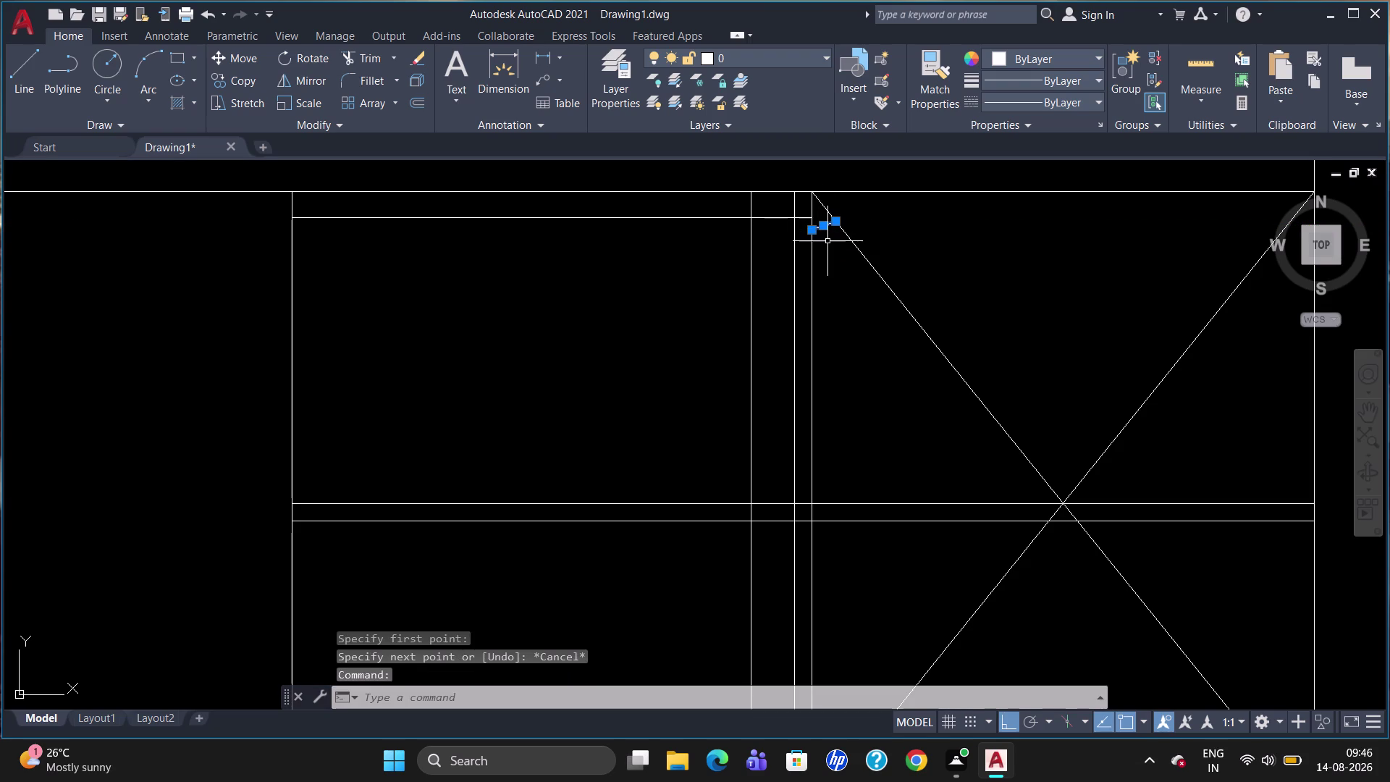
key(Delete)
key(l)
key(Return)
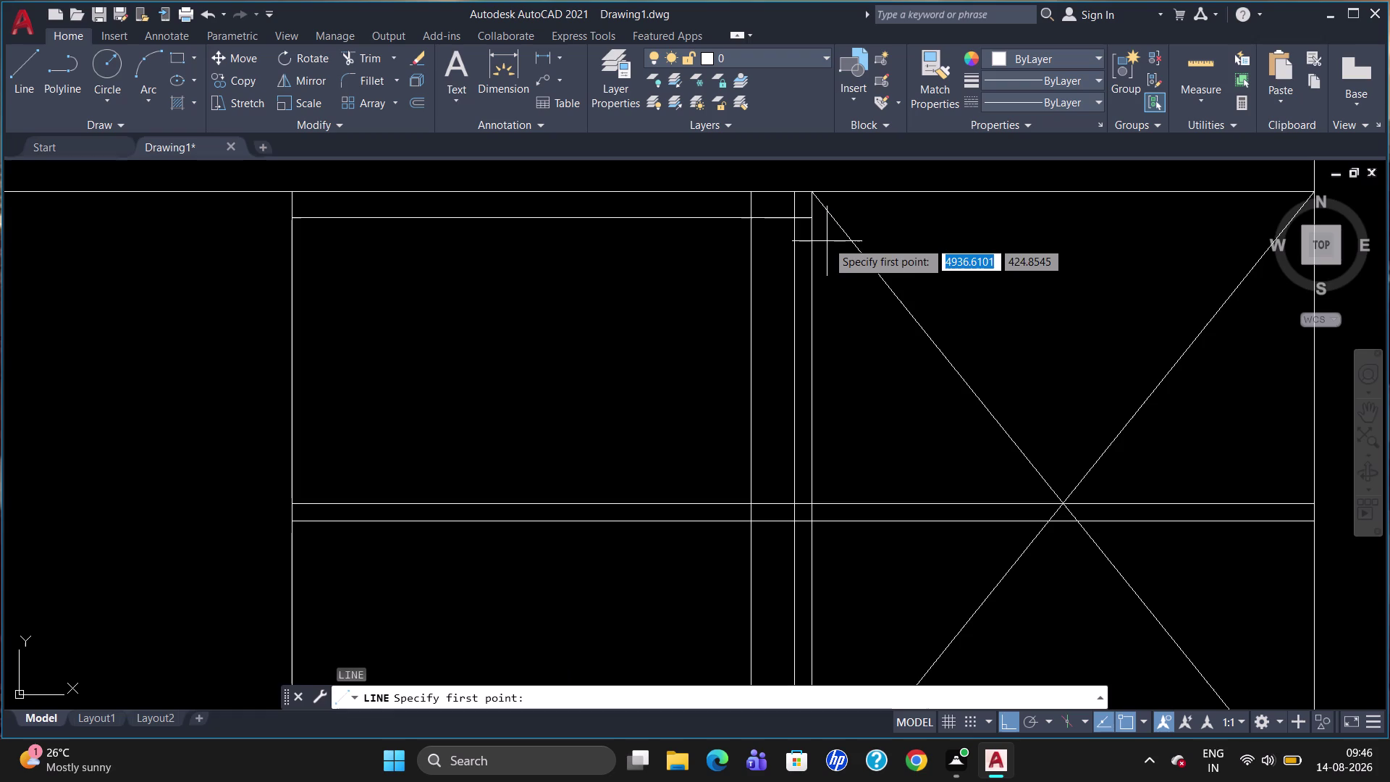
Draw the notch edge down from the box's top edge and across to the left.
scroll(up, 3)
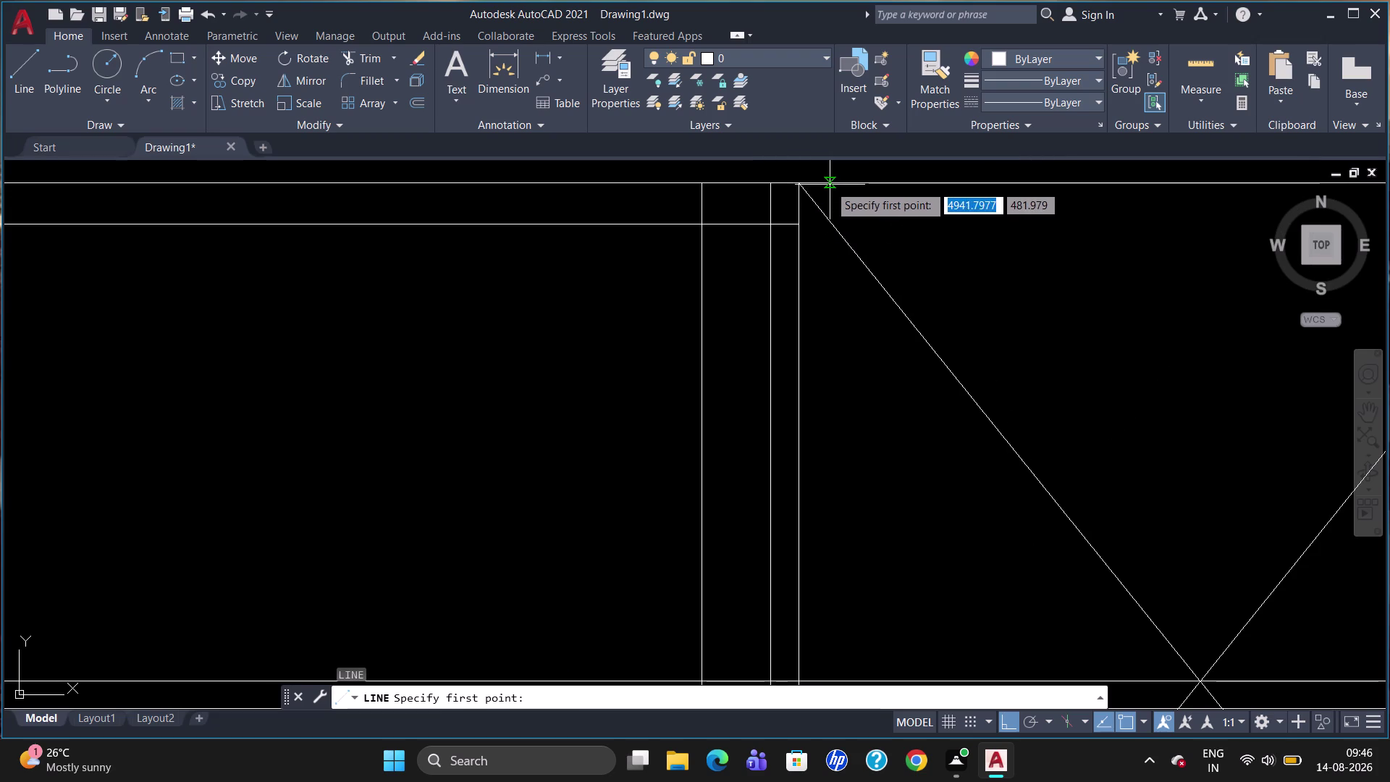
click(827, 185)
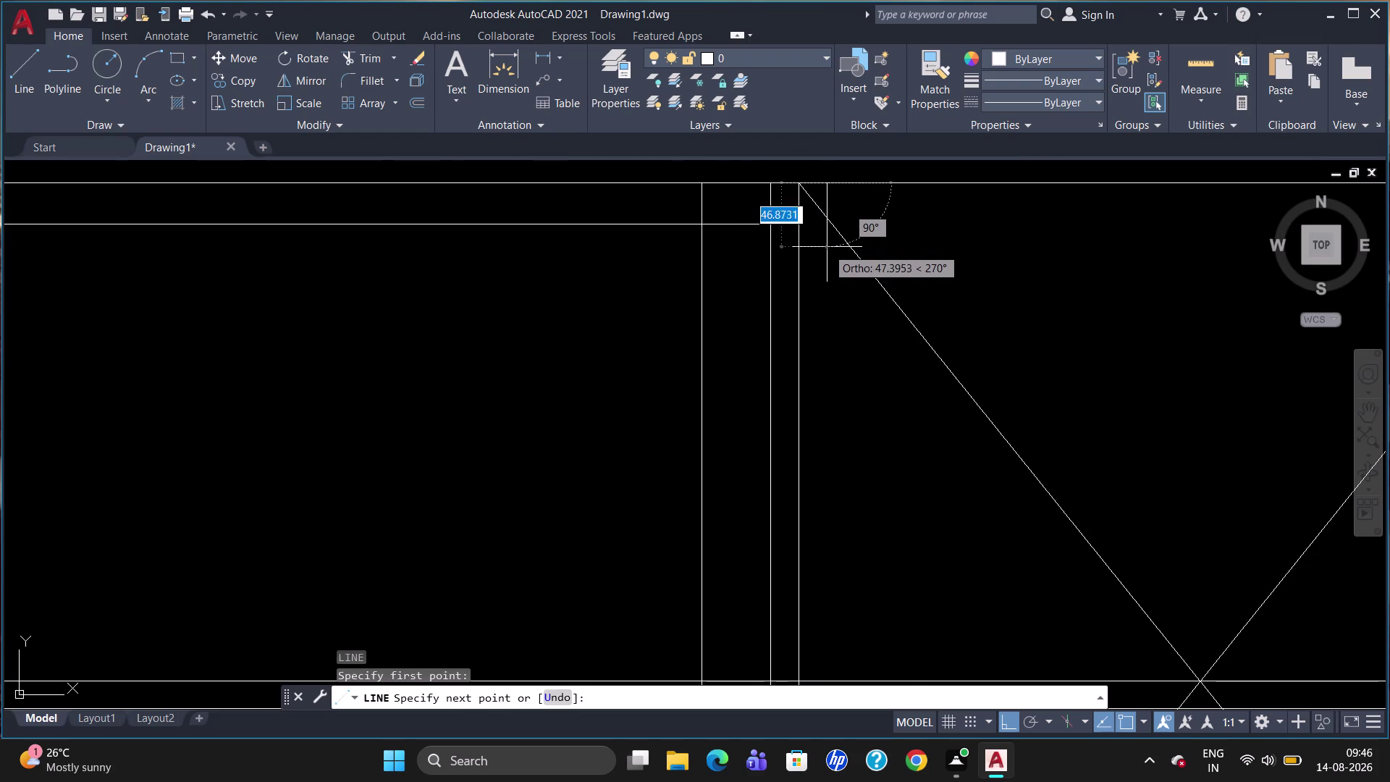
click(827, 242)
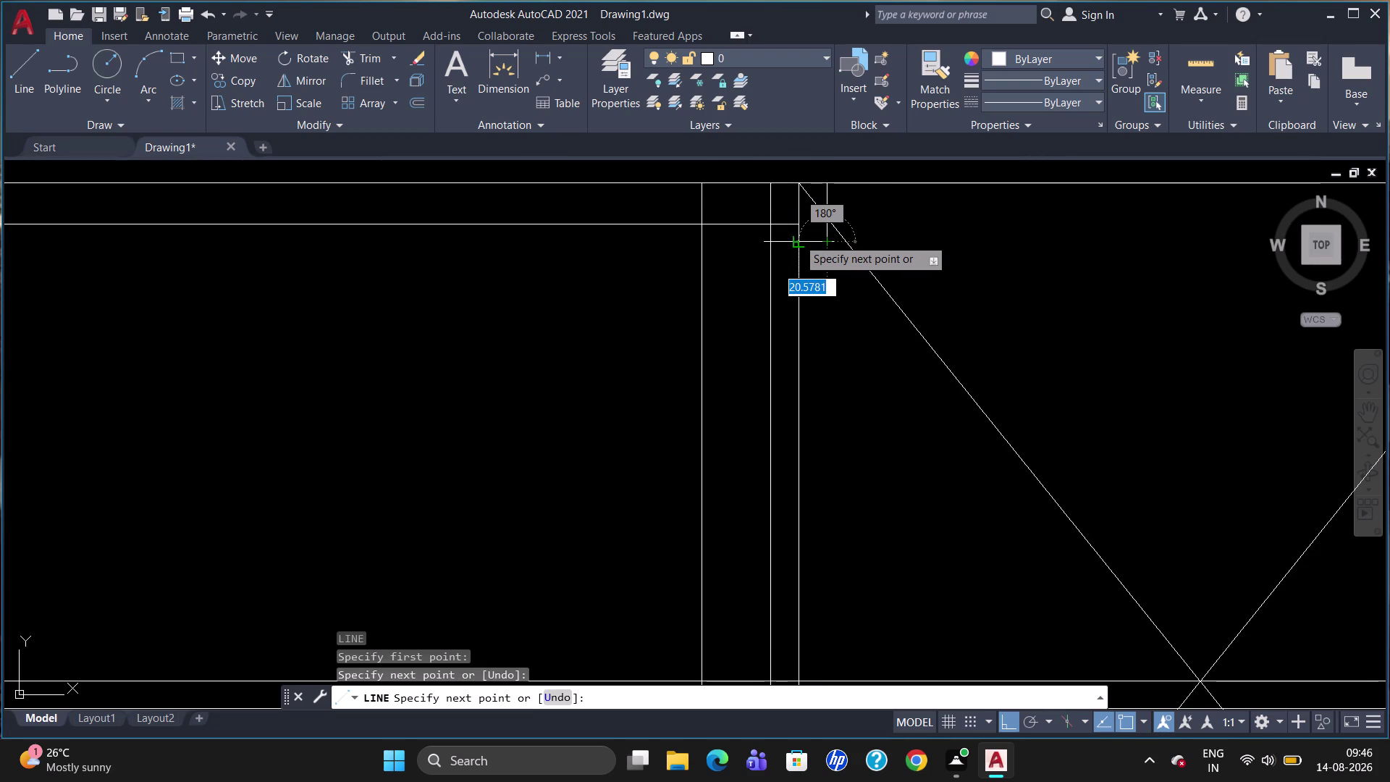
click(793, 238)
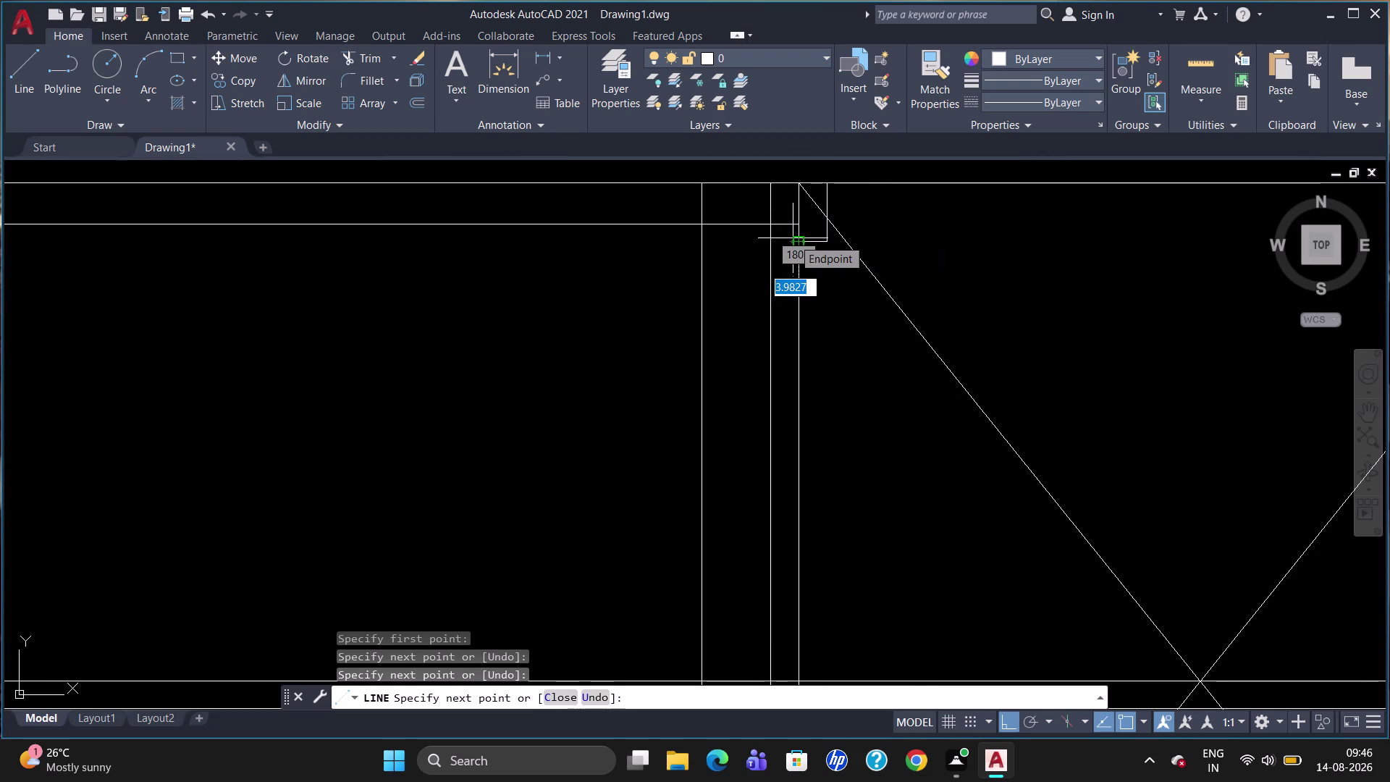
key(Escape)
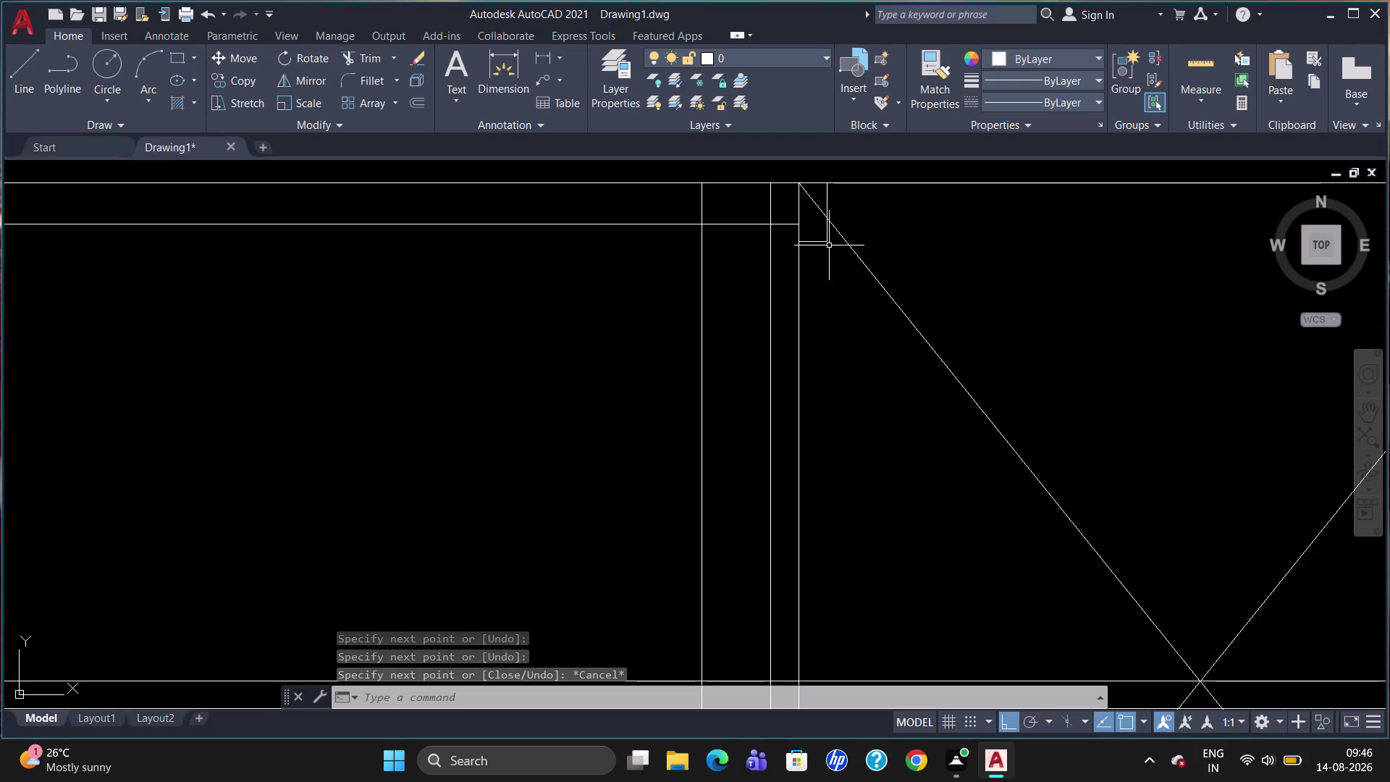
key(f)
key(Return)
Round the notch corner with a 20-unit fillet radius.
key(r)
key(Return)
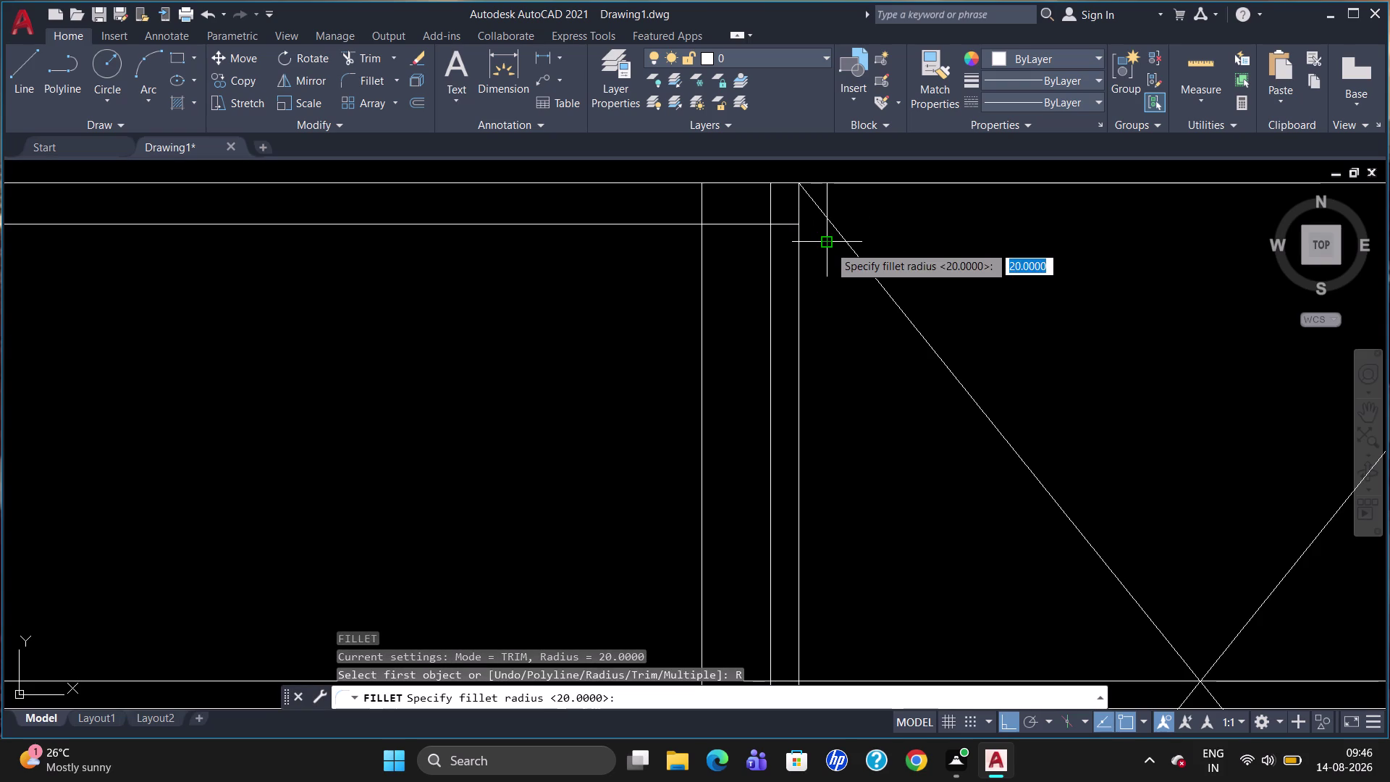
key(2)
key(0)
key(Return)
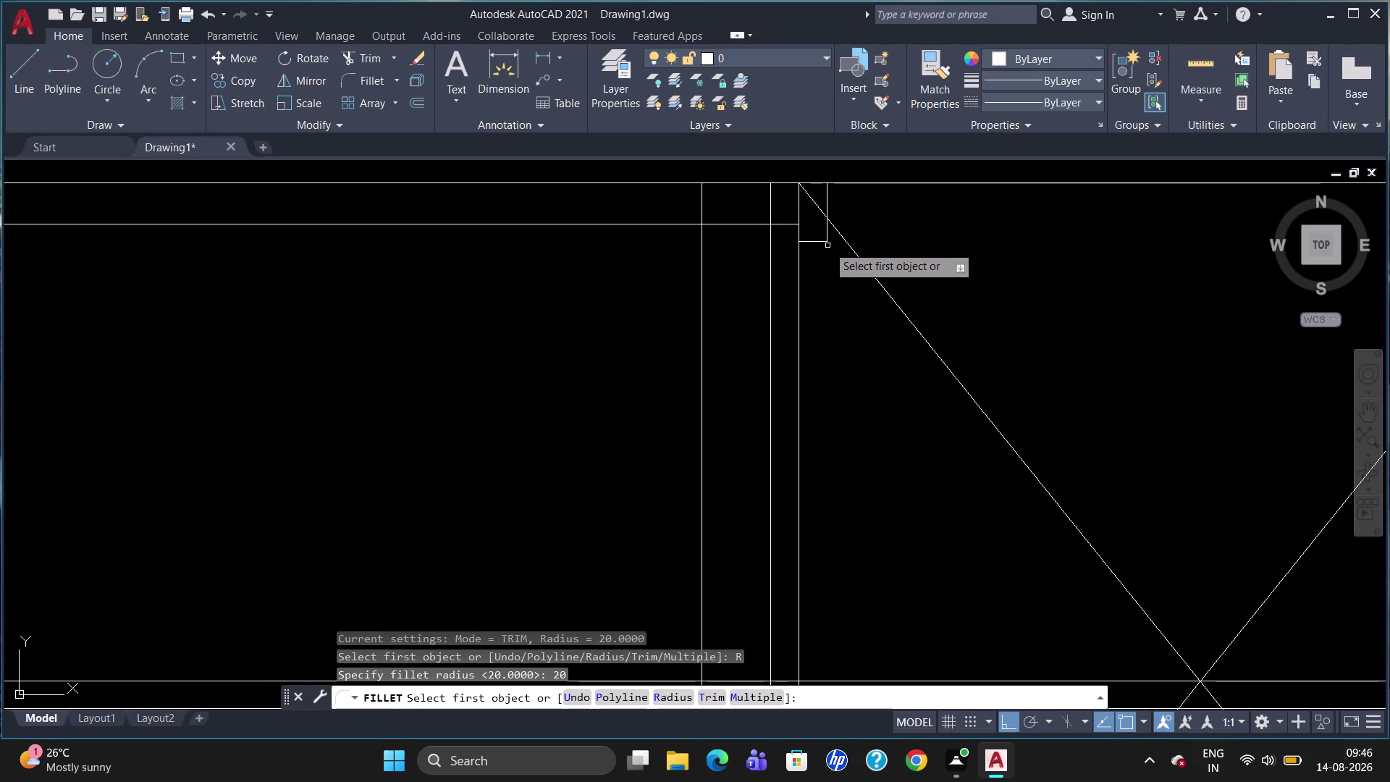
click(829, 222)
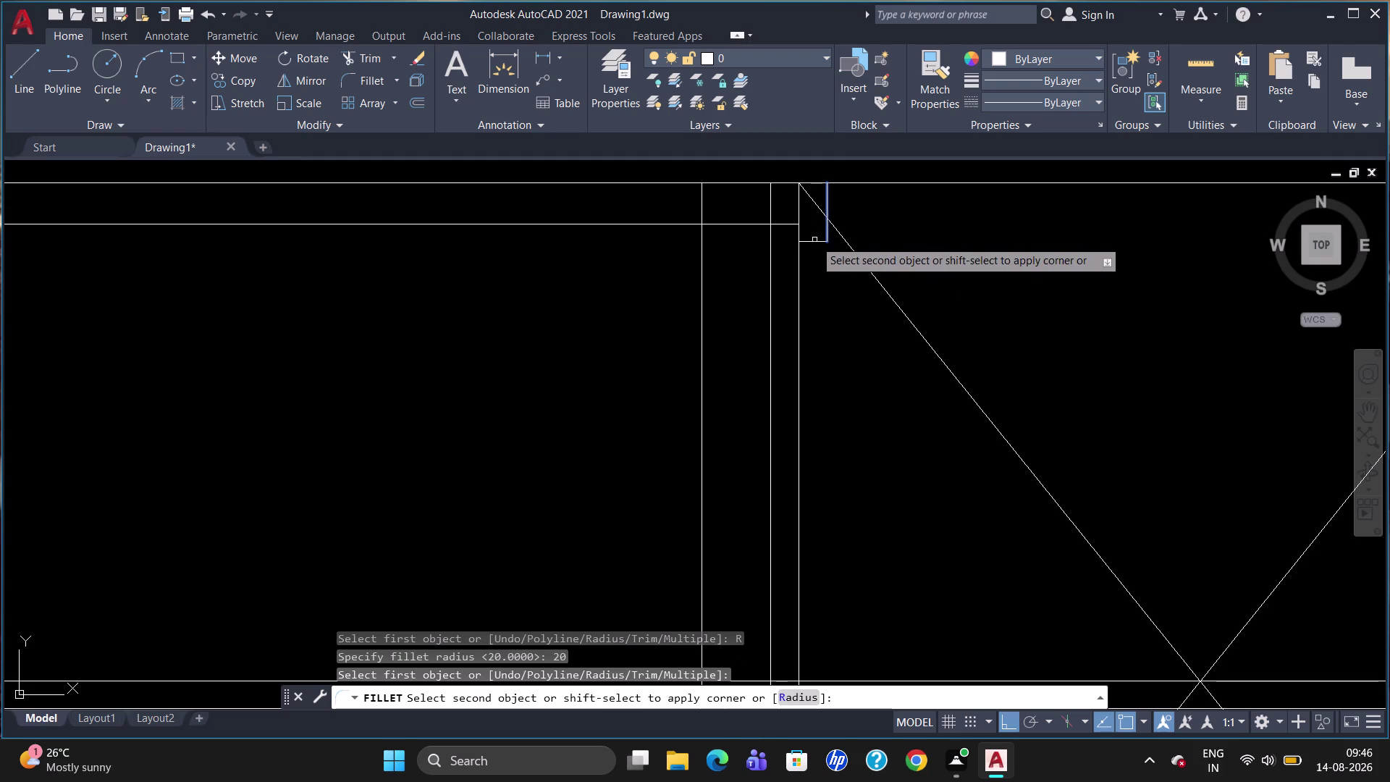
click(814, 241)
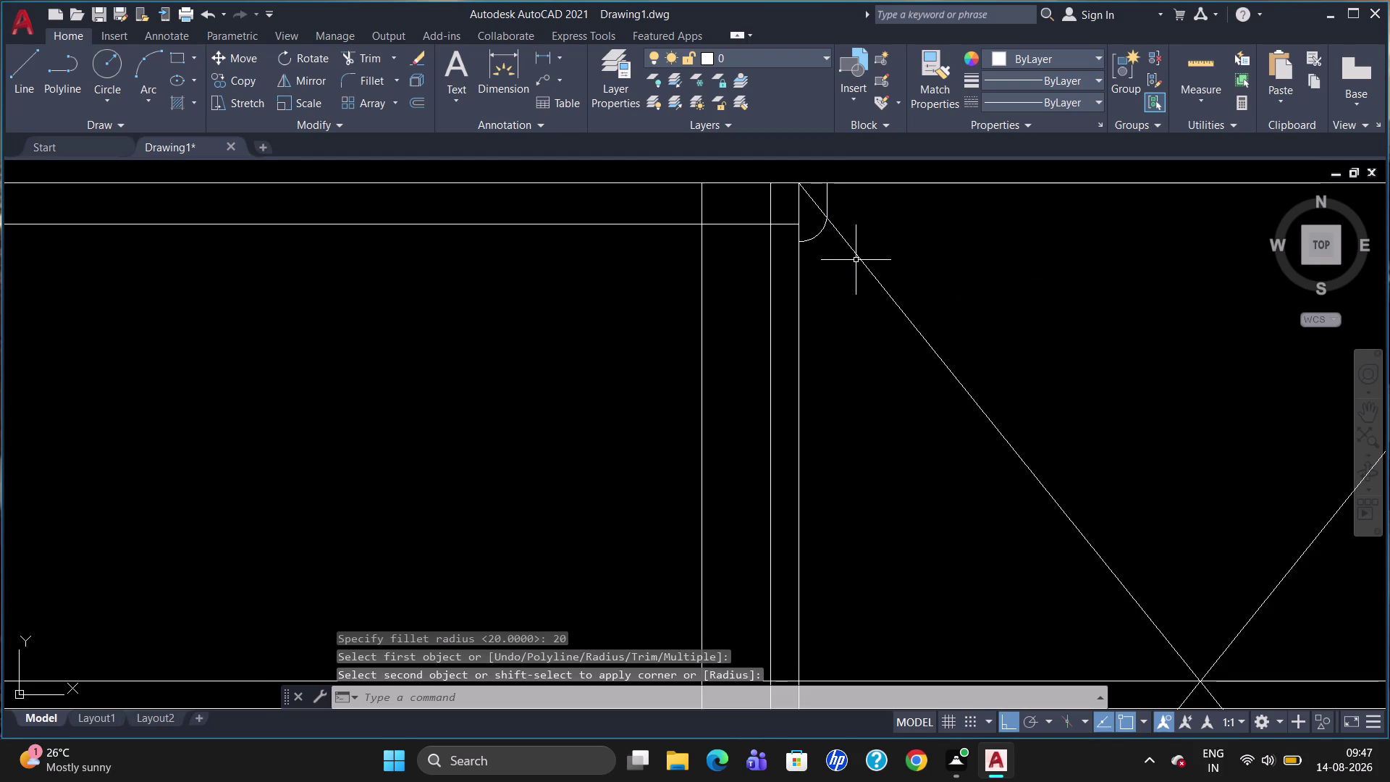
Offset the short edge line and the corner arc 10 units inward.
key(o)
key(Return)
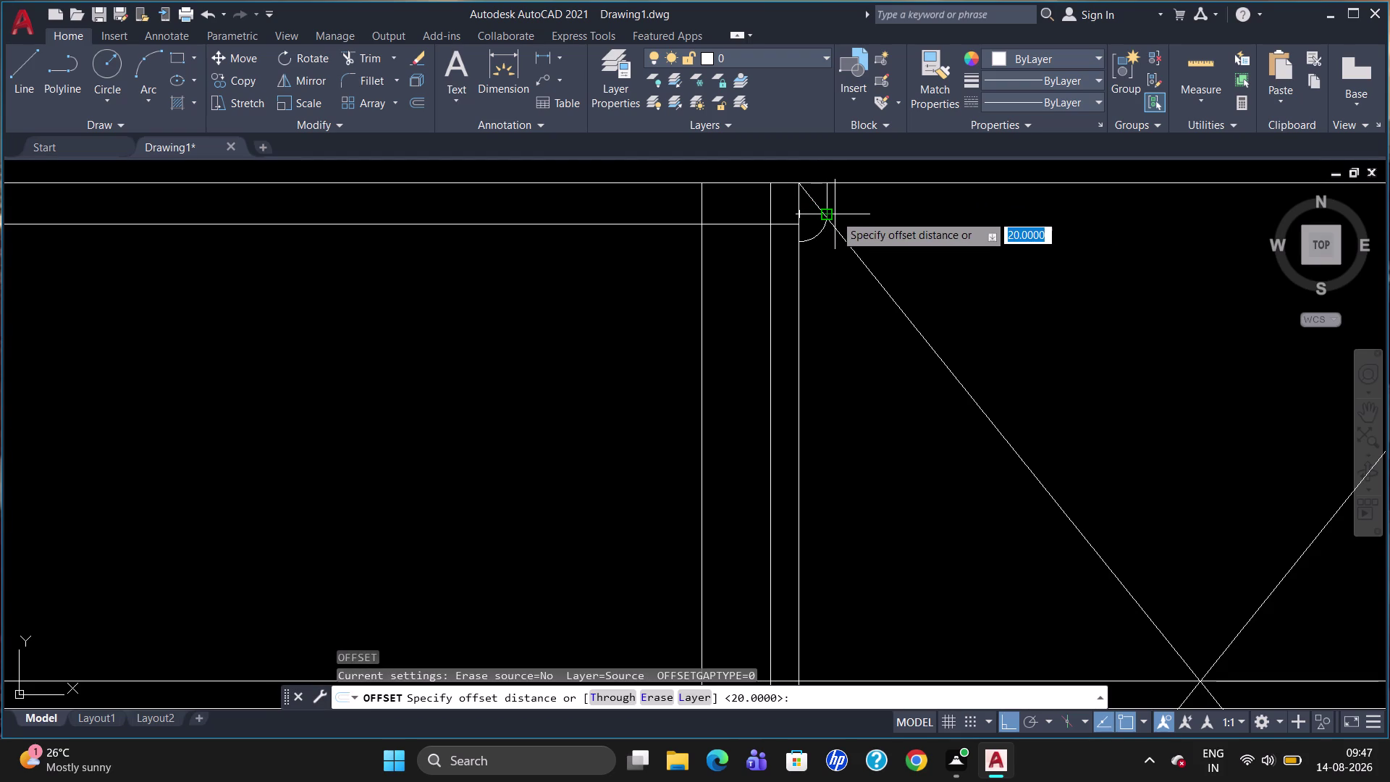
key(1)
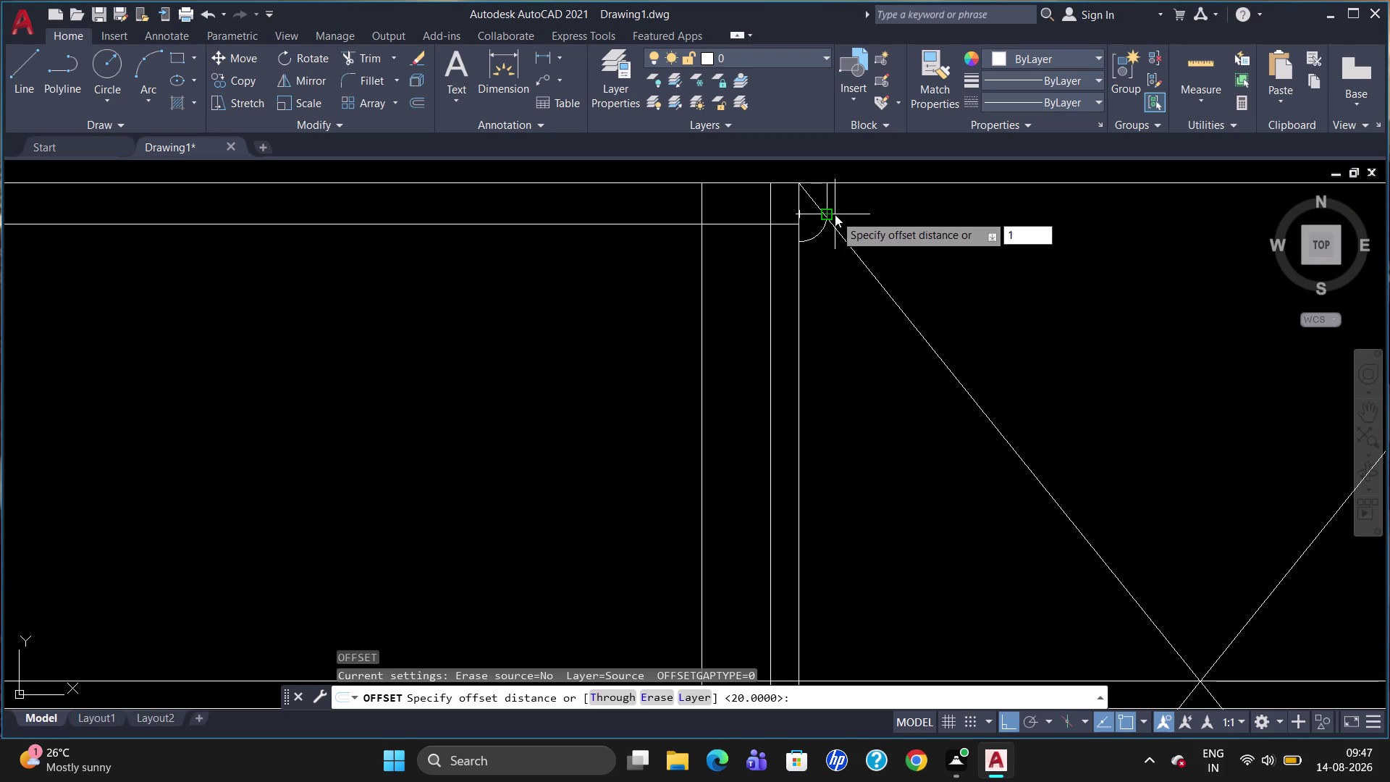
key(0)
key(Return)
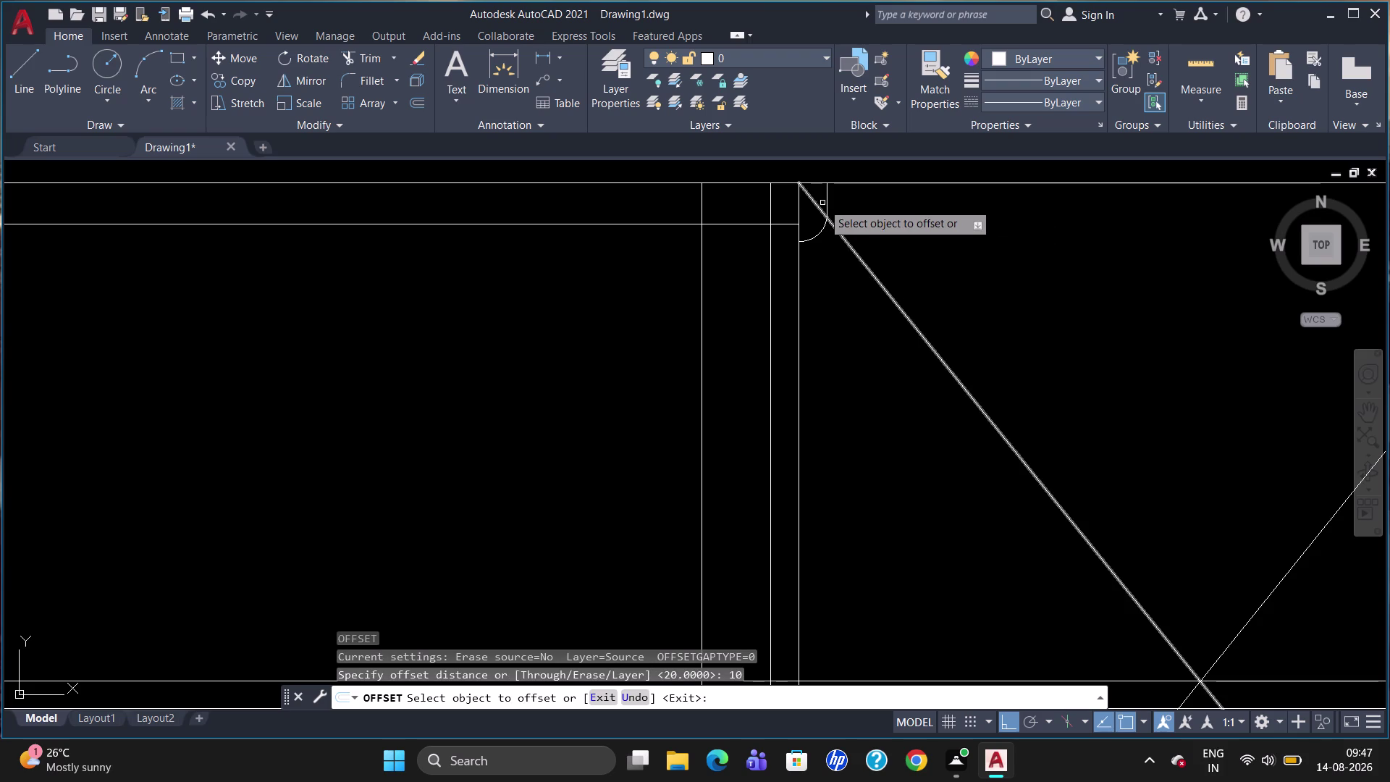
click(829, 204)
click(834, 217)
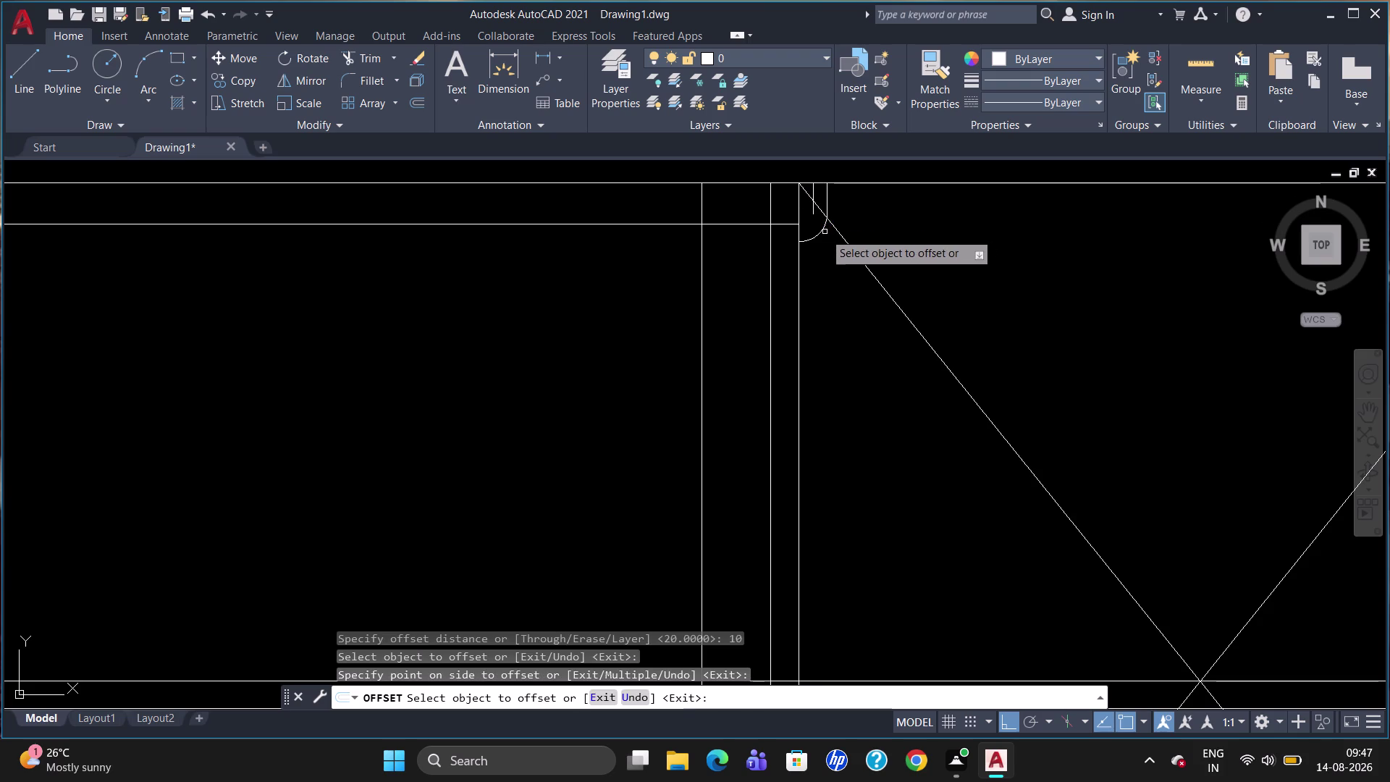
click(823, 229)
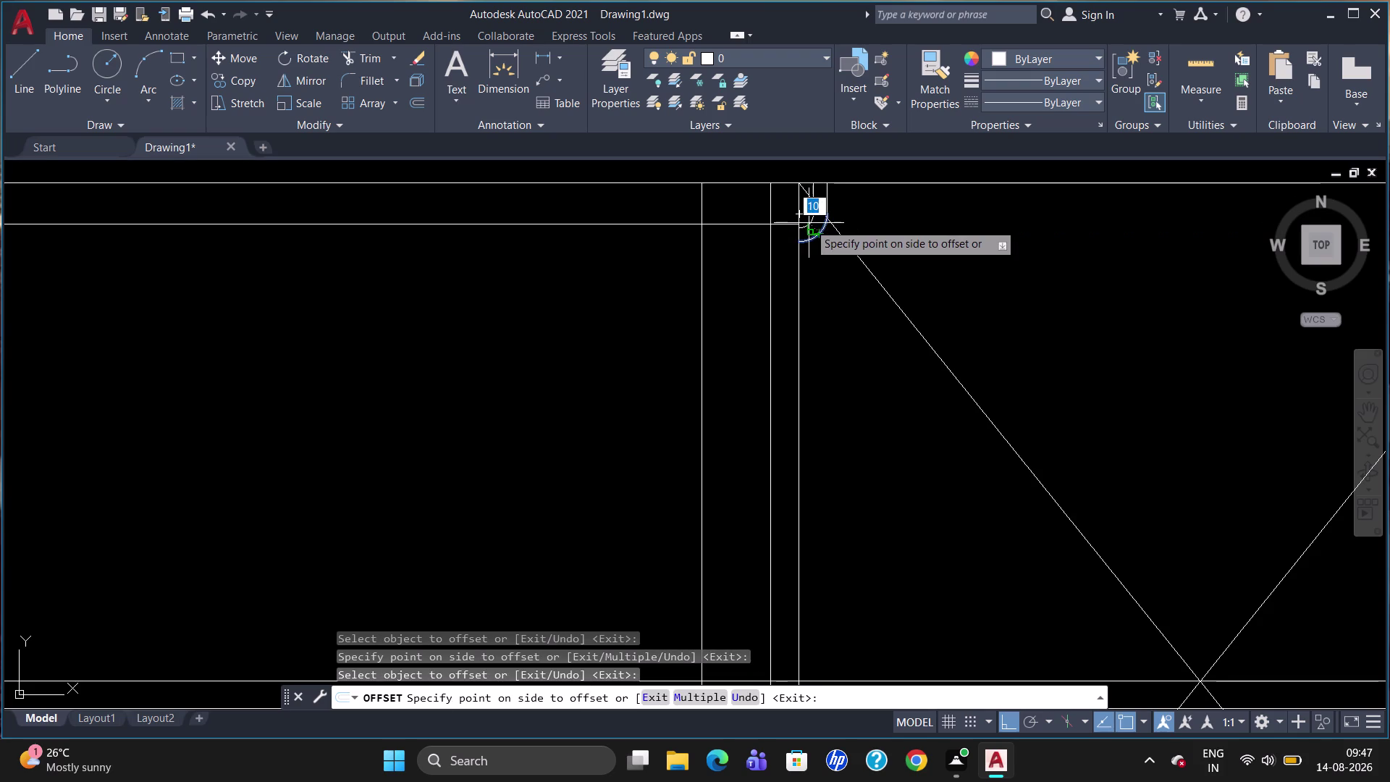
click(808, 223)
Cancel the offset and select the new inner short line and corner arc.
scroll(down, 3)
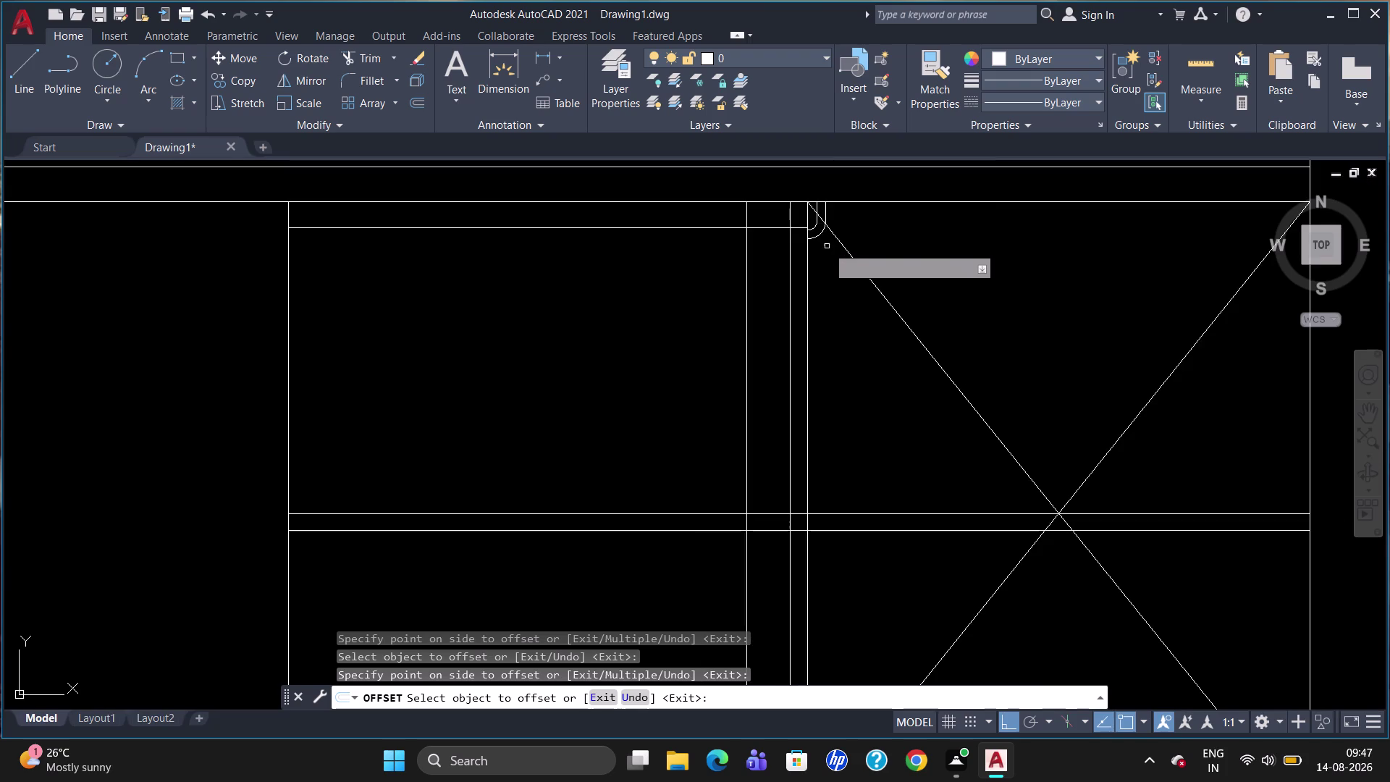
scroll(down, 3)
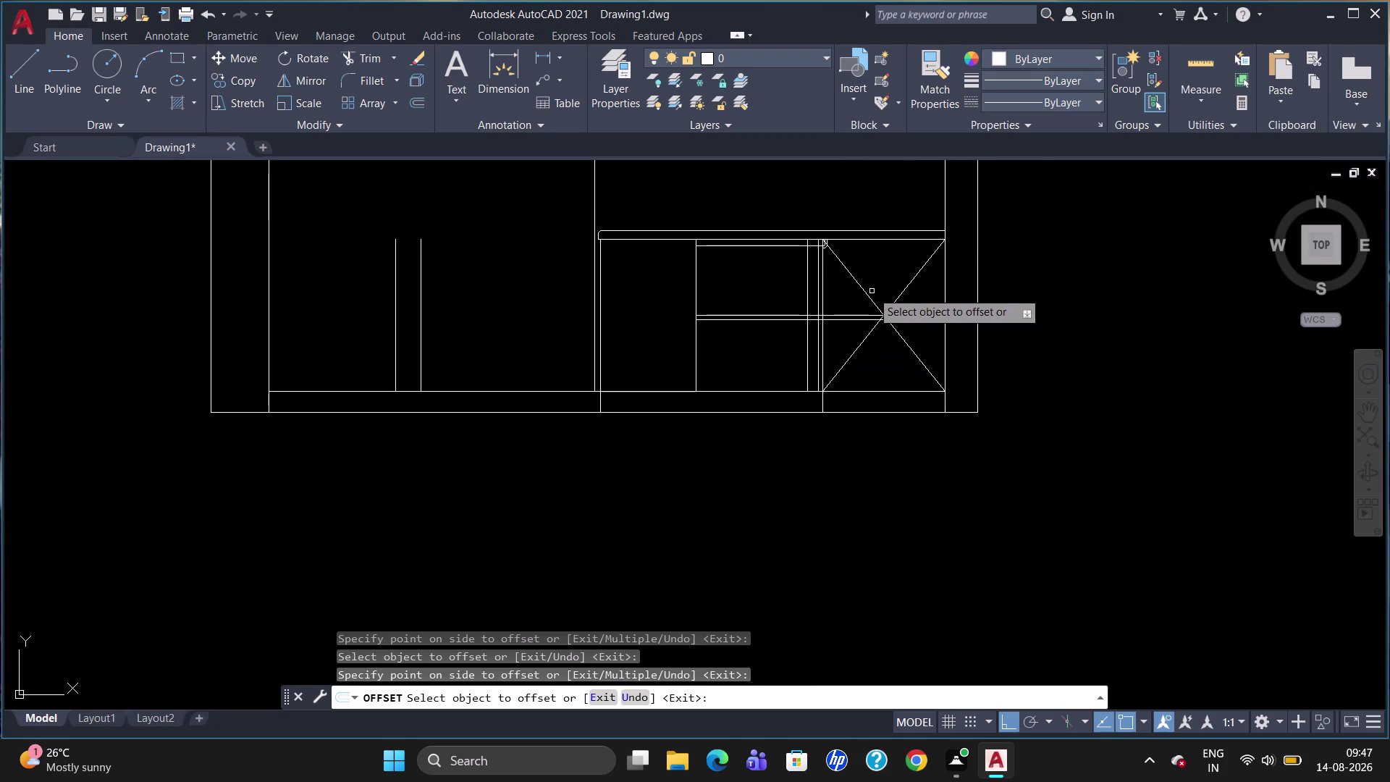
scroll(up, 3)
scroll(down, 3)
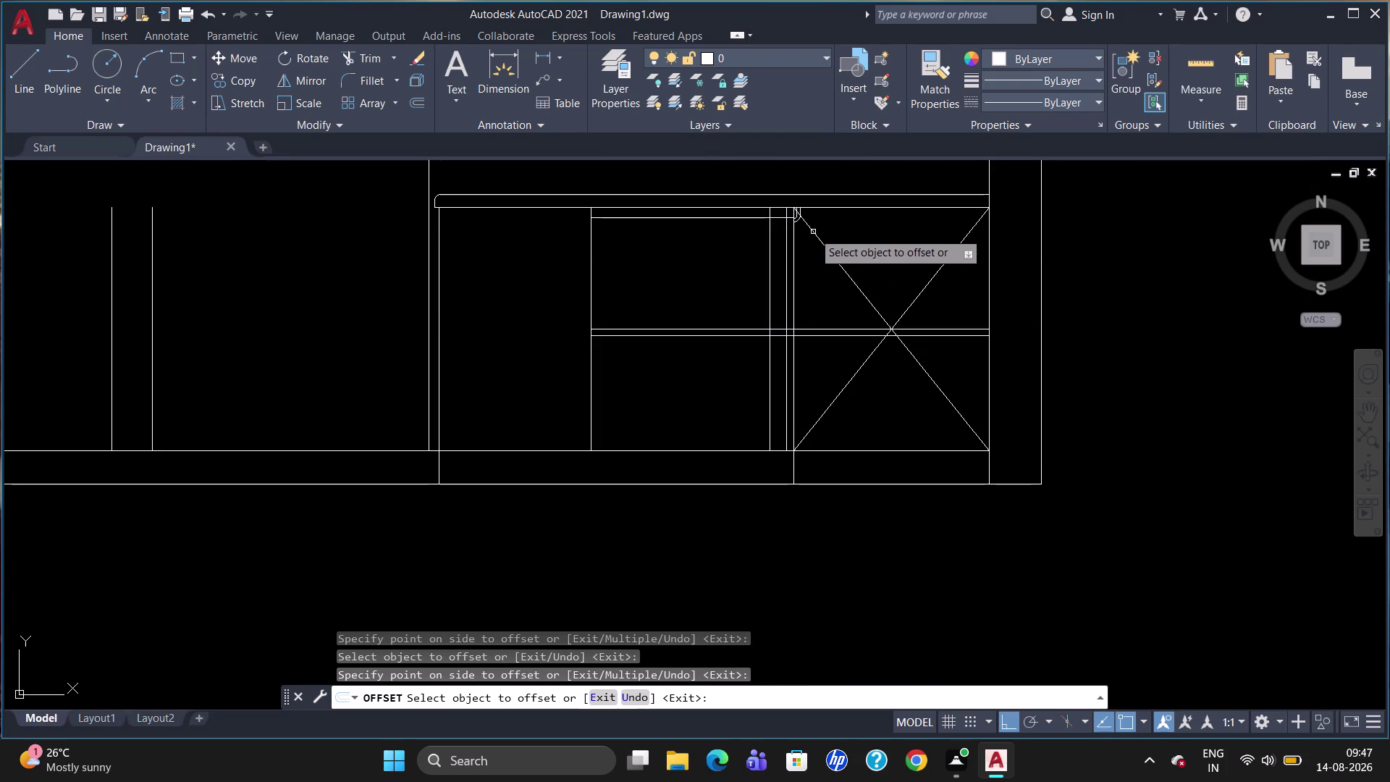
scroll(up, 3)
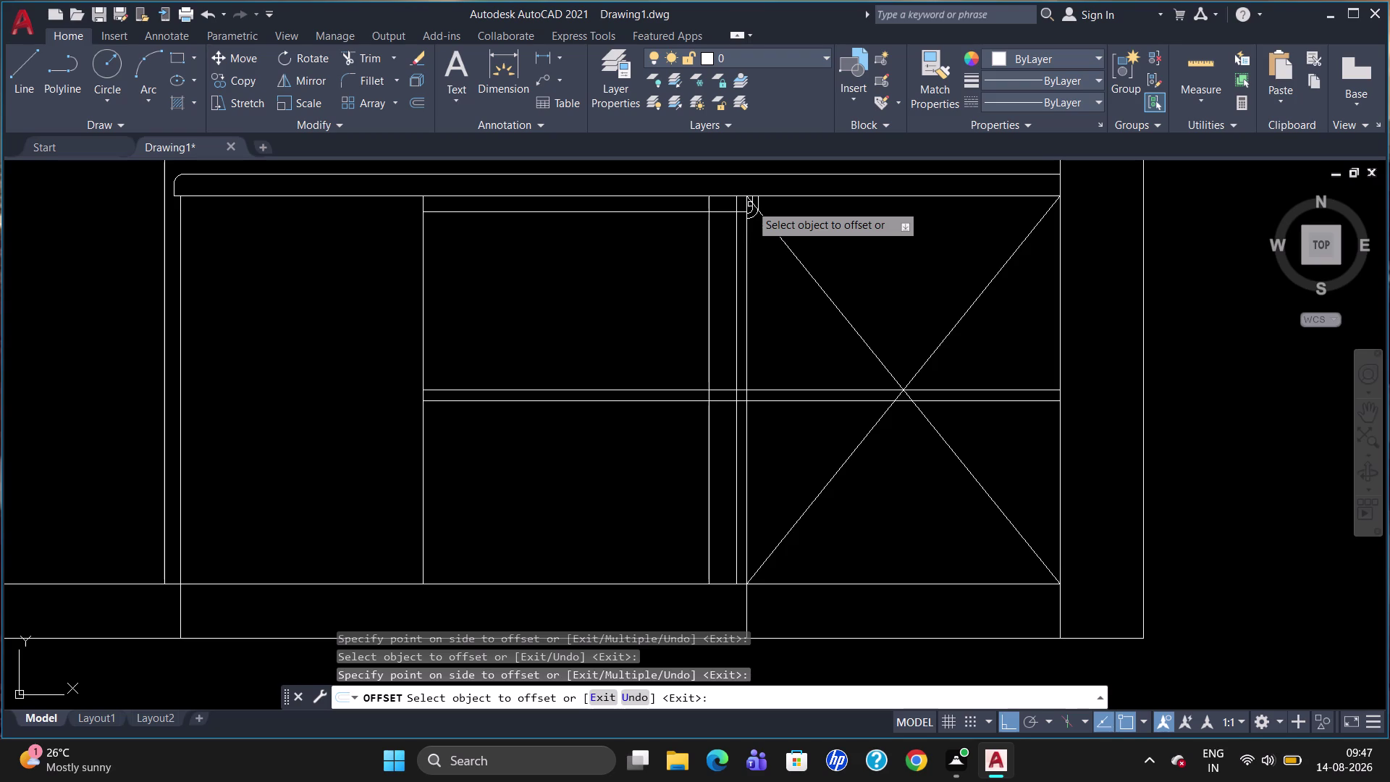
scroll(up, 3)
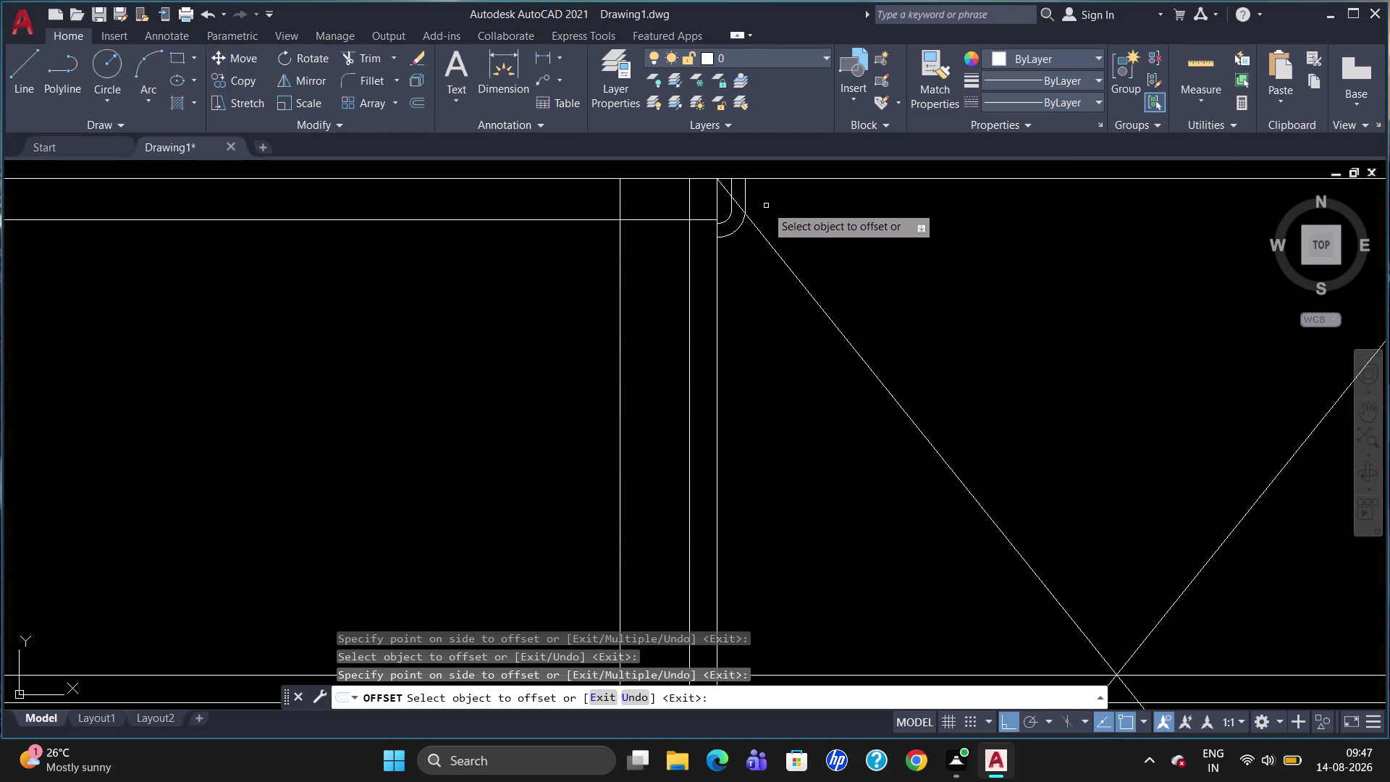
click(747, 201)
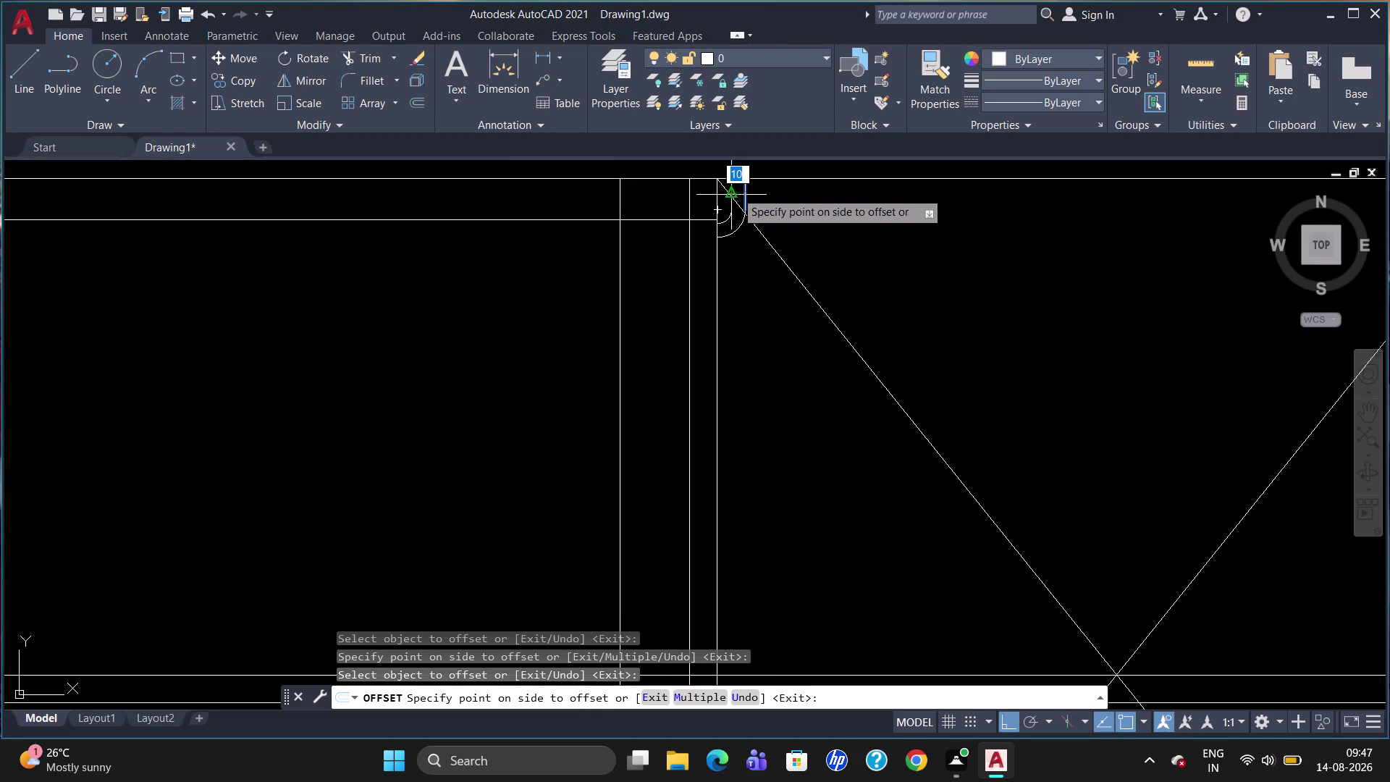
key(Escape)
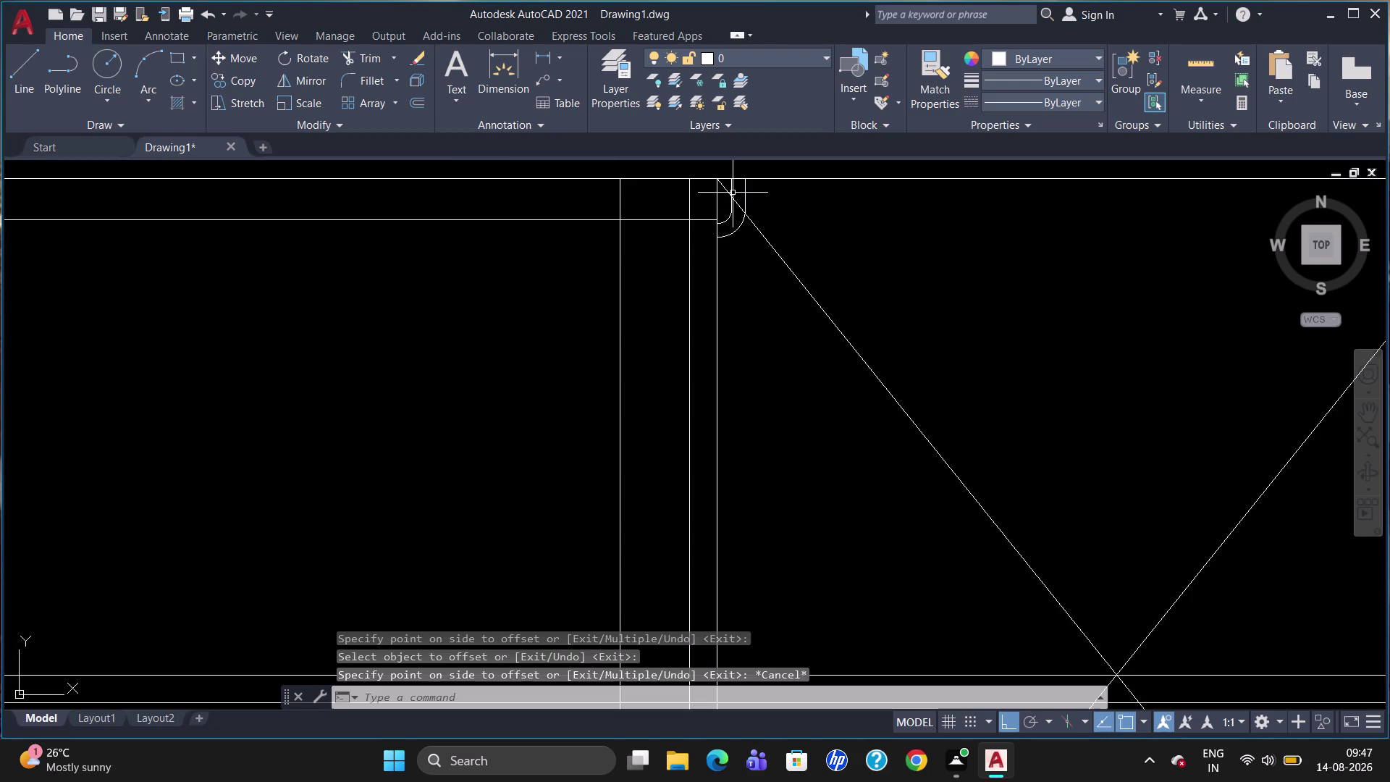
click(732, 193)
click(723, 220)
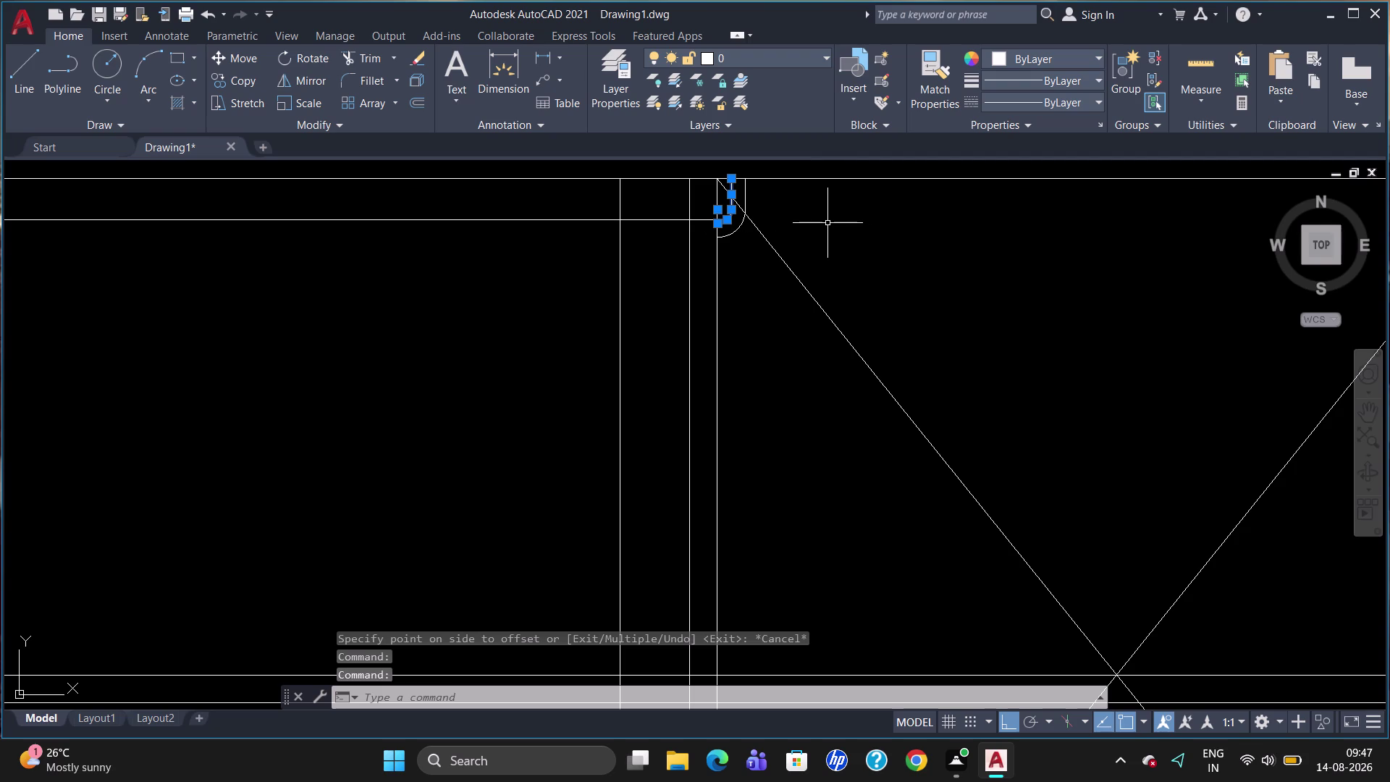
Join the inner short line and corner arc into one polyline with J.
key(g)
key(BackSpace)
key(j)
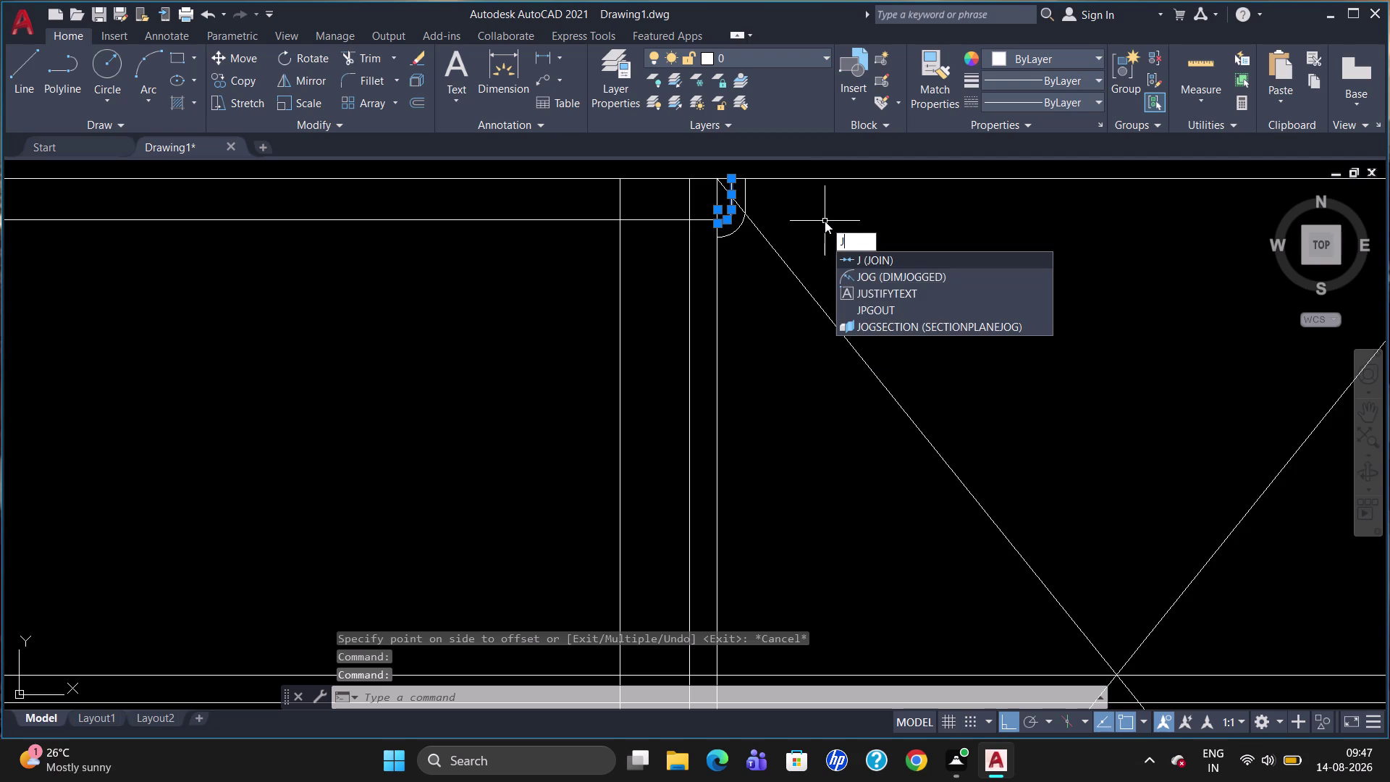
key(Return)
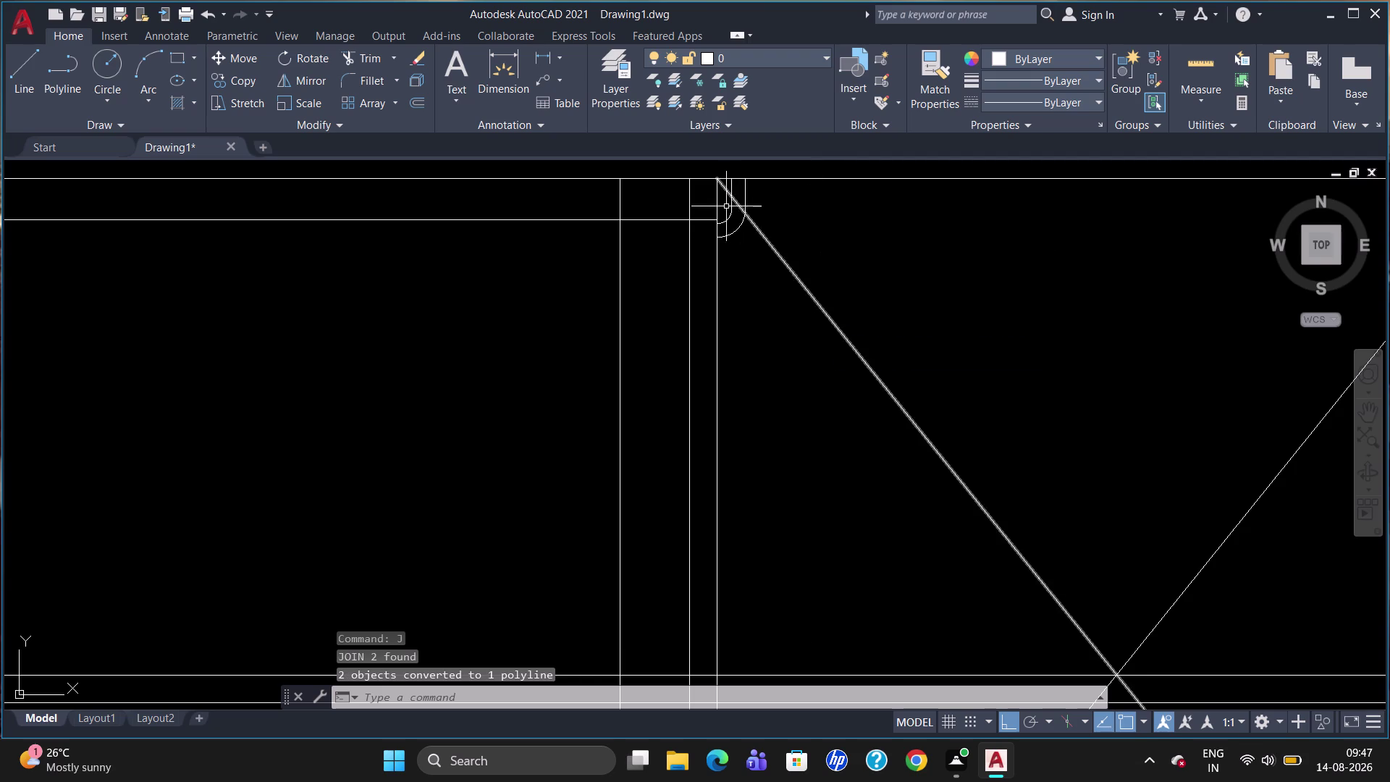
click(744, 204)
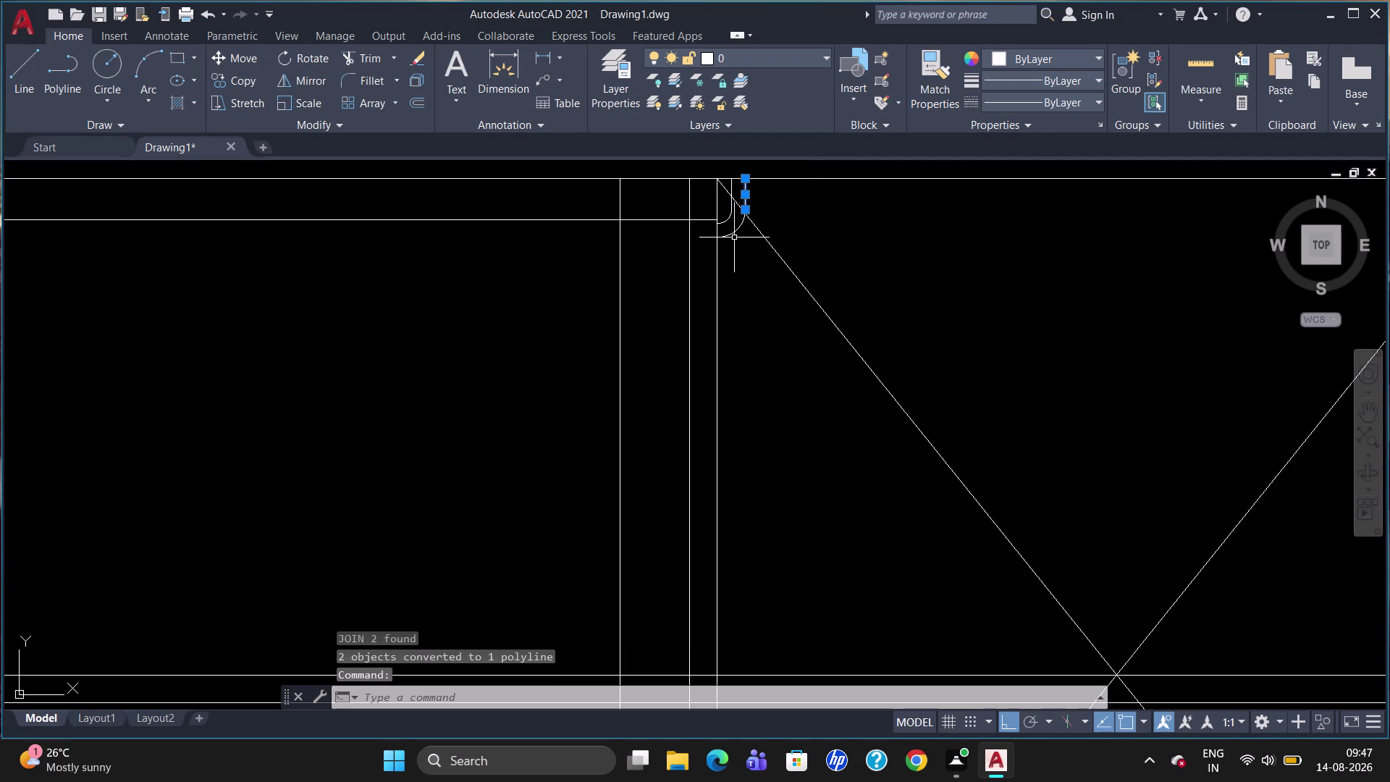
click(733, 234)
key(j)
key(Return)
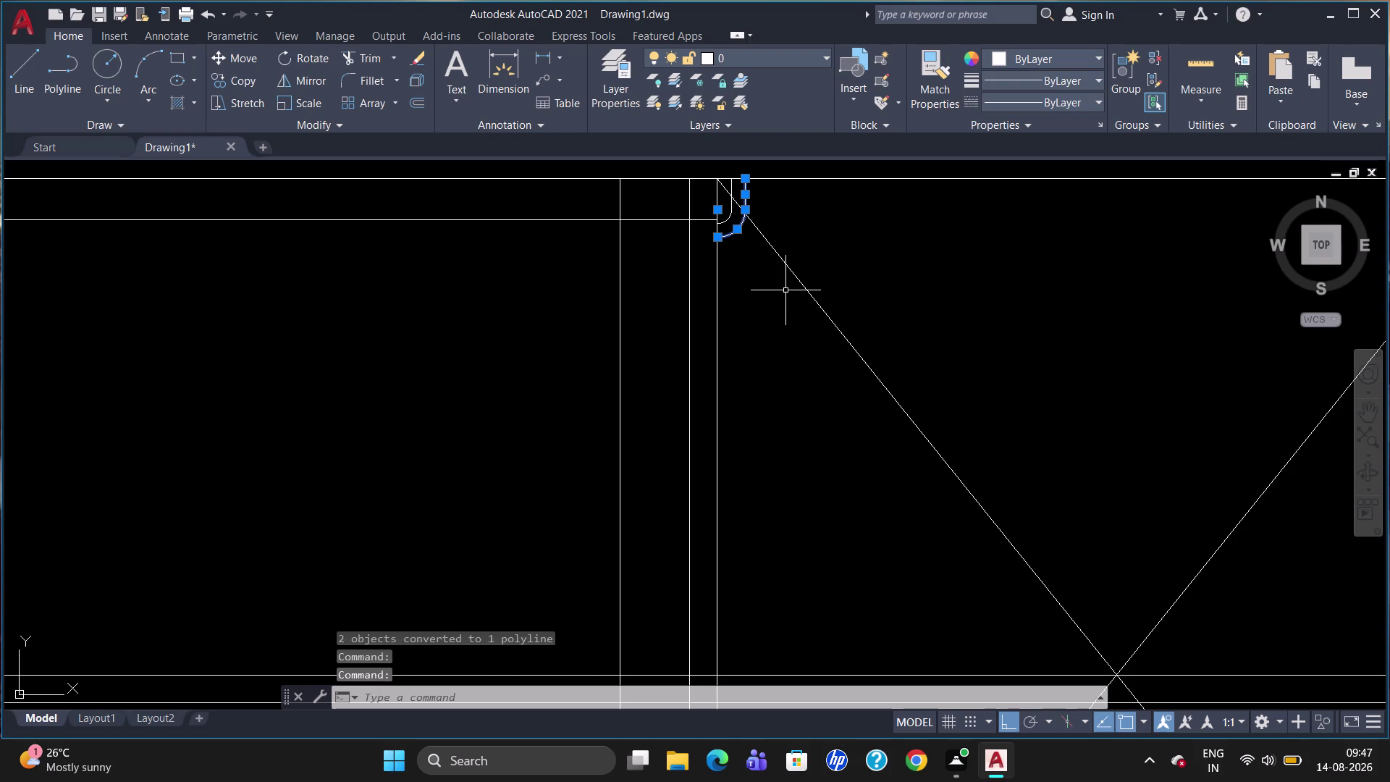
scroll(down, 3)
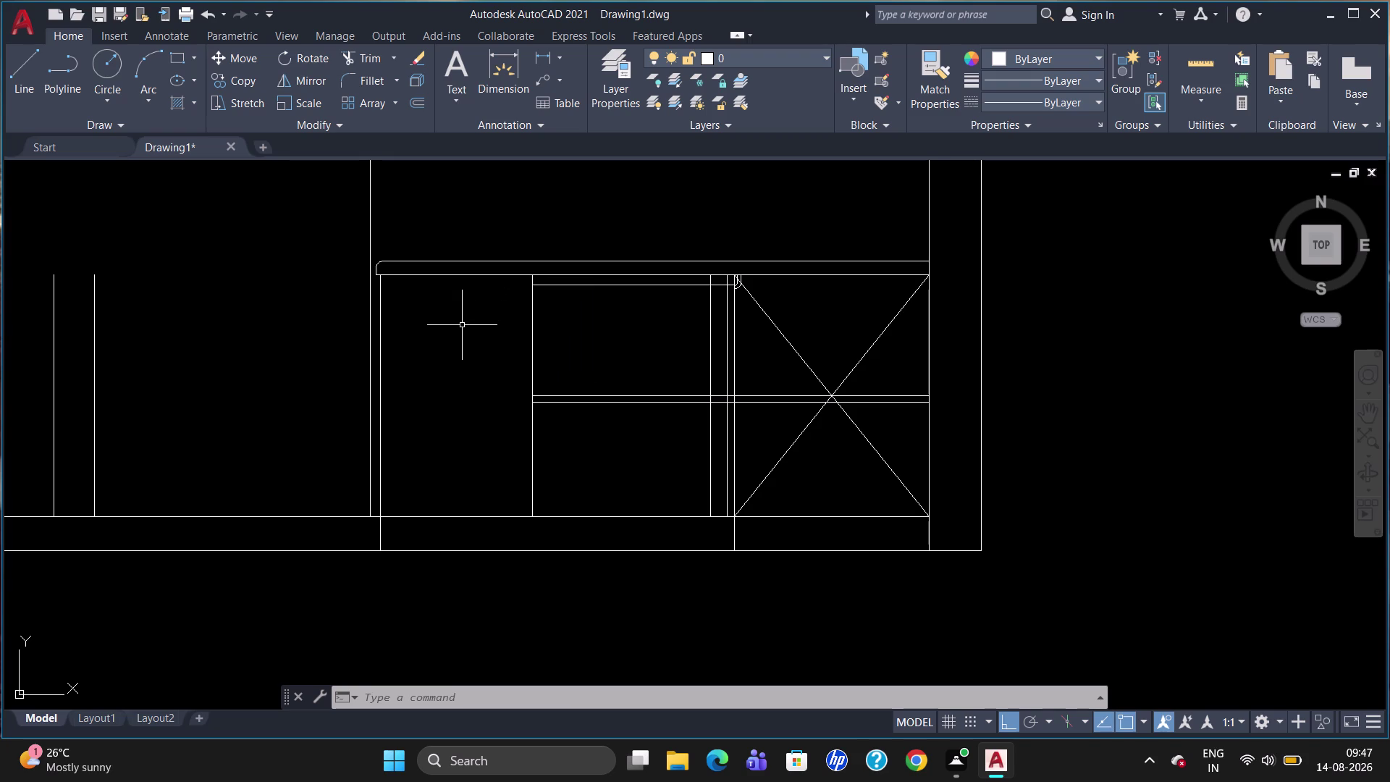
Split a line at a single point with BREAKATPOINT.
text(BR)
click(515, 386)
click(396, 275)
click(383, 275)
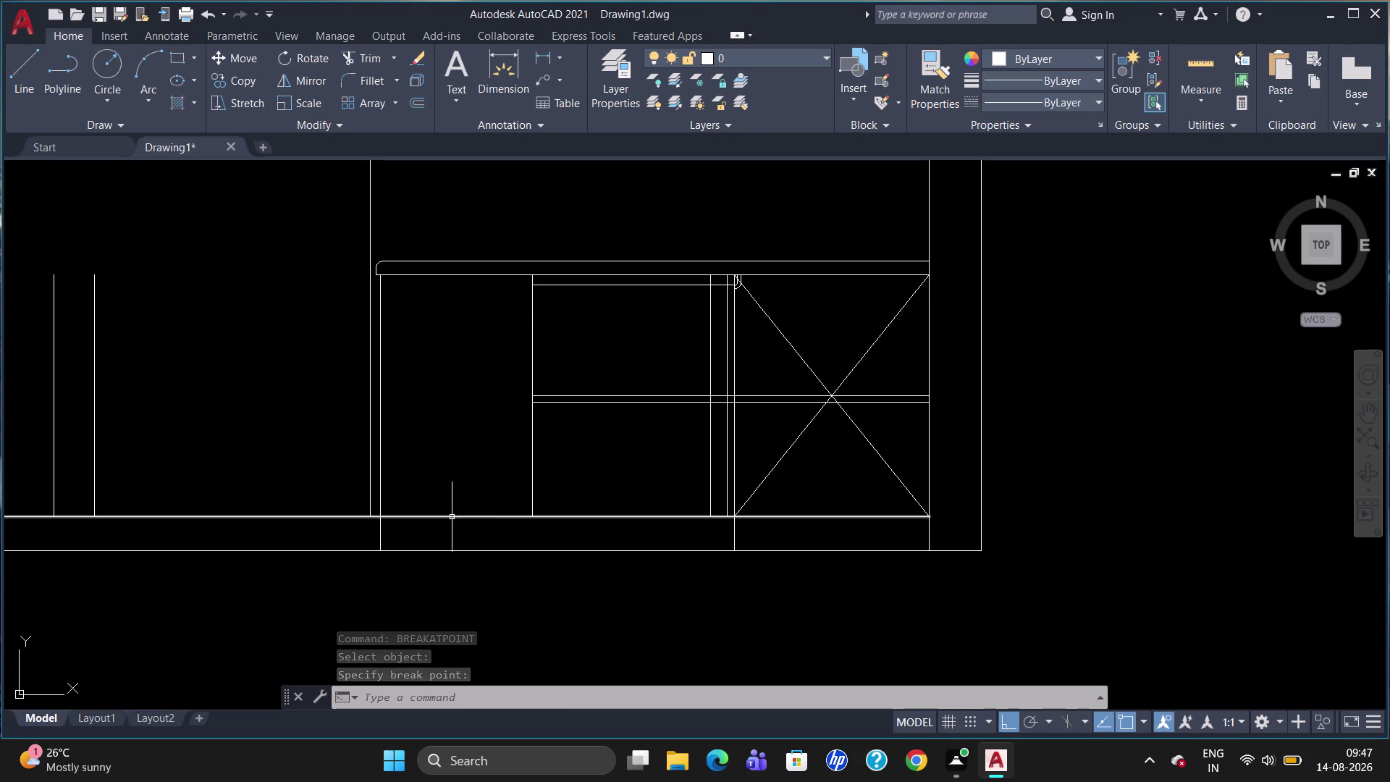
Break the bottom line at the door panel's left and right edges.
text(B)
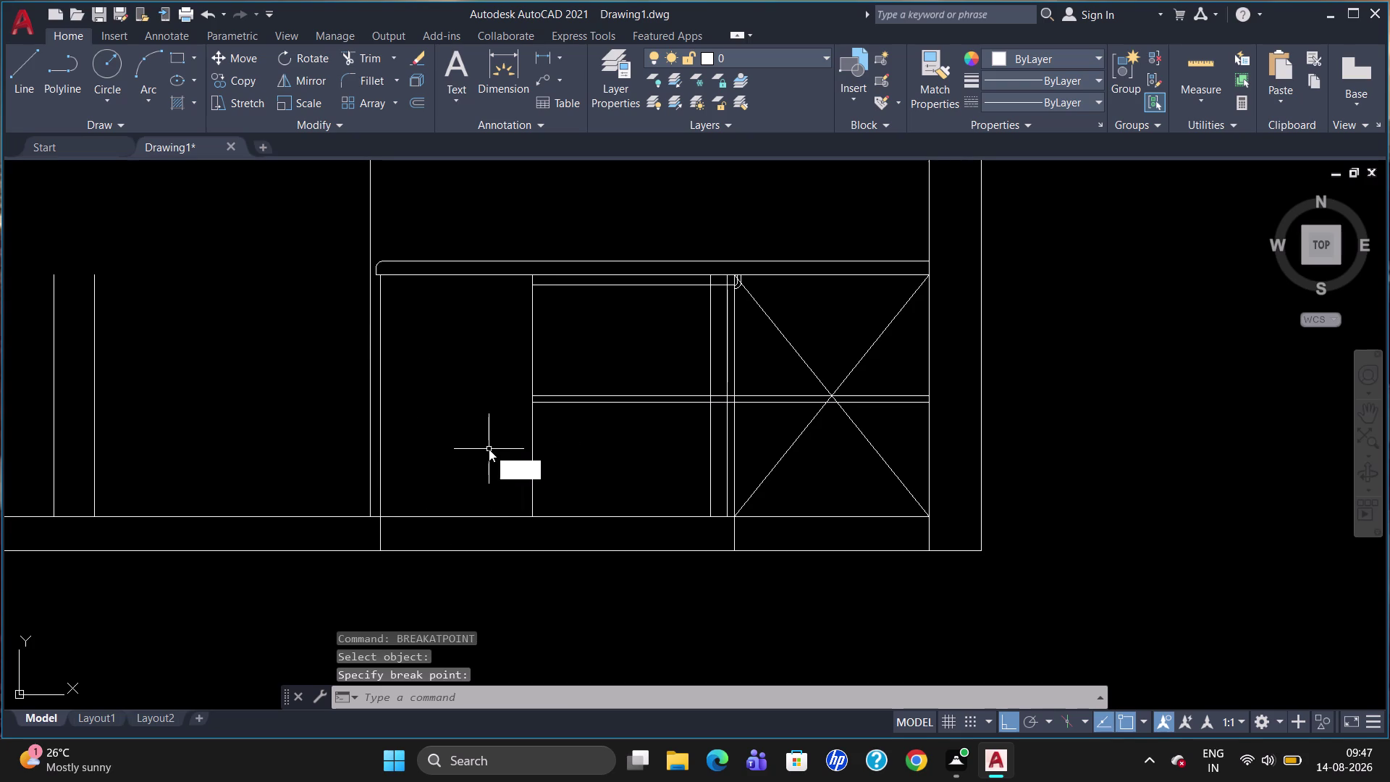
text(R)
click(521, 500)
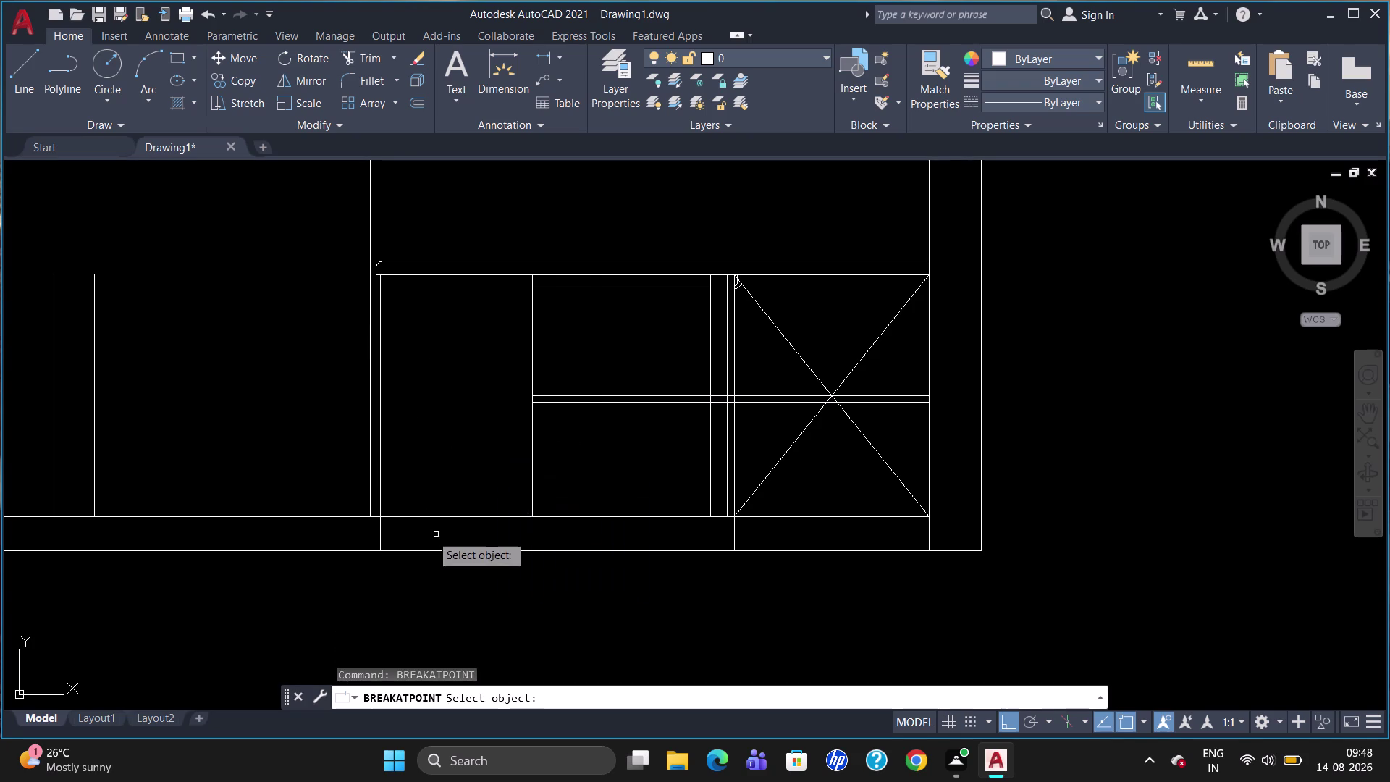
click(429, 514)
click(385, 513)
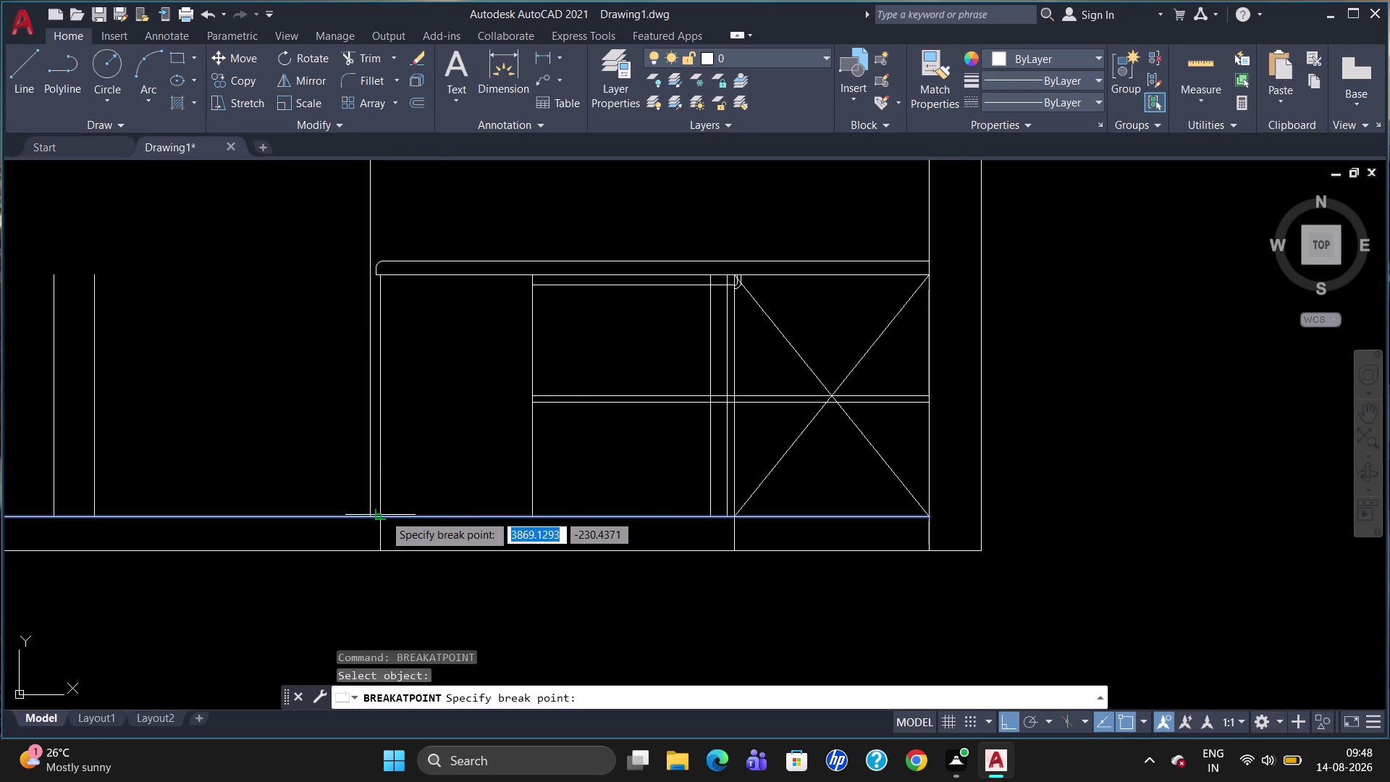
text(BR)
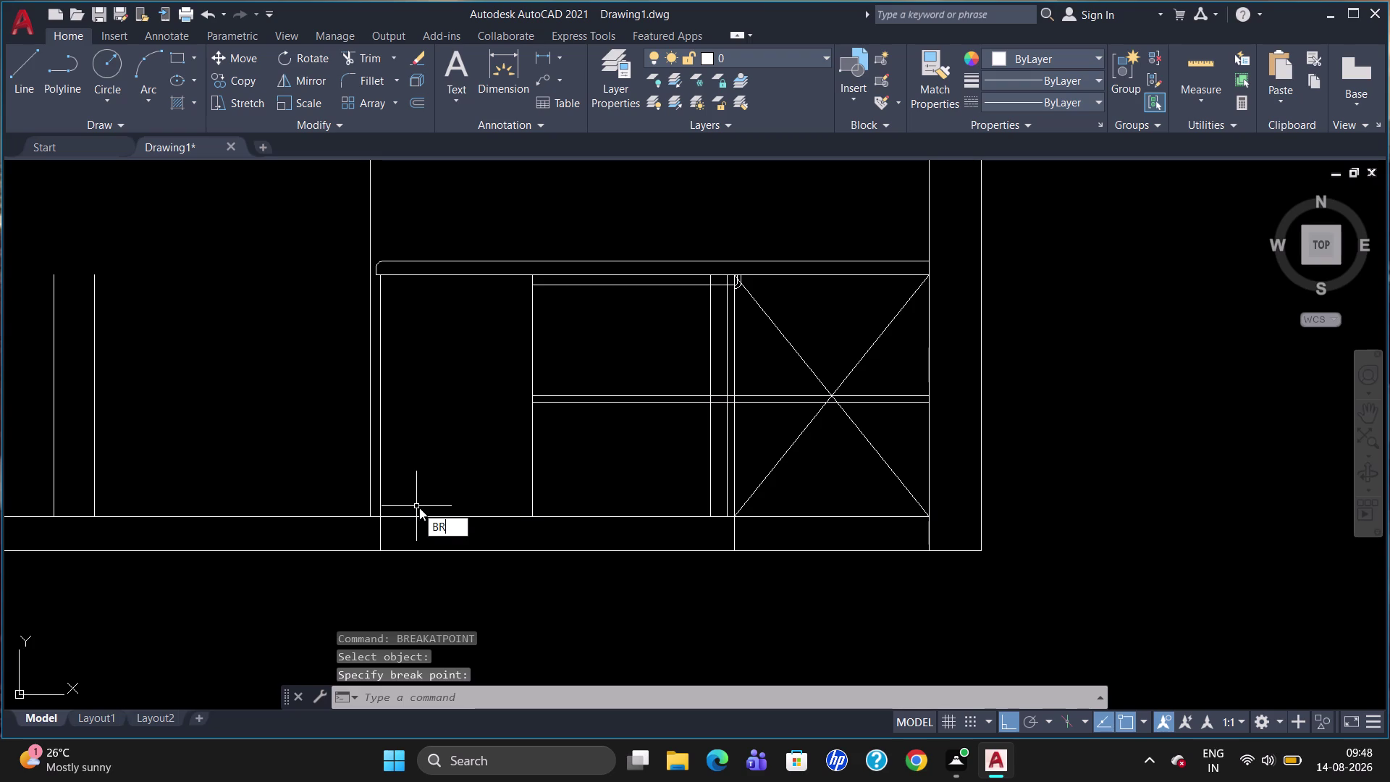
click(459, 559)
click(475, 516)
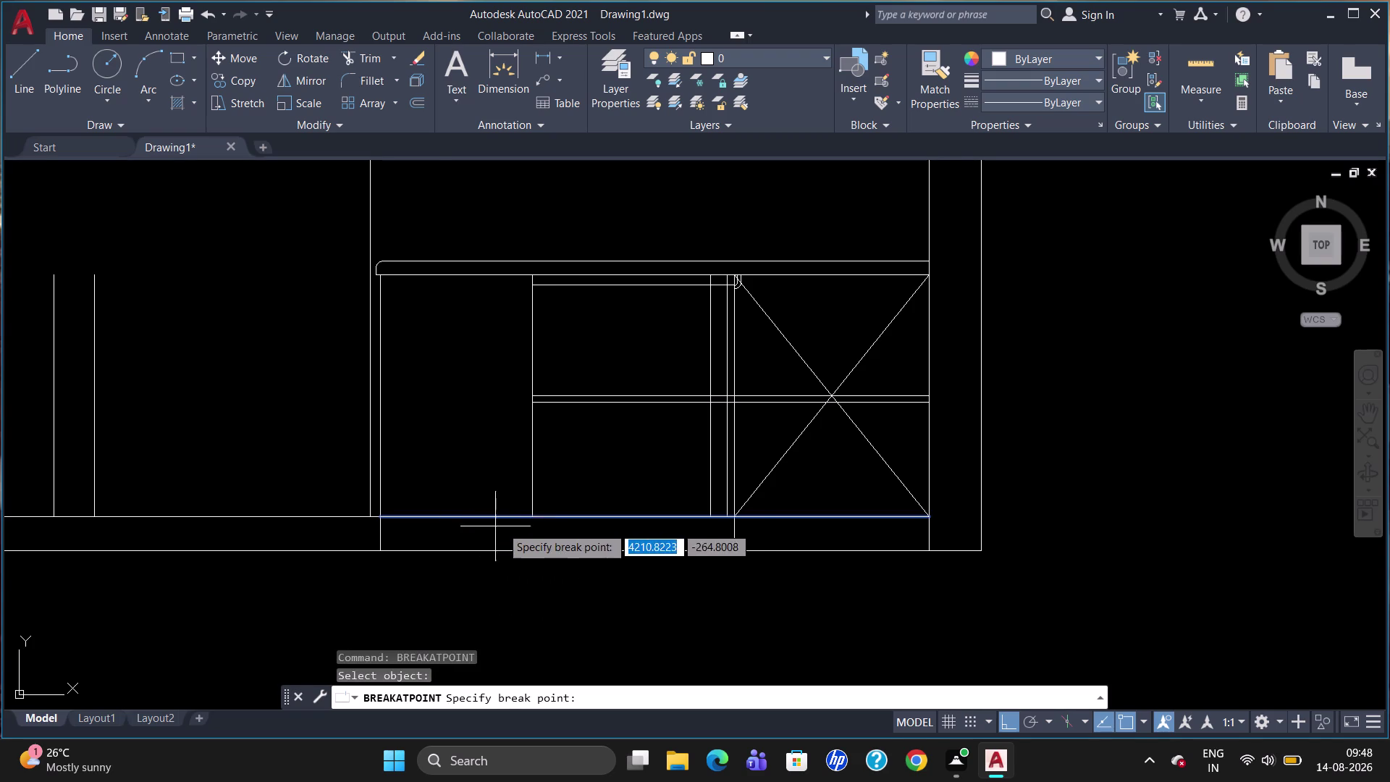
click(532, 518)
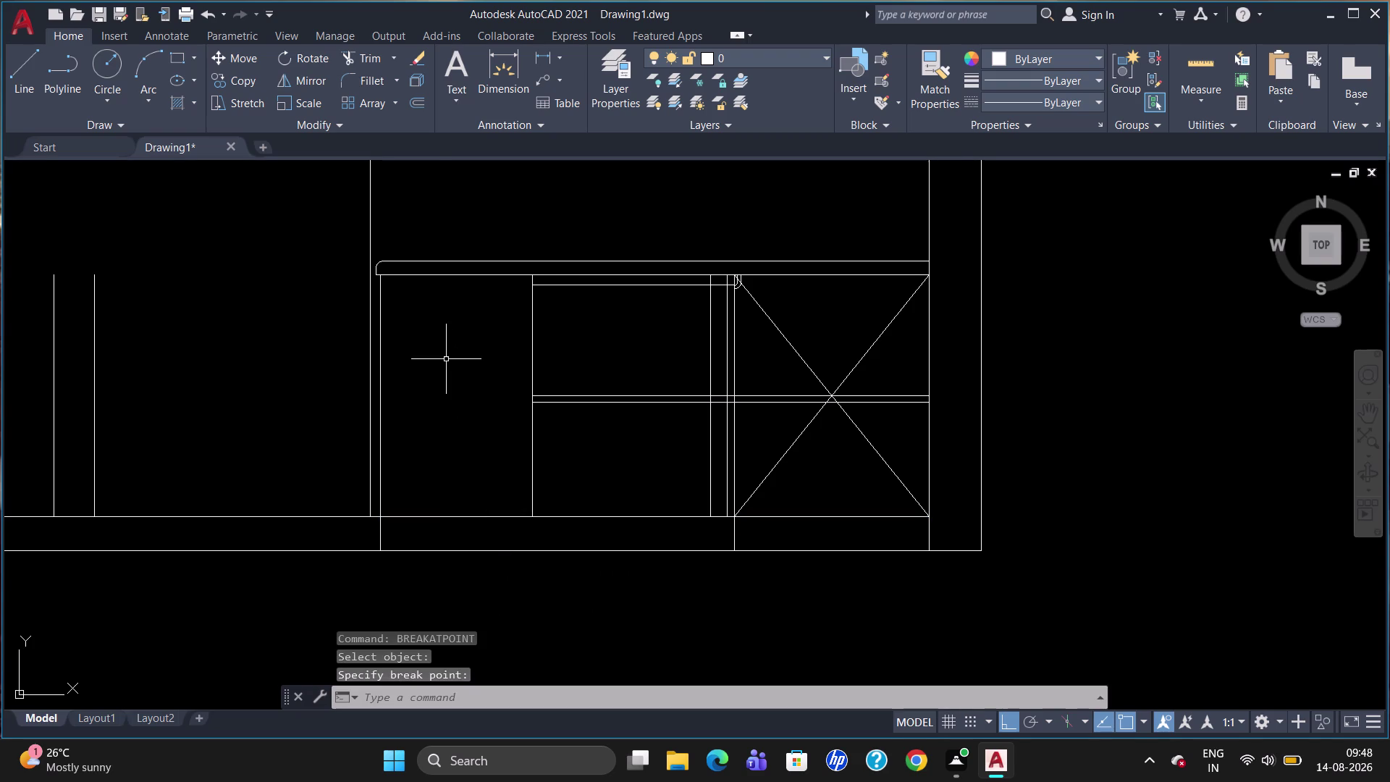
Join the panel's left, top, right and bottom edges into one polyline.
click(379, 380)
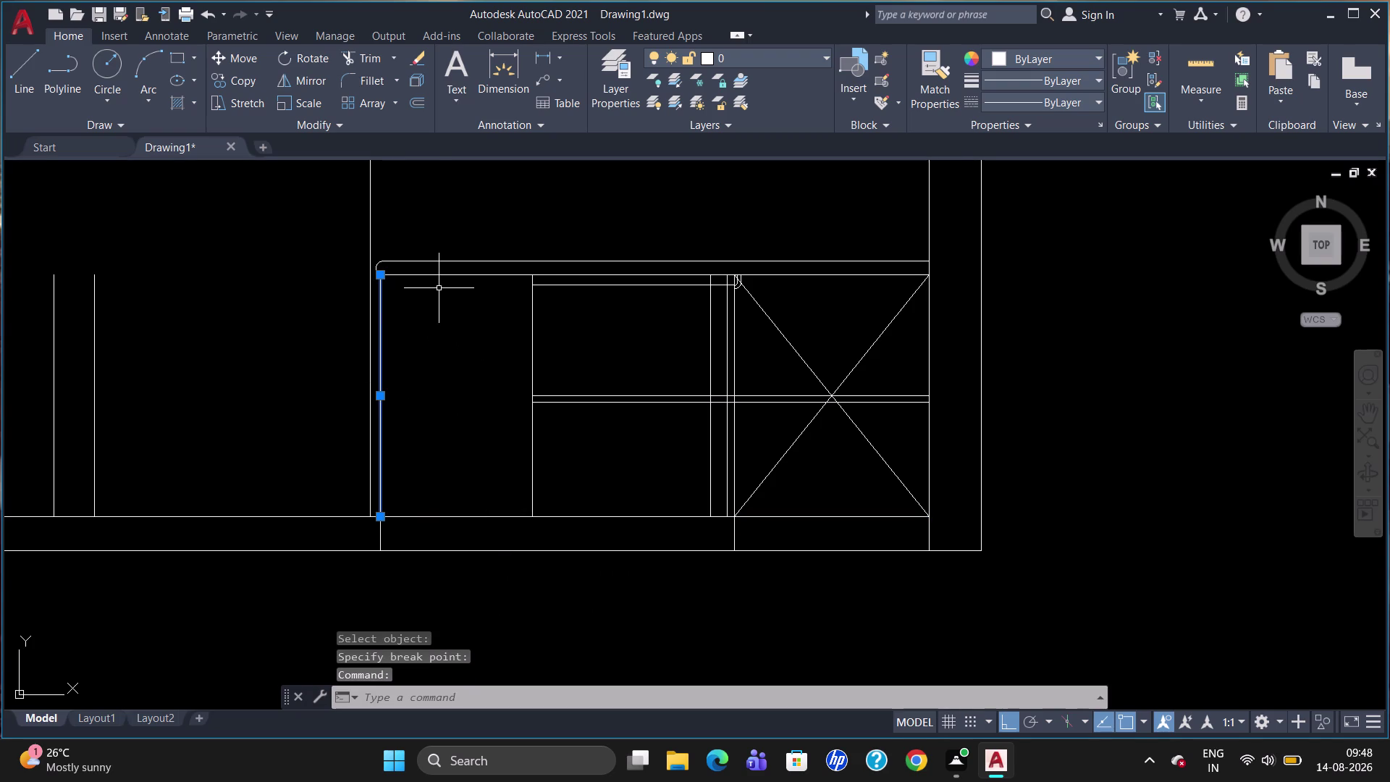
click(444, 273)
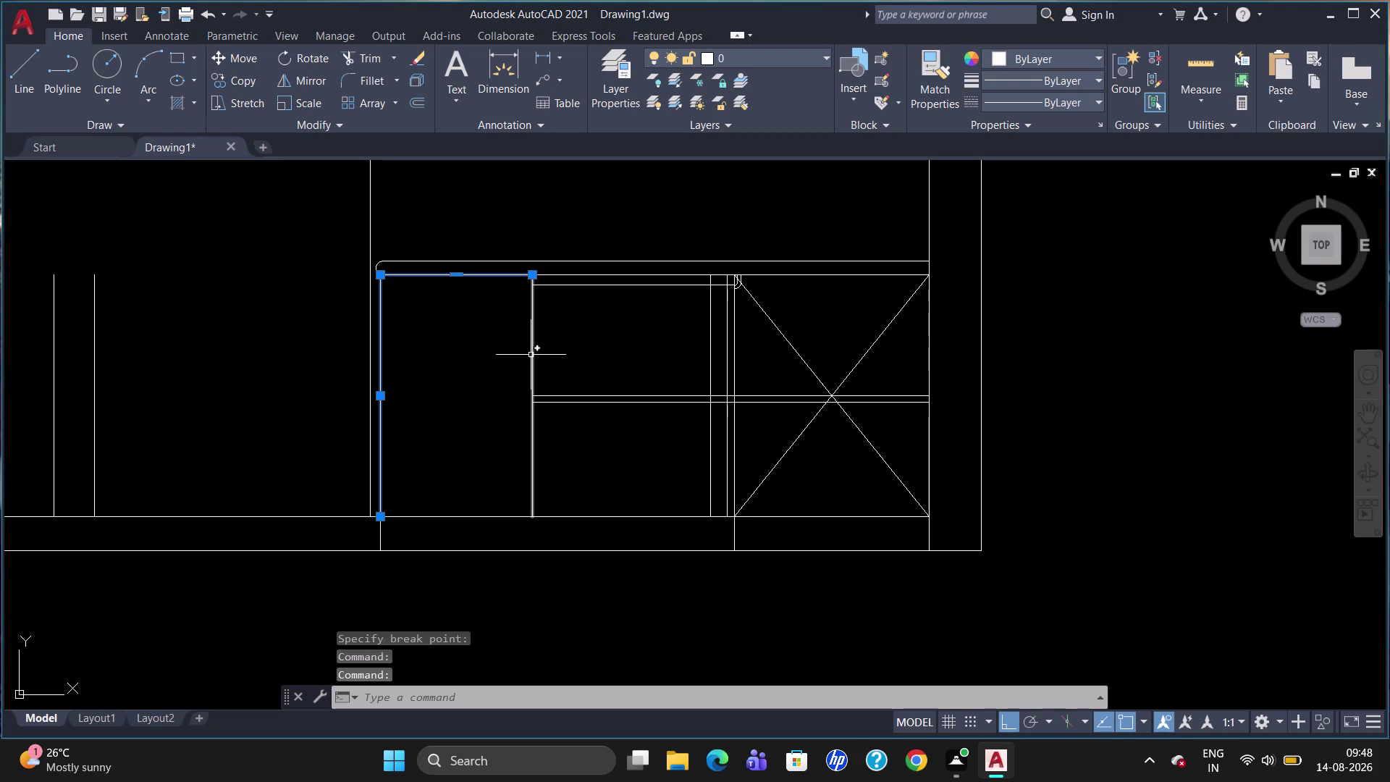
click(533, 354)
click(467, 517)
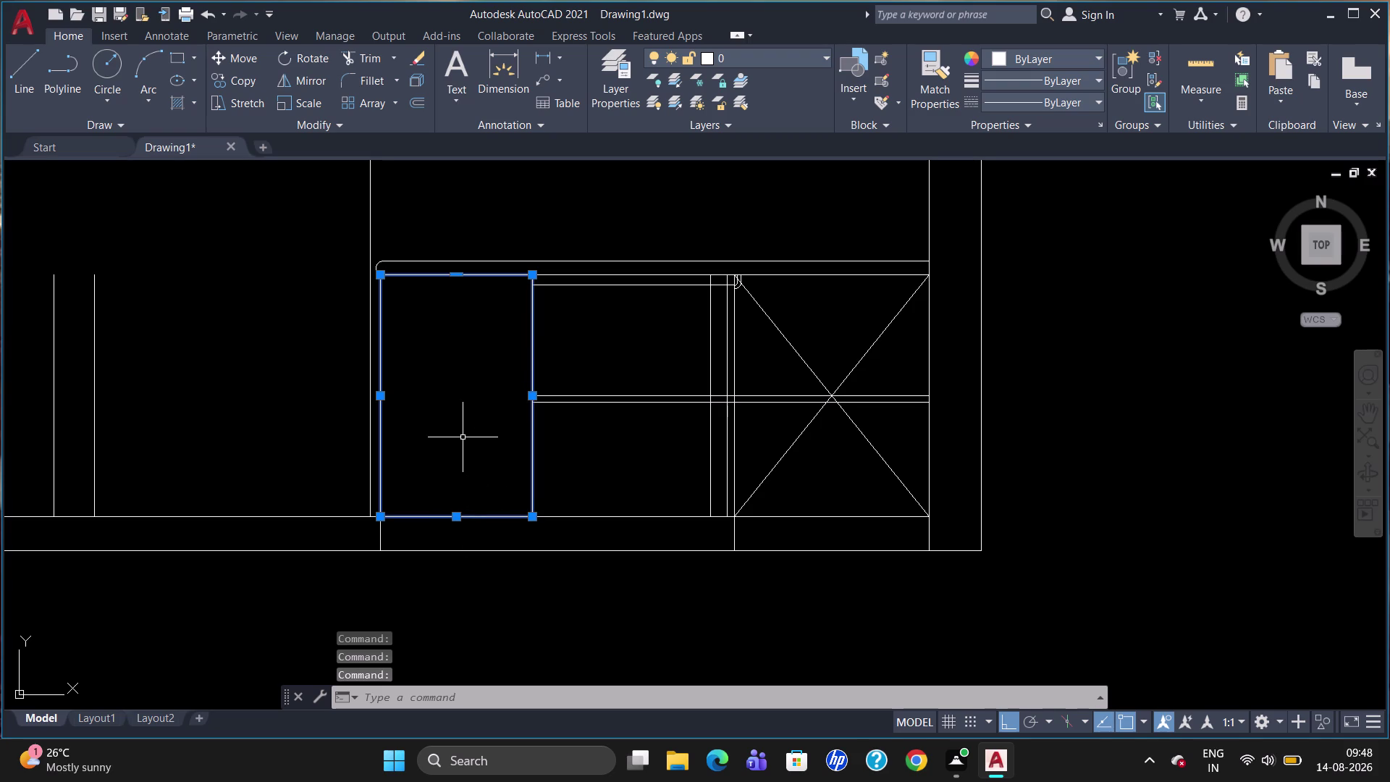
key(j)
key(Return)
key(o)
key(Return)
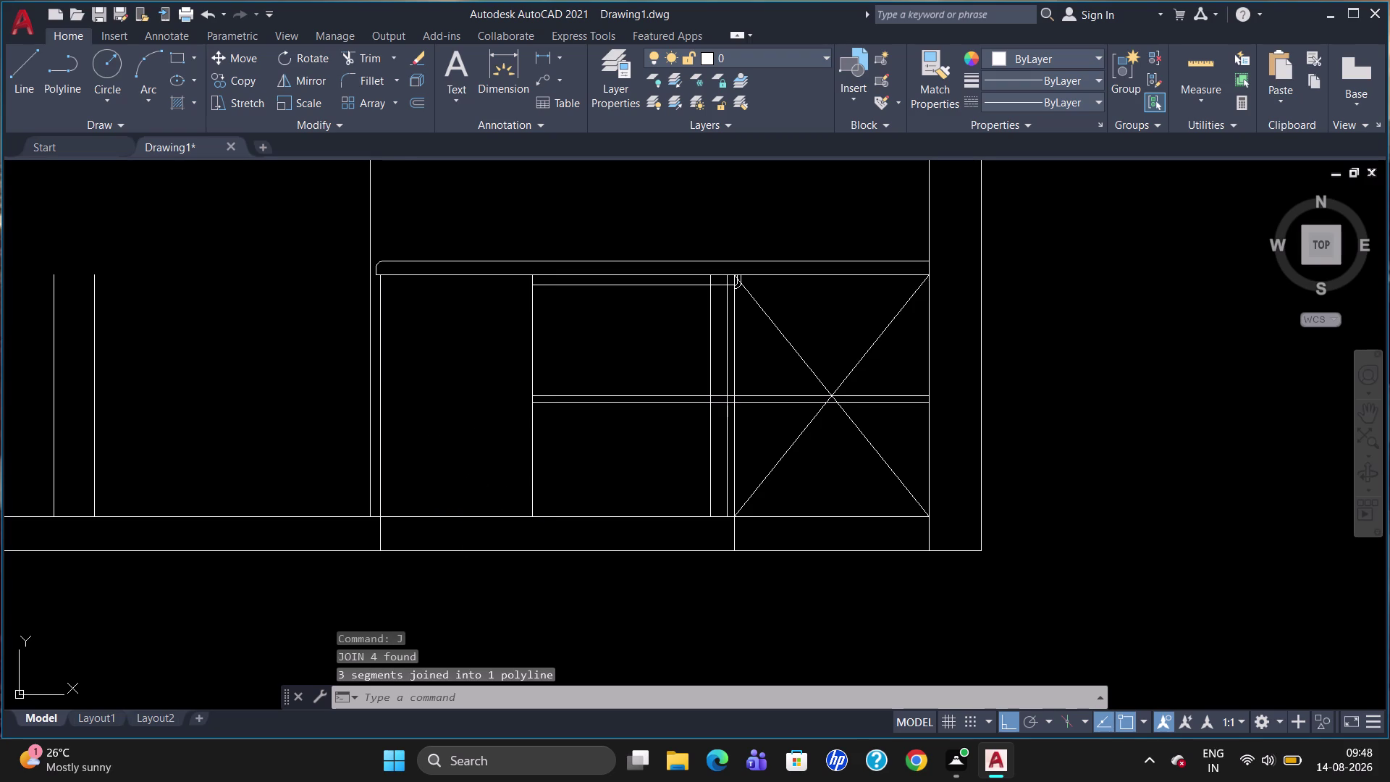
Offset the door panel outline 20 units inward.
text(2)
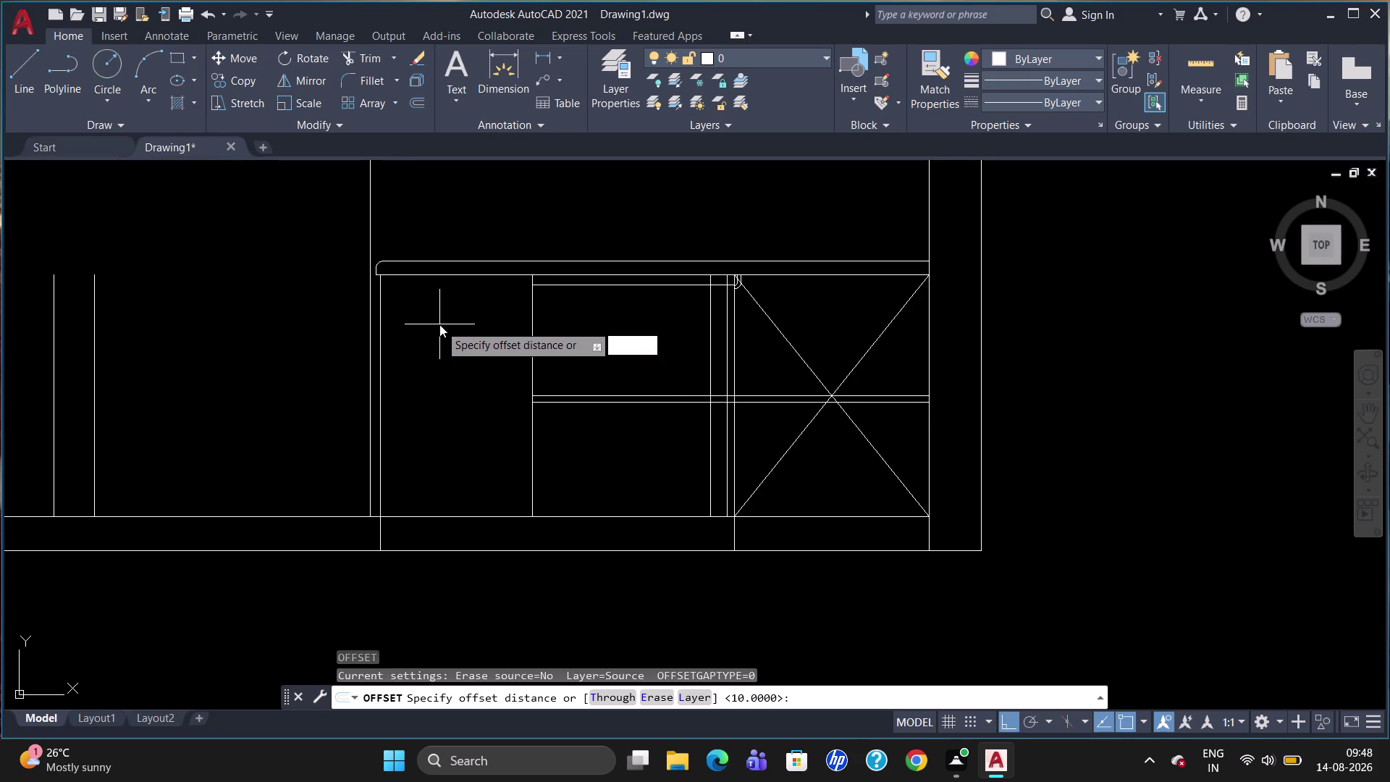
text(0)
key(Return)
click(446, 273)
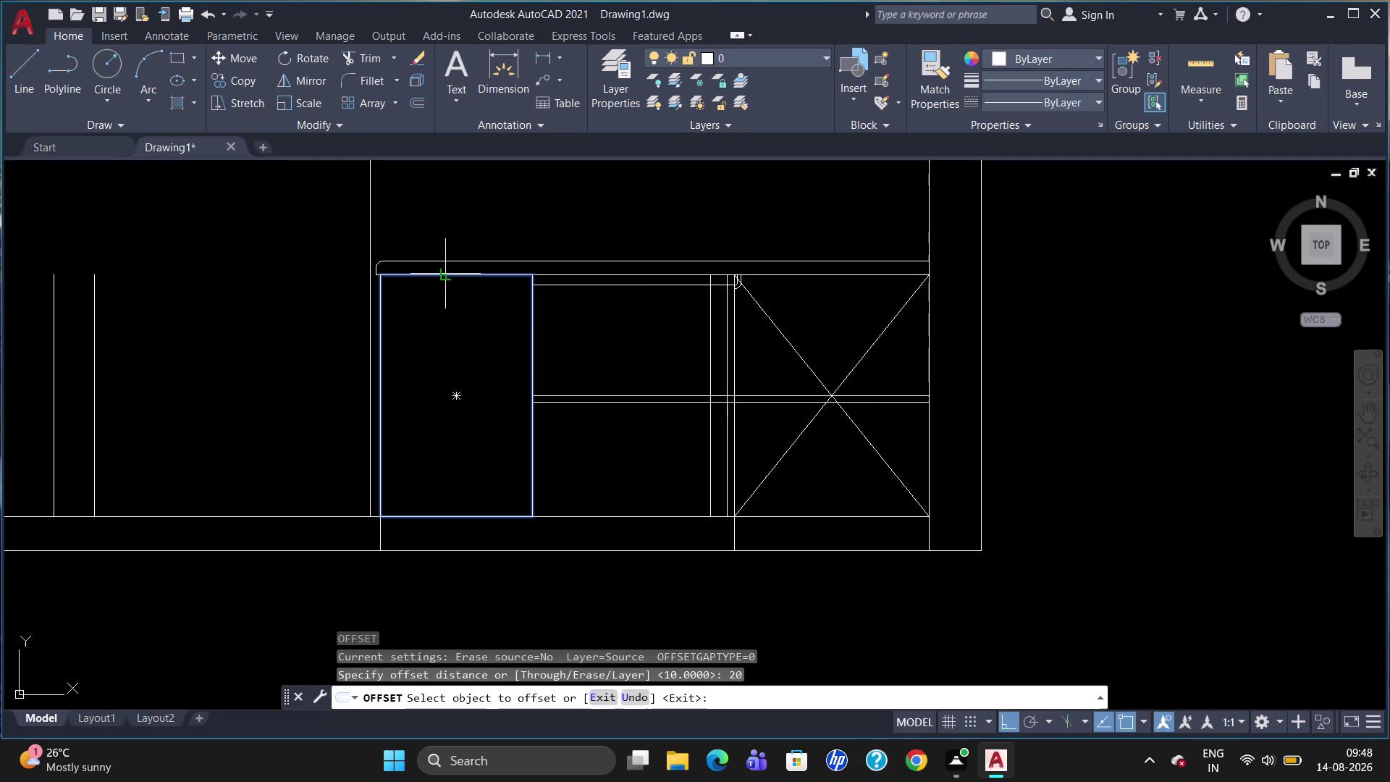
click(451, 296)
key(Escape)
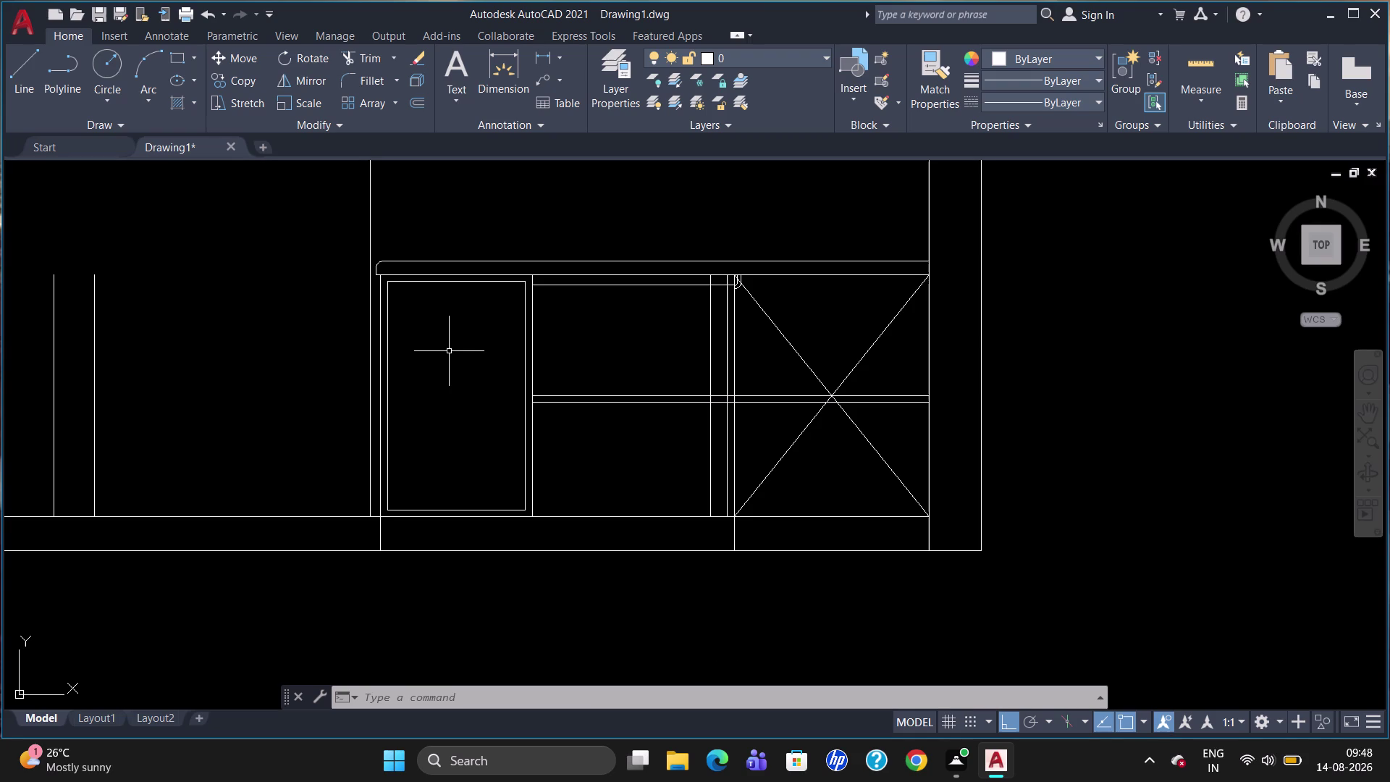
Draw the rail line starting 100 below the panel's top corner, ending at the left edge.
key(l)
key(Return)
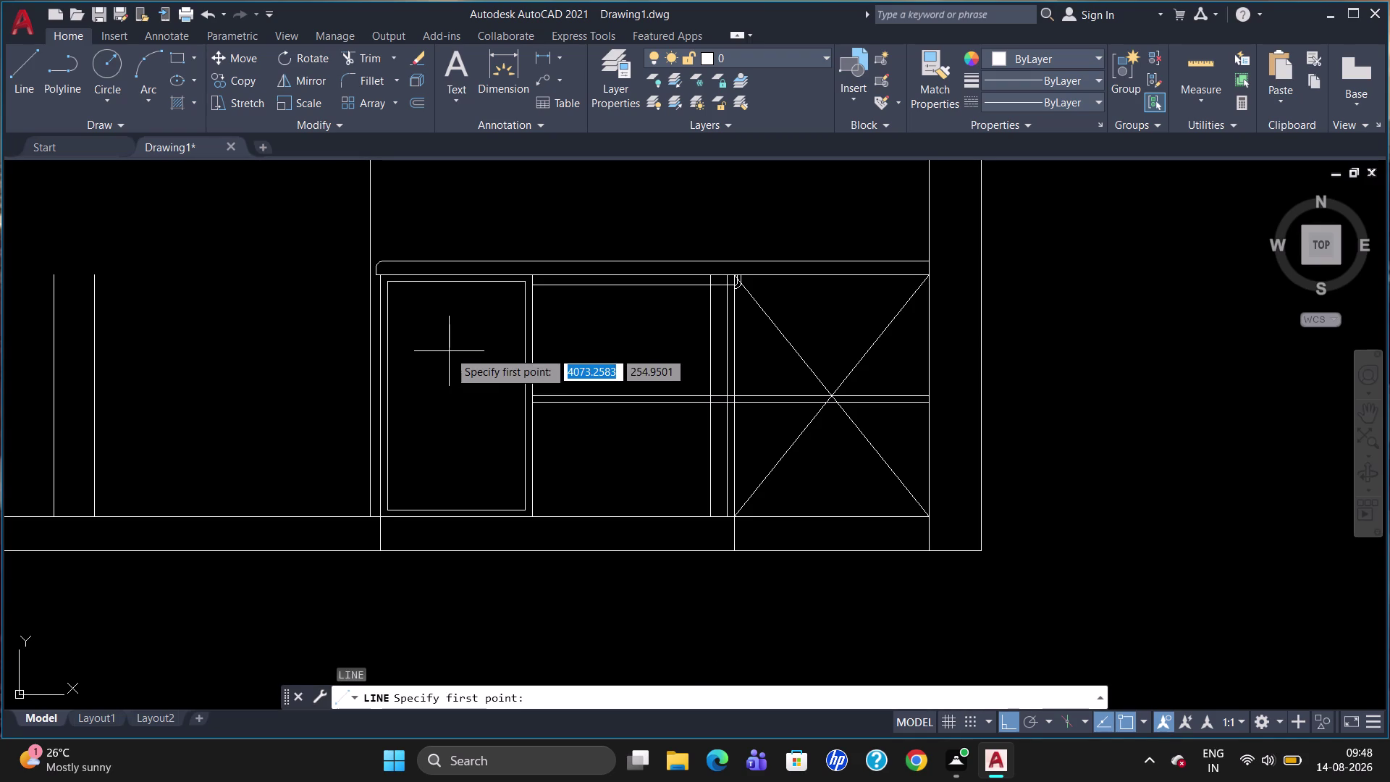
text(TK)
key(Return)
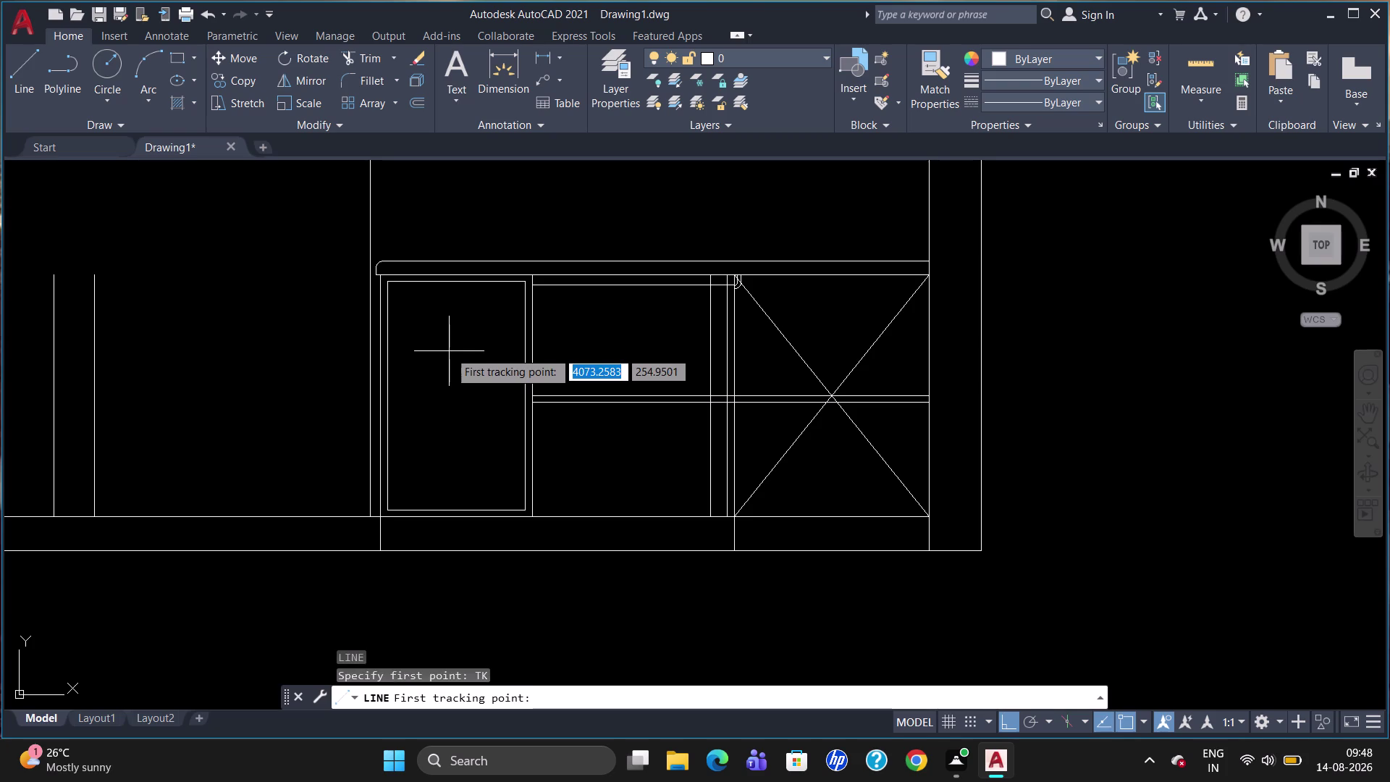
click(522, 287)
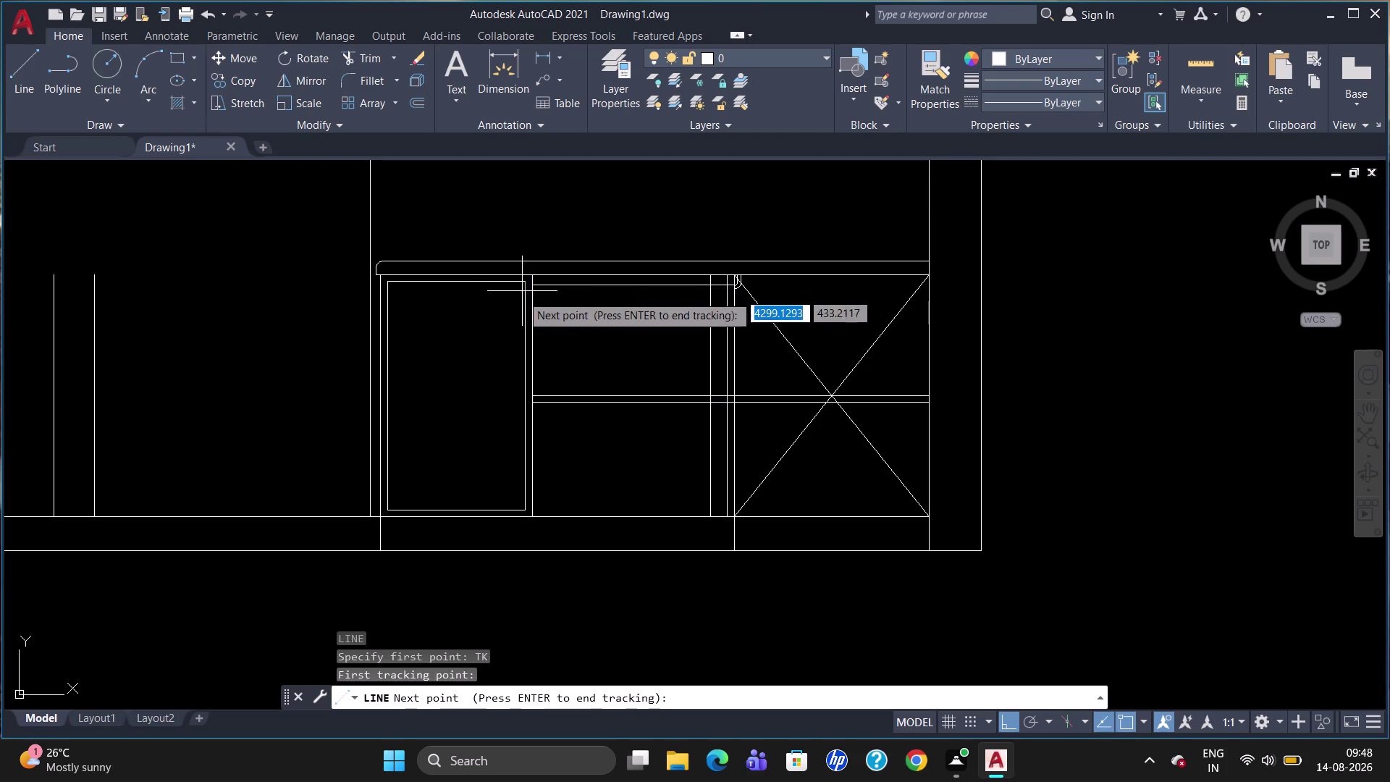
text(1)
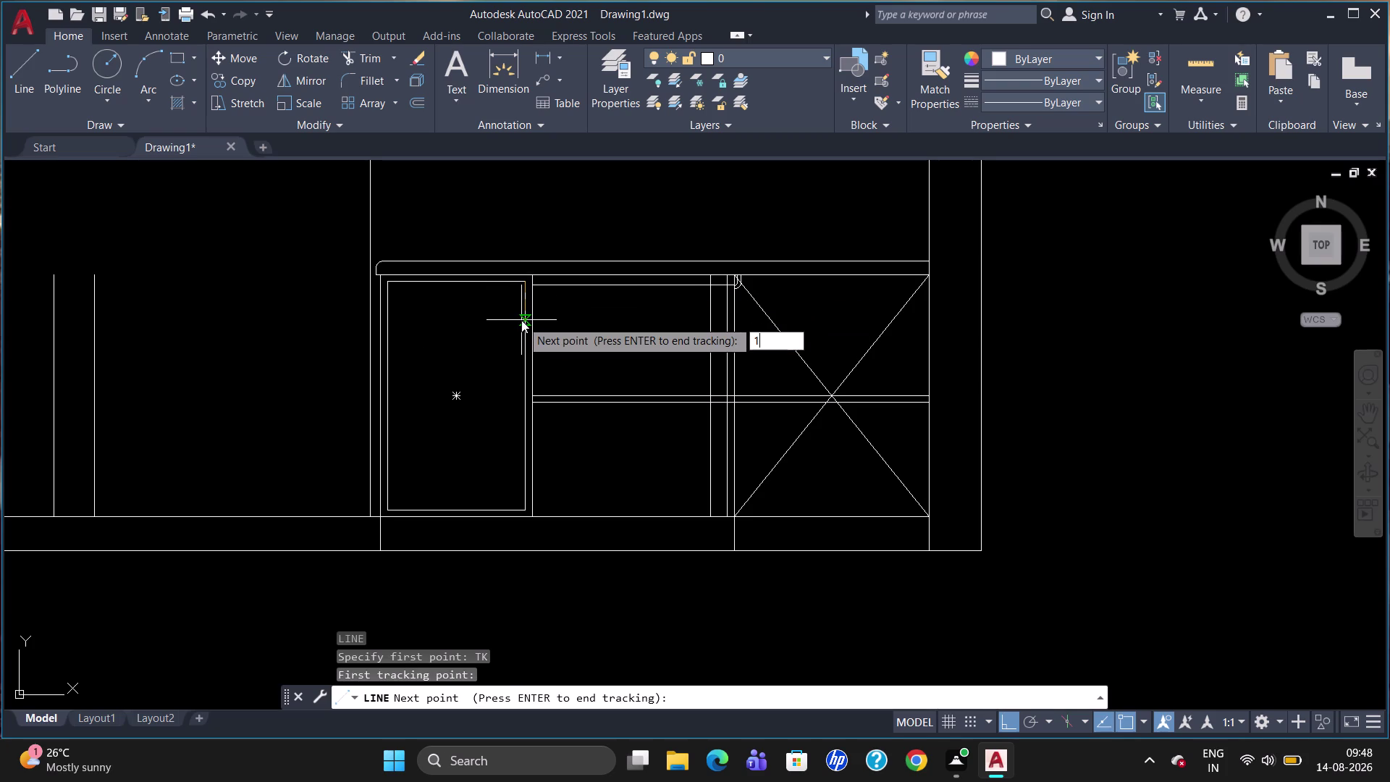
text(00)
key(Return)
key(Return)
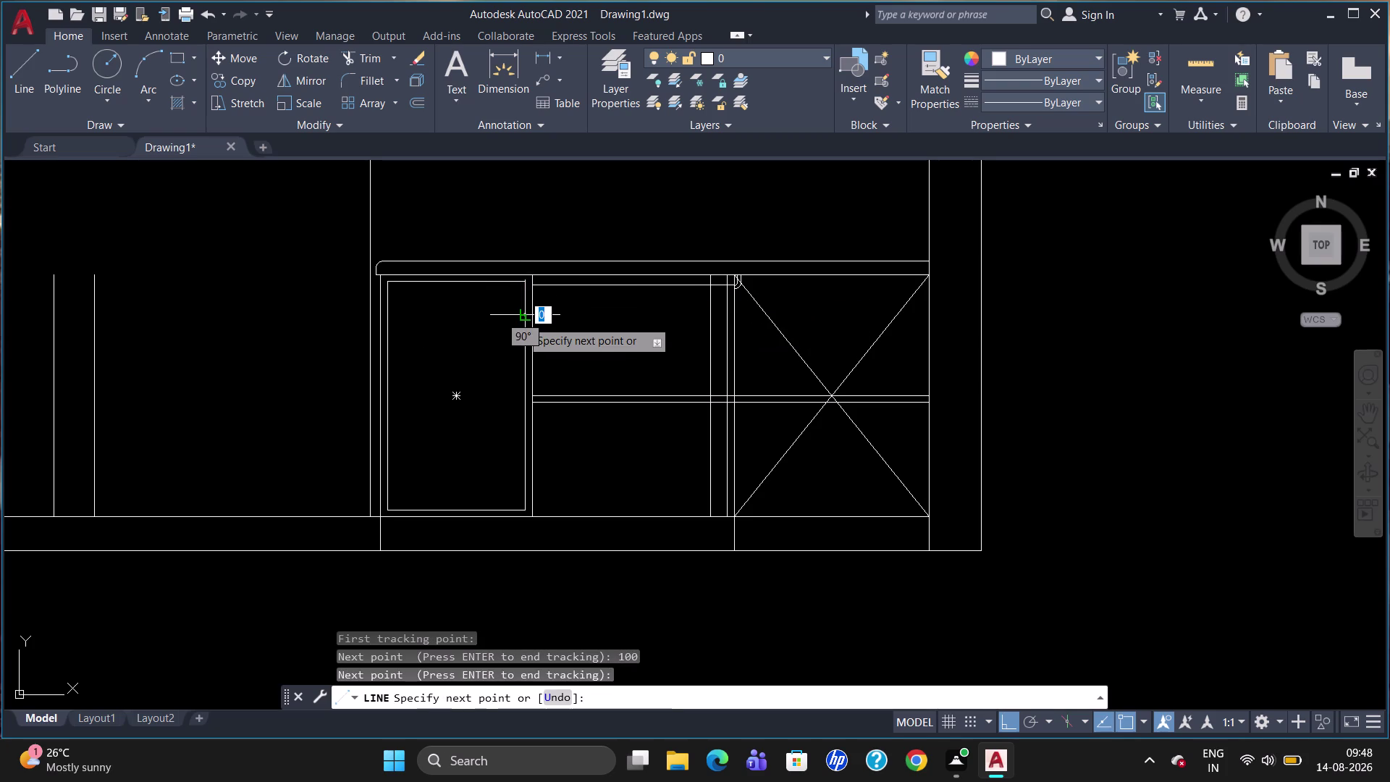
click(387, 318)
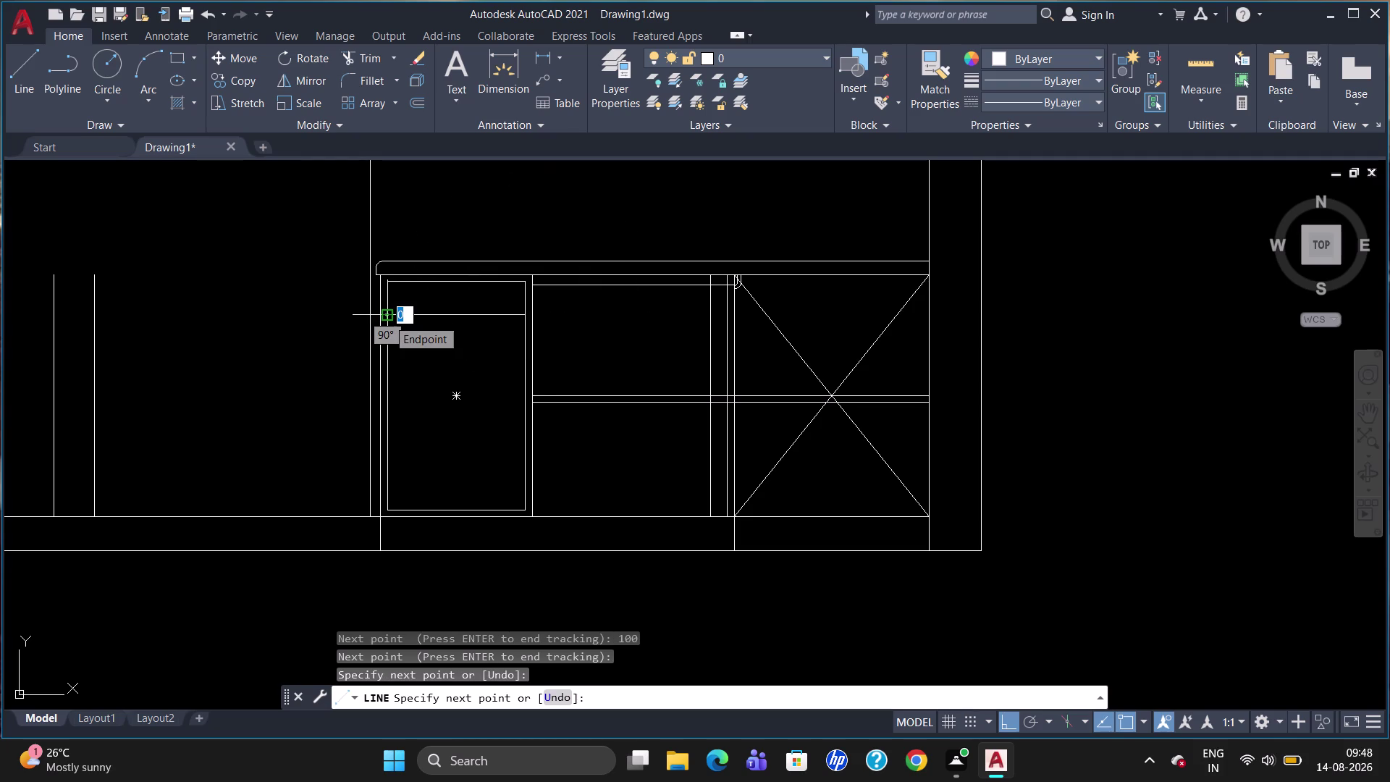
key(Escape)
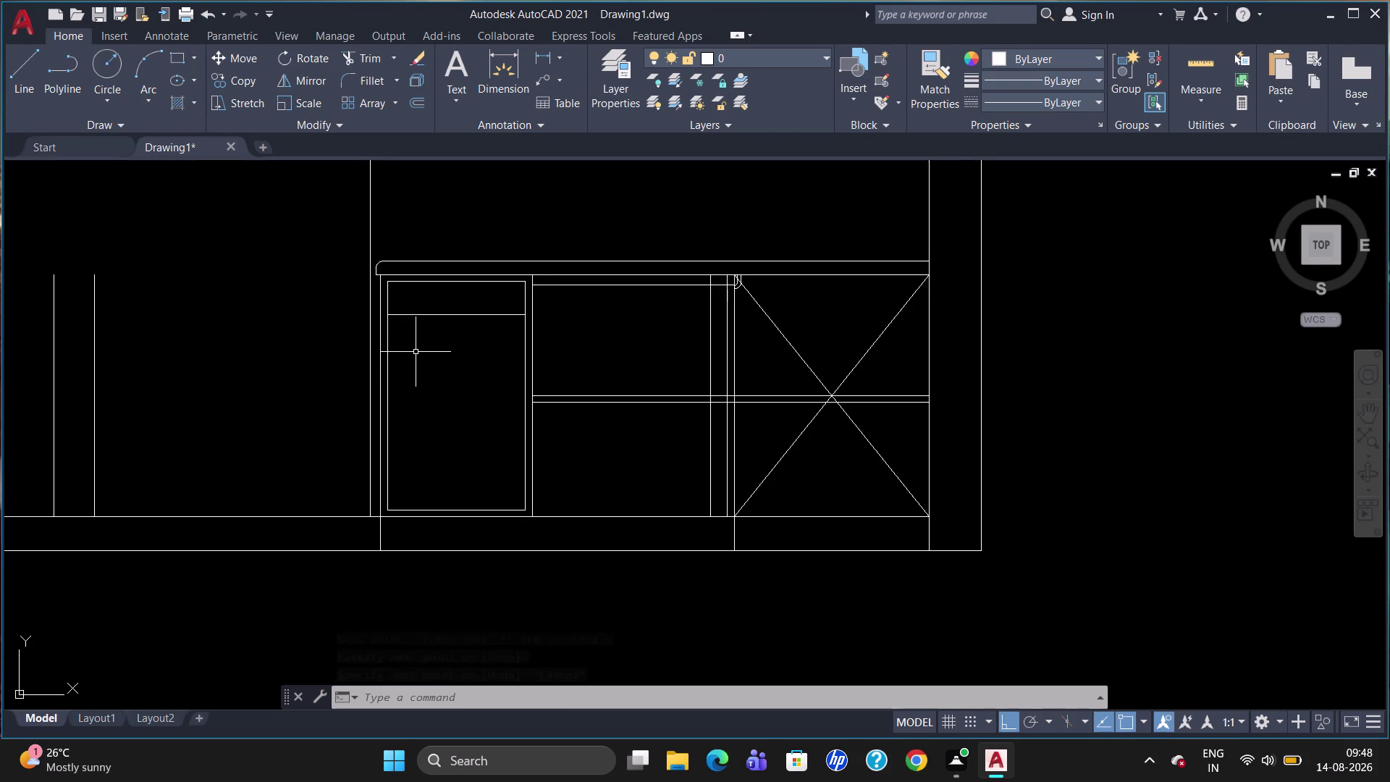
scroll(up, 3)
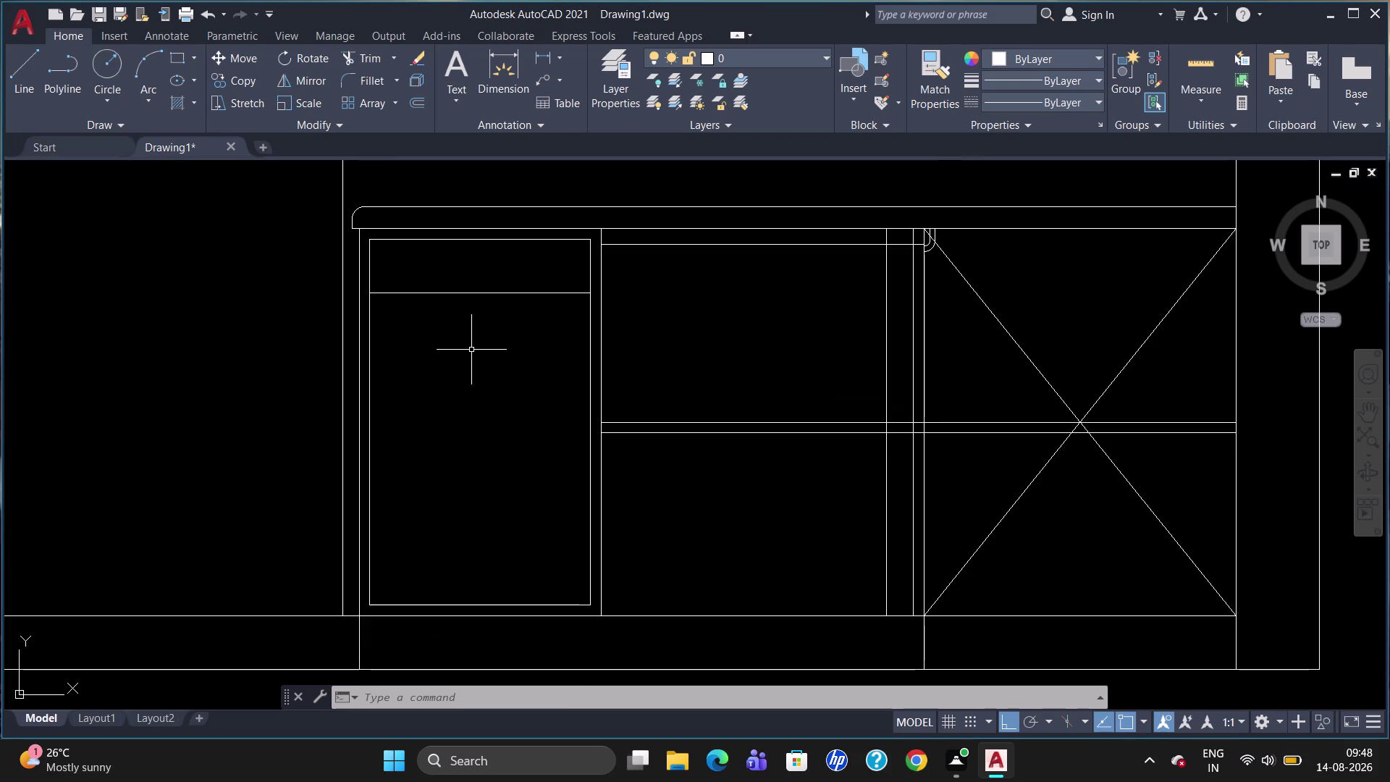
Draw the drawer front's left side and bottom edge below the top rail.
key(l)
key(Return)
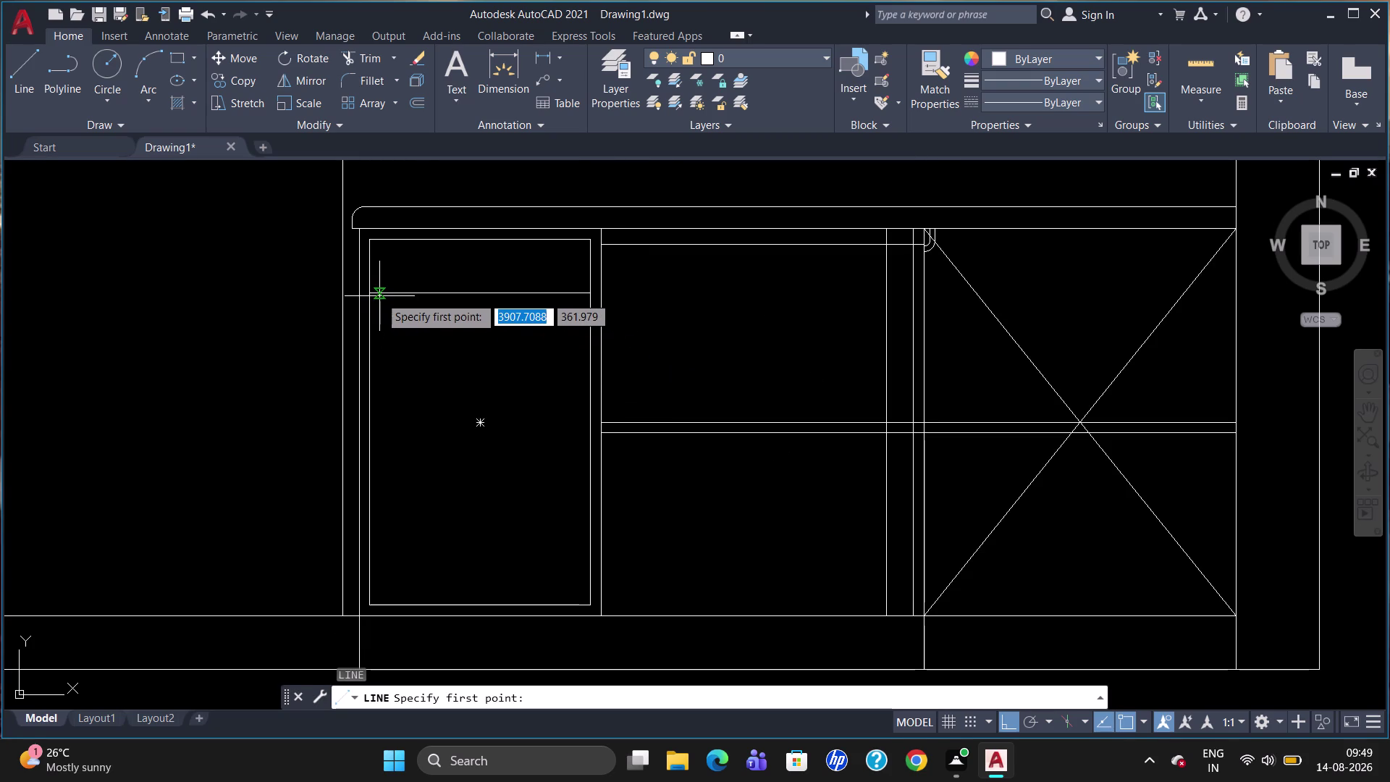
click(379, 296)
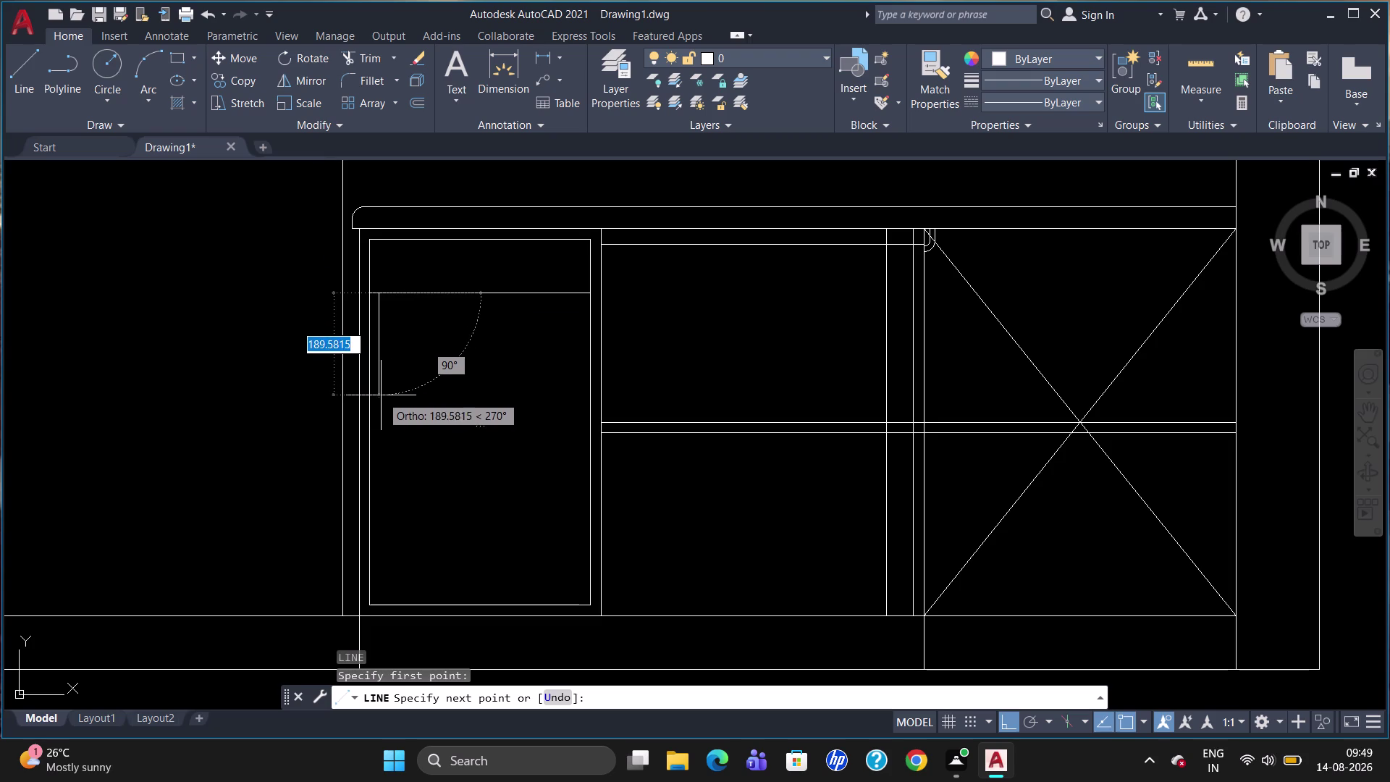
click(383, 403)
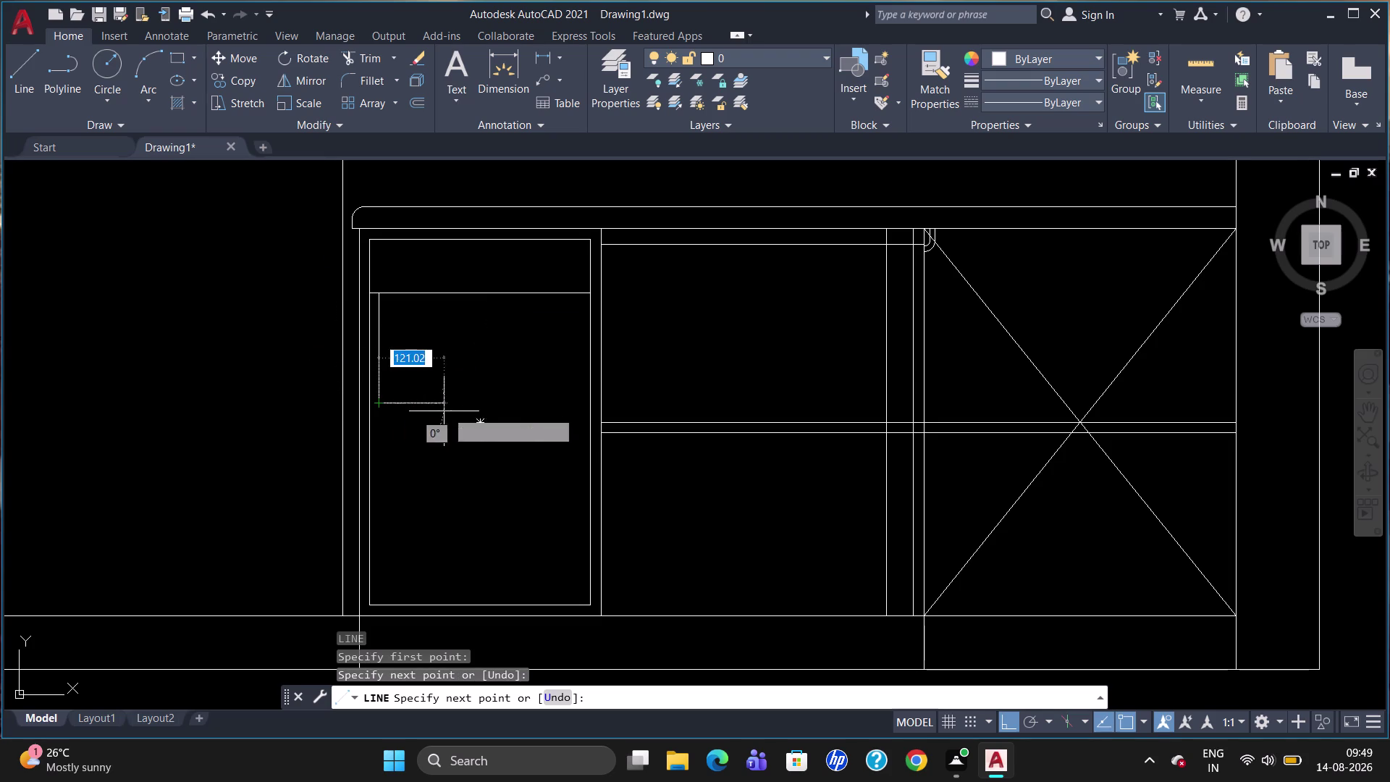
click(577, 411)
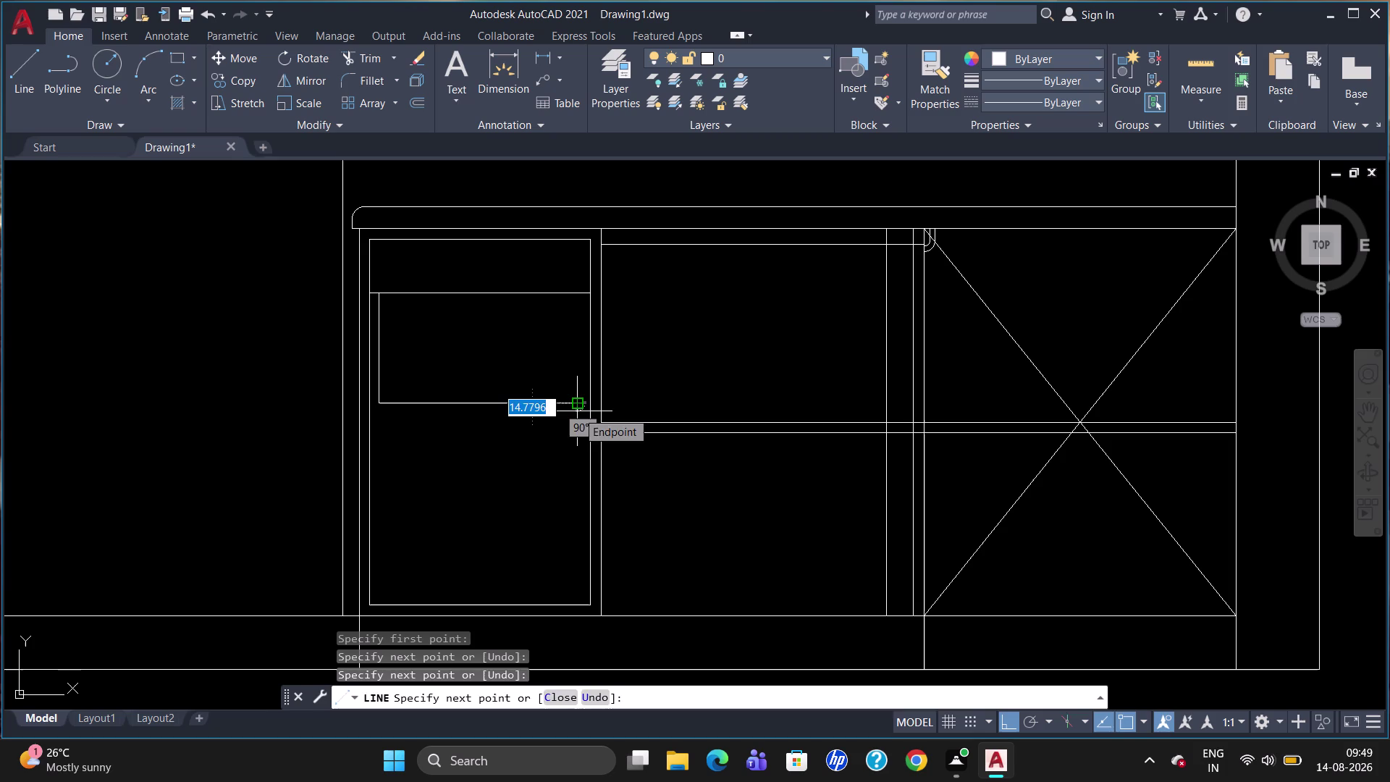
key(Escape)
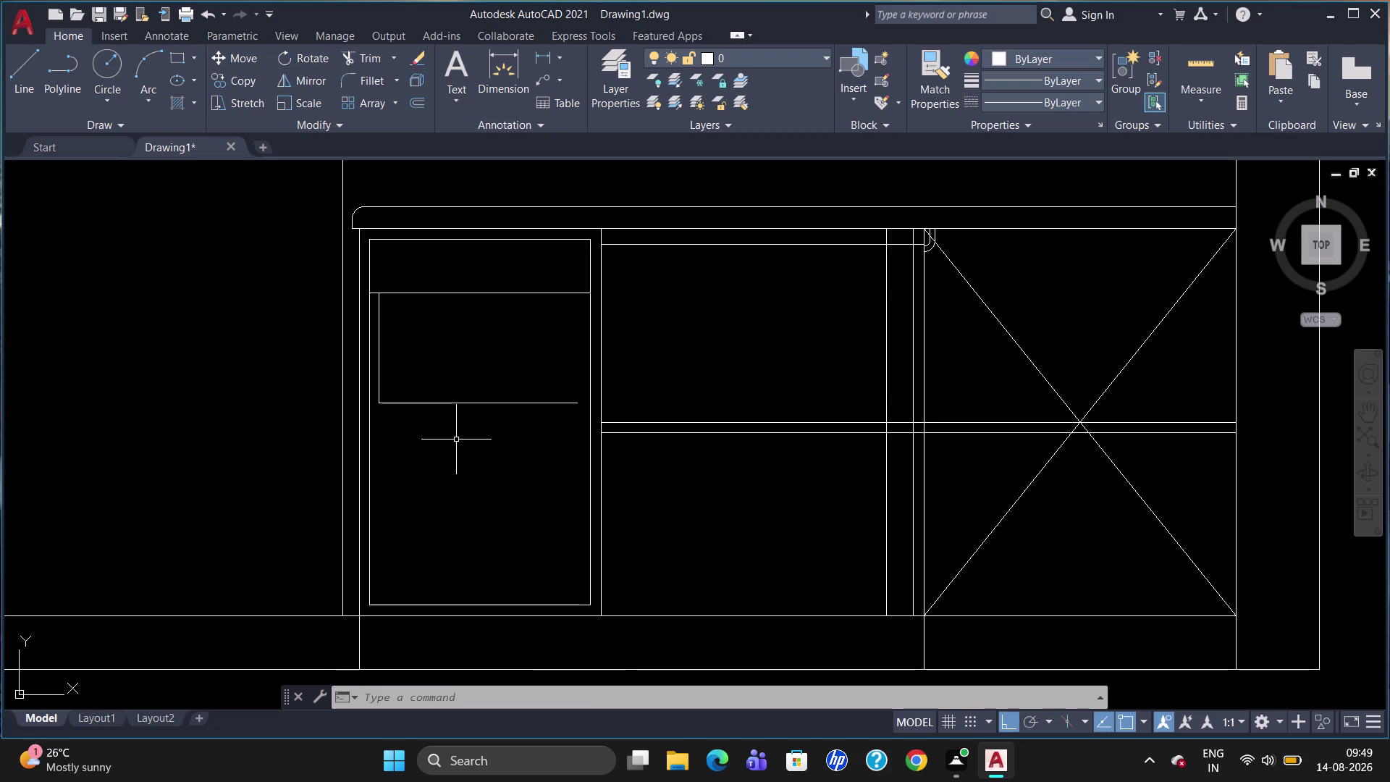
text(DLI)
key(Return)
scroll(up, 3)
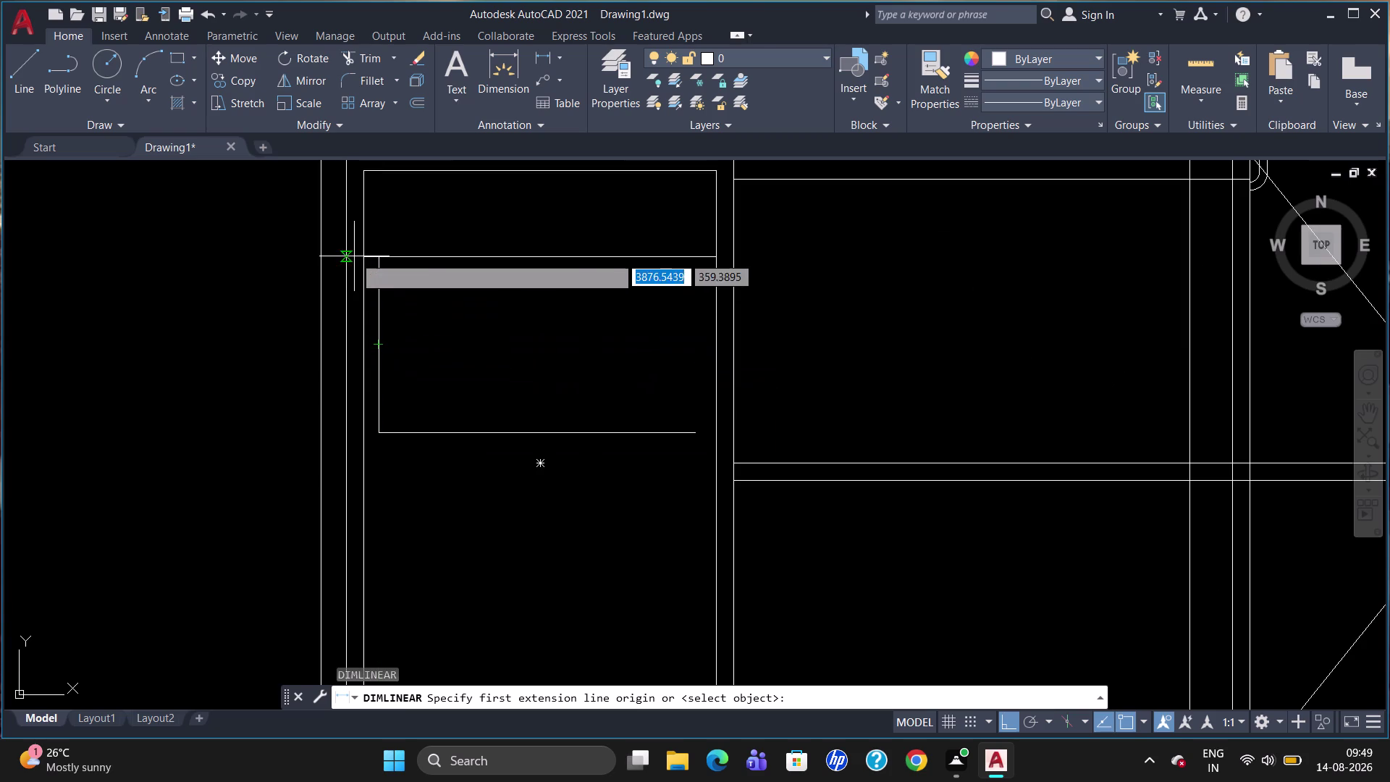
click(357, 255)
click(380, 258)
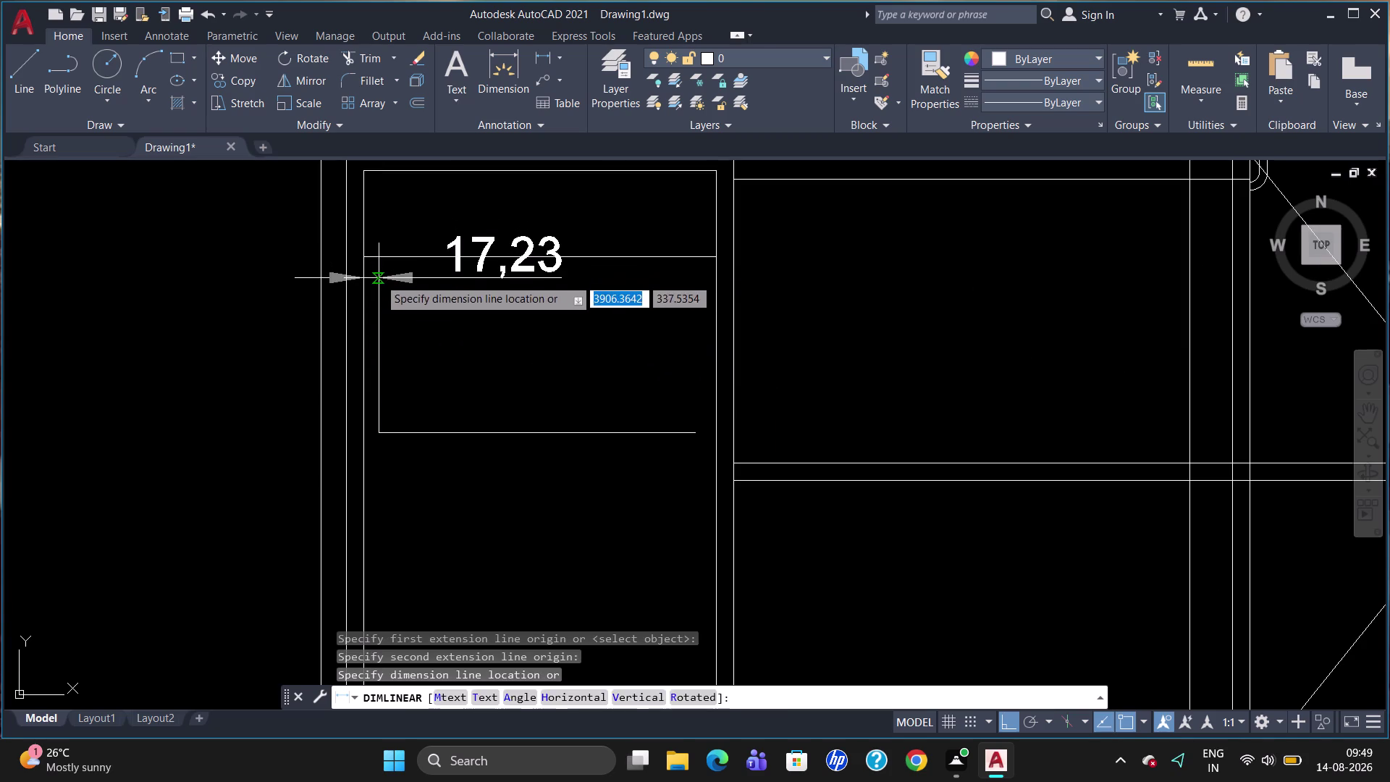
click(378, 278)
click(462, 256)
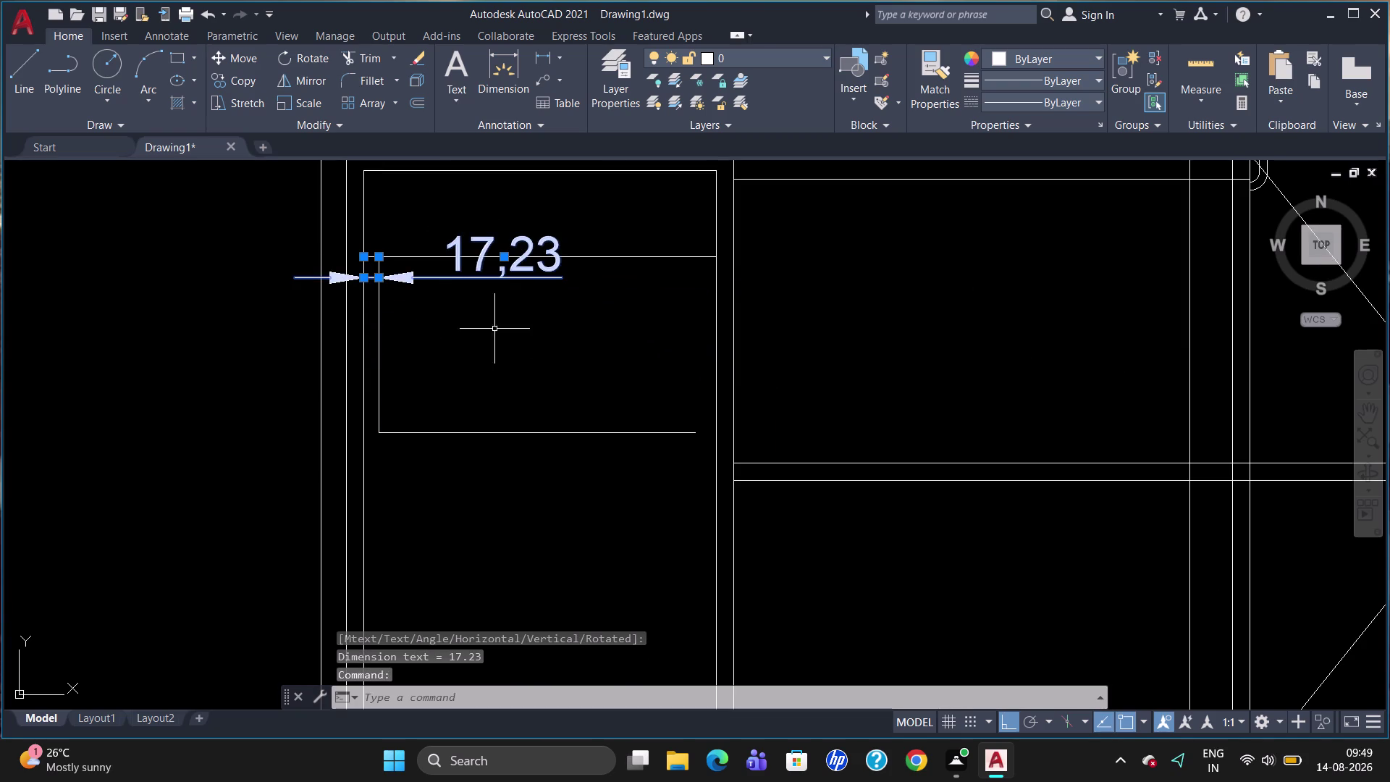
key(Delete)
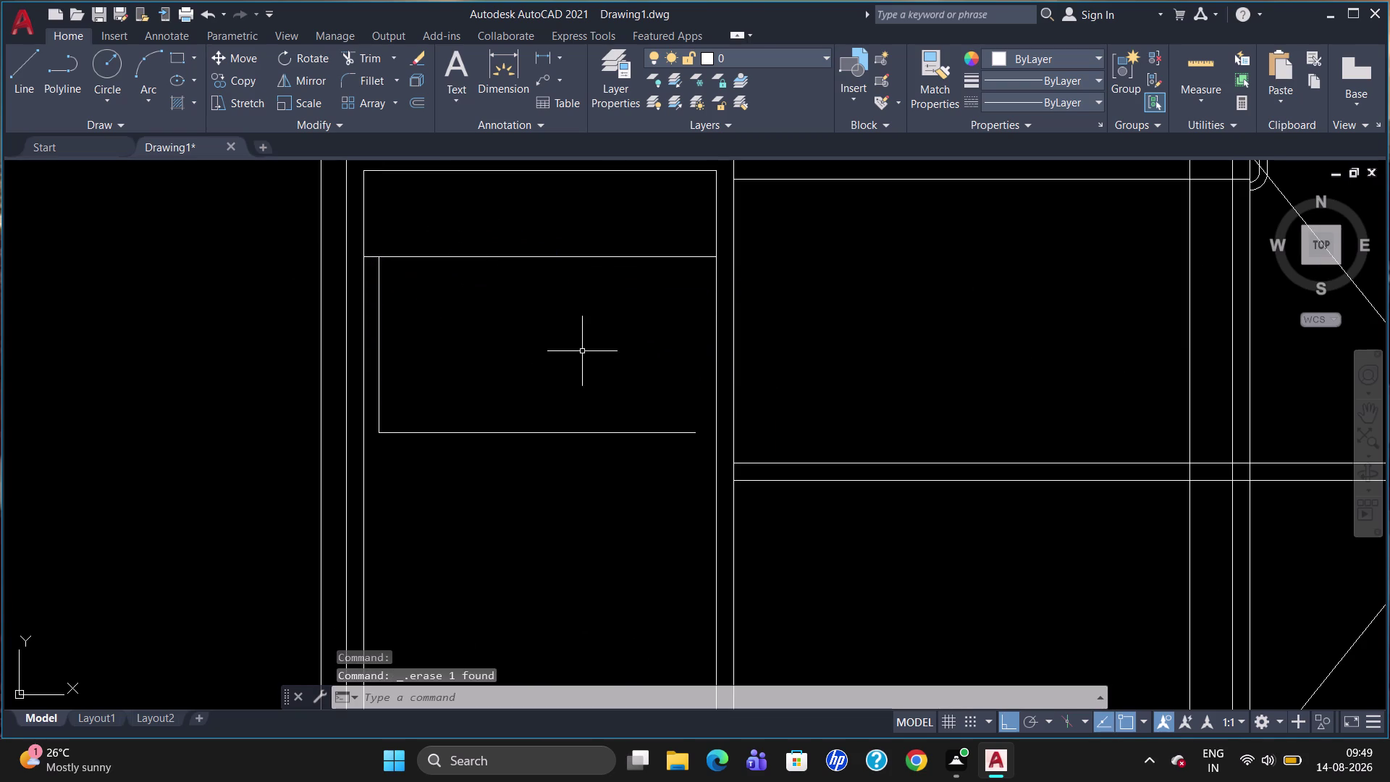
key(l)
key(Return)
text(T)
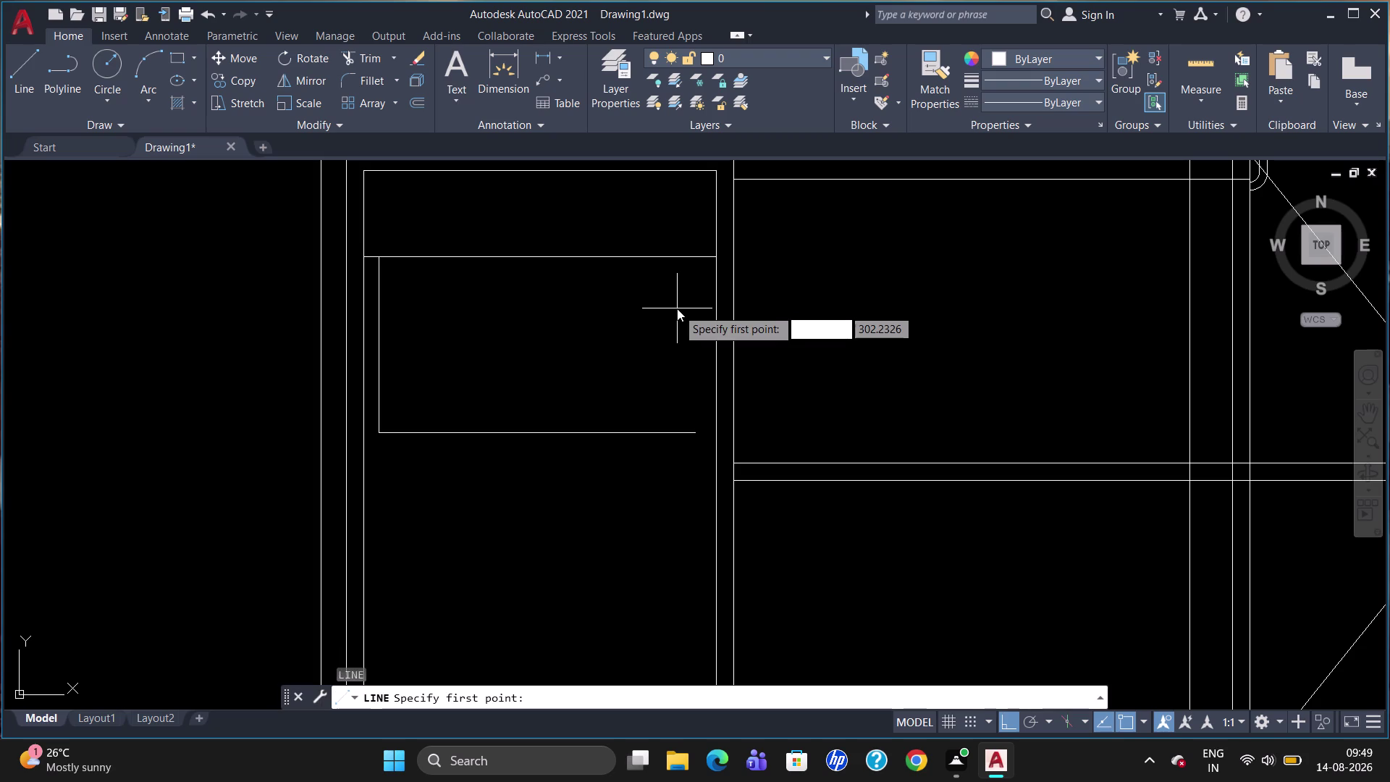
text(K)
key(Return)
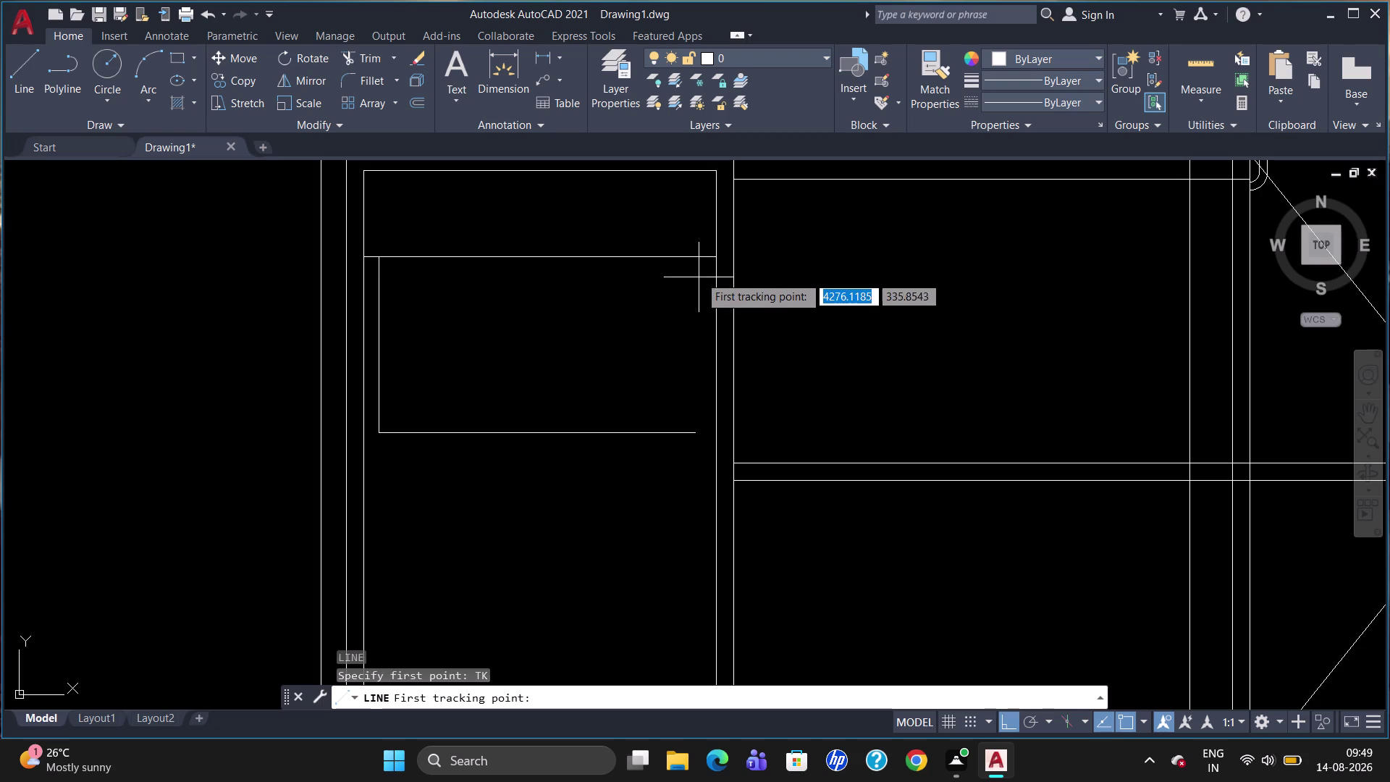
click(714, 256)
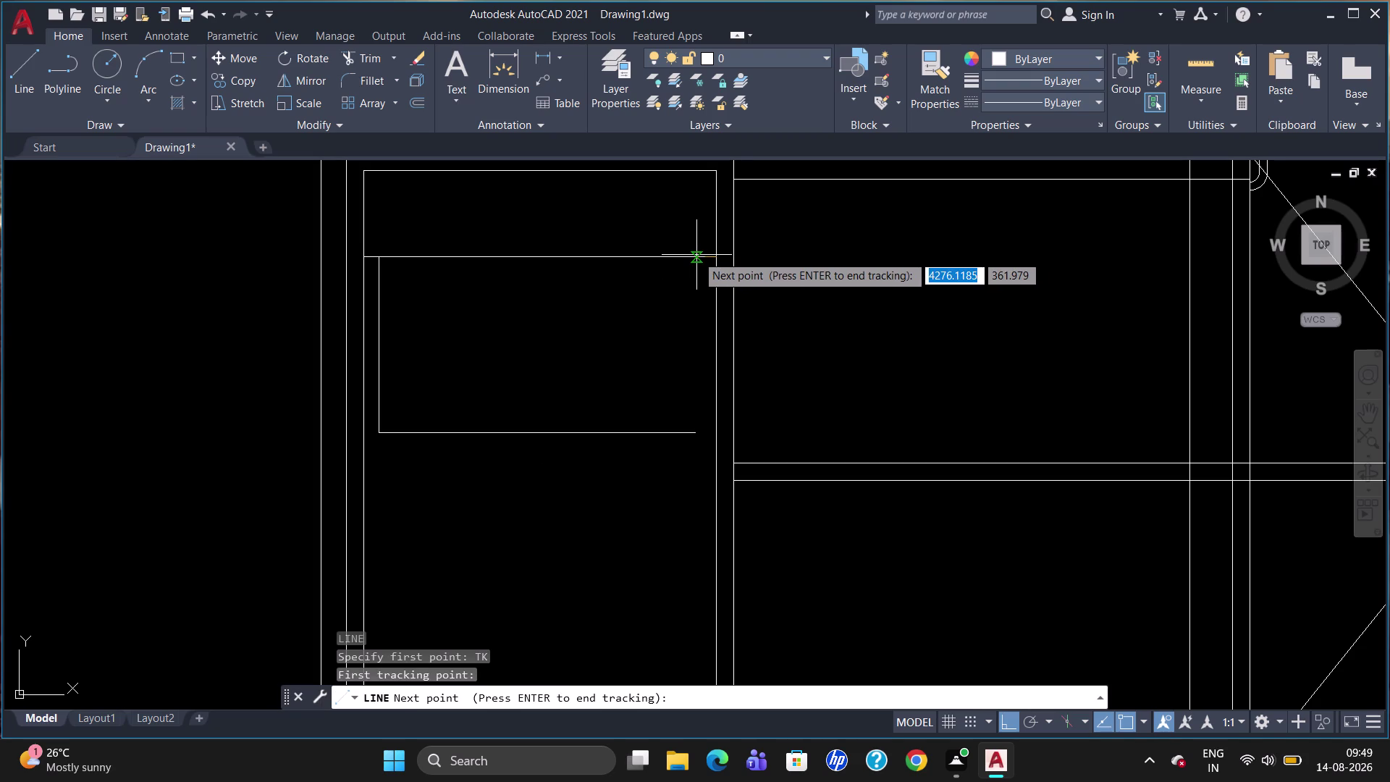
text(17)
text(.)
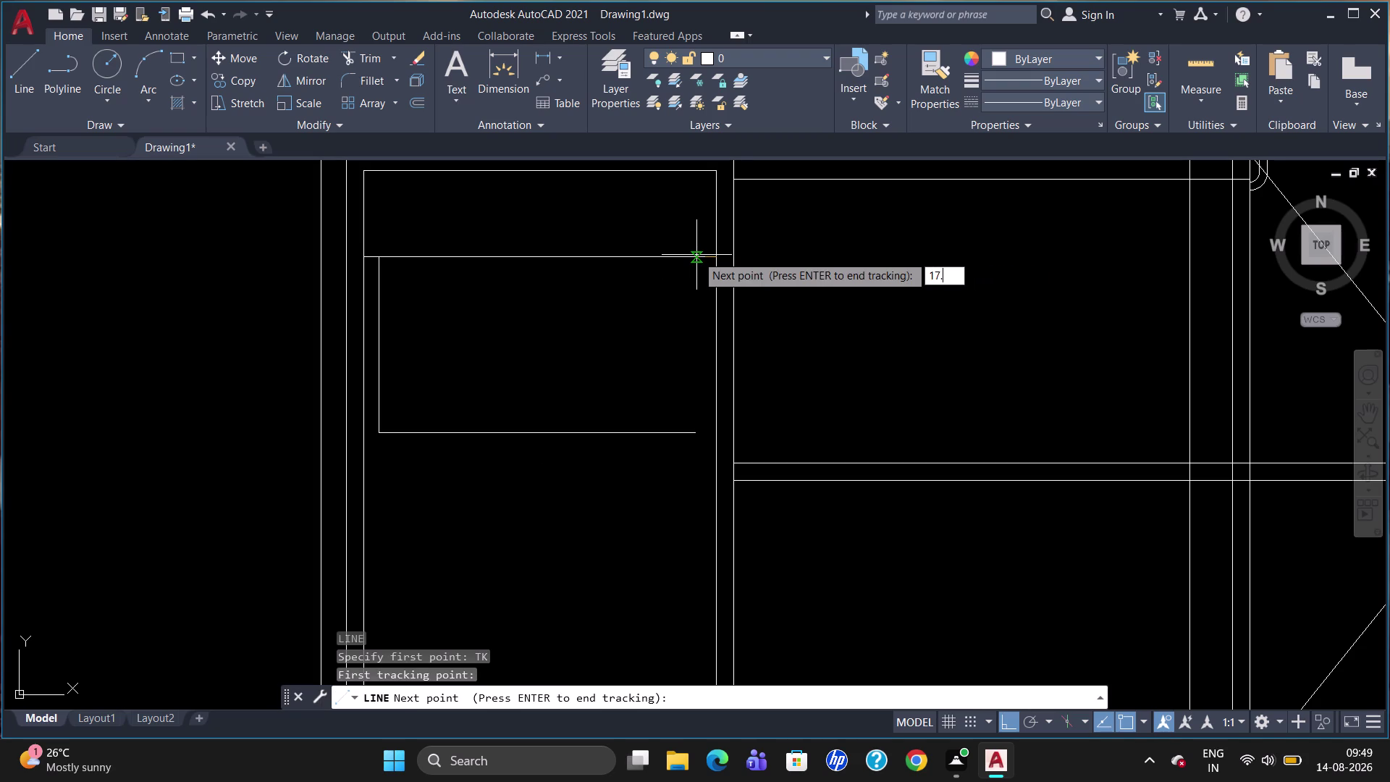
text(23)
key(Return)
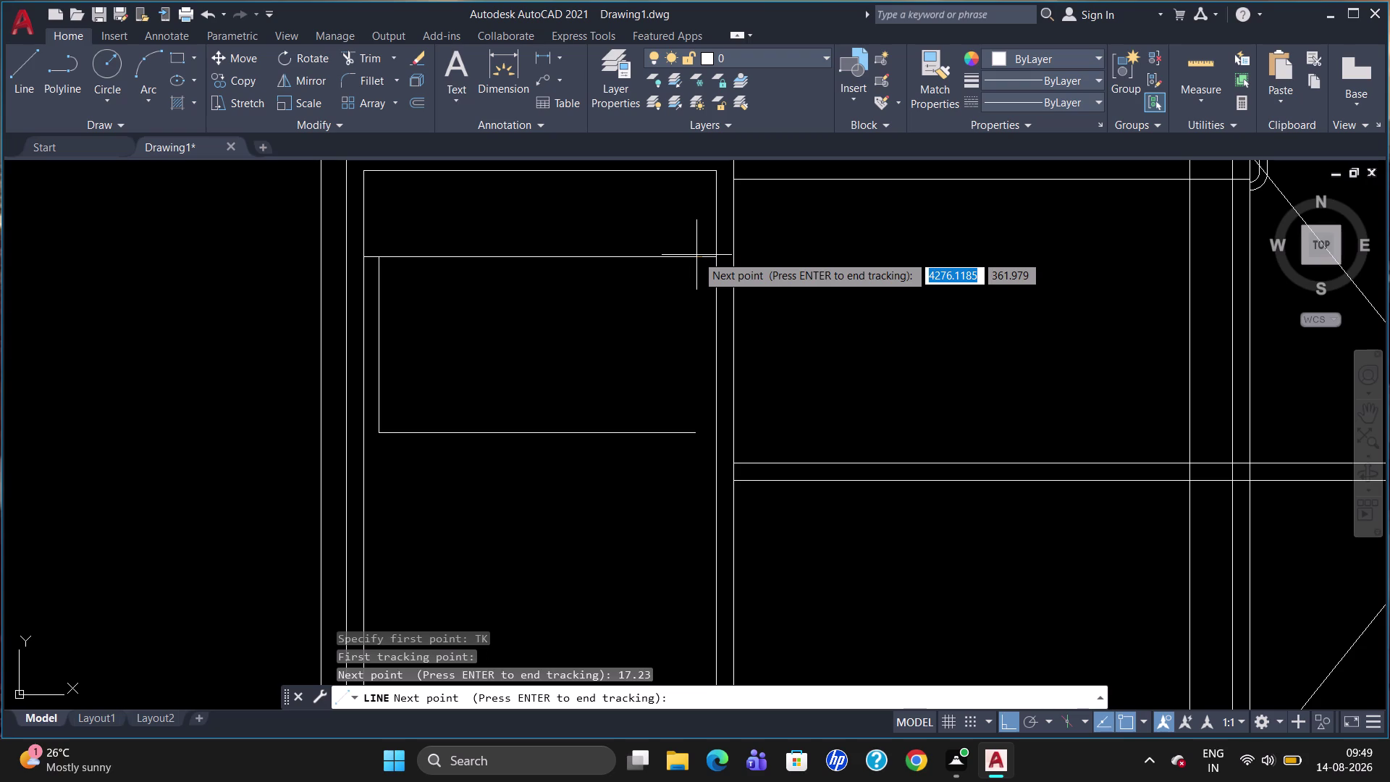
key(Return)
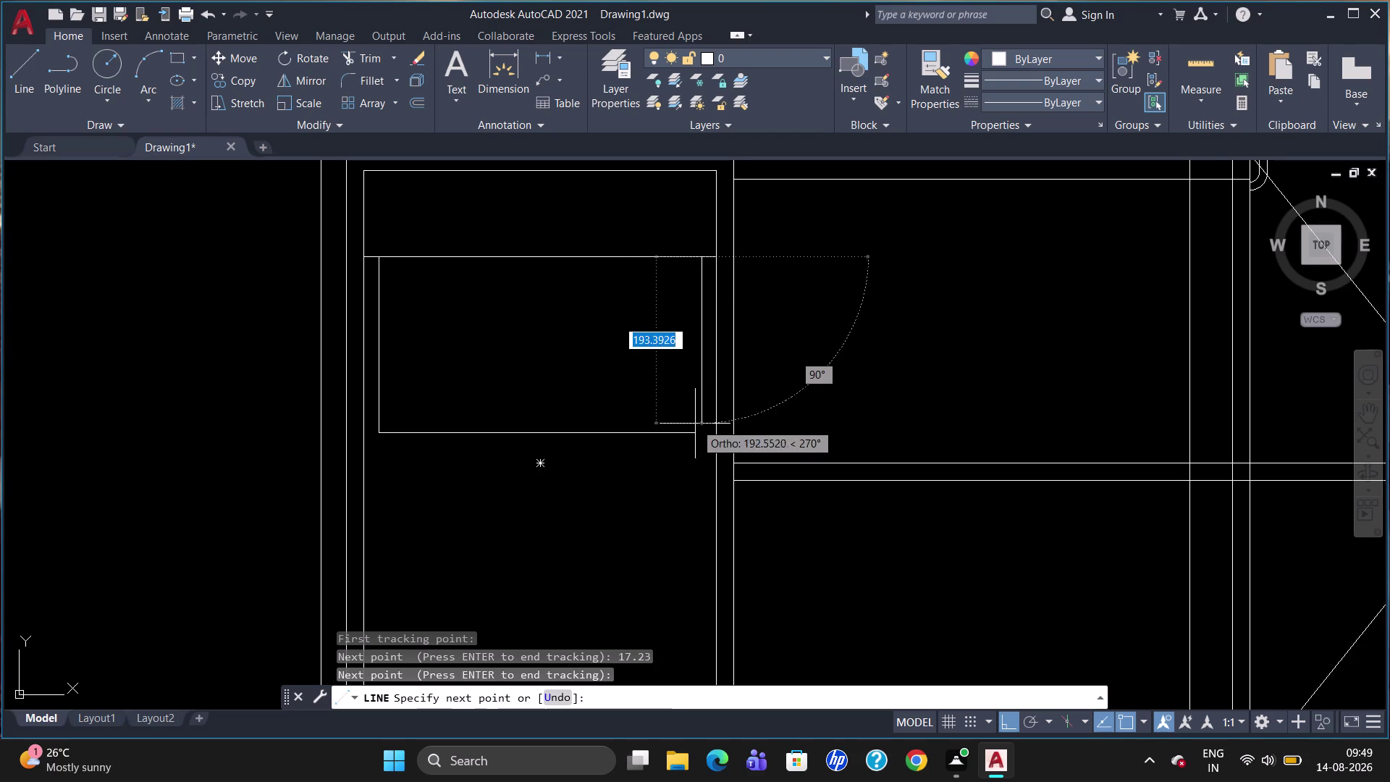
click(697, 430)
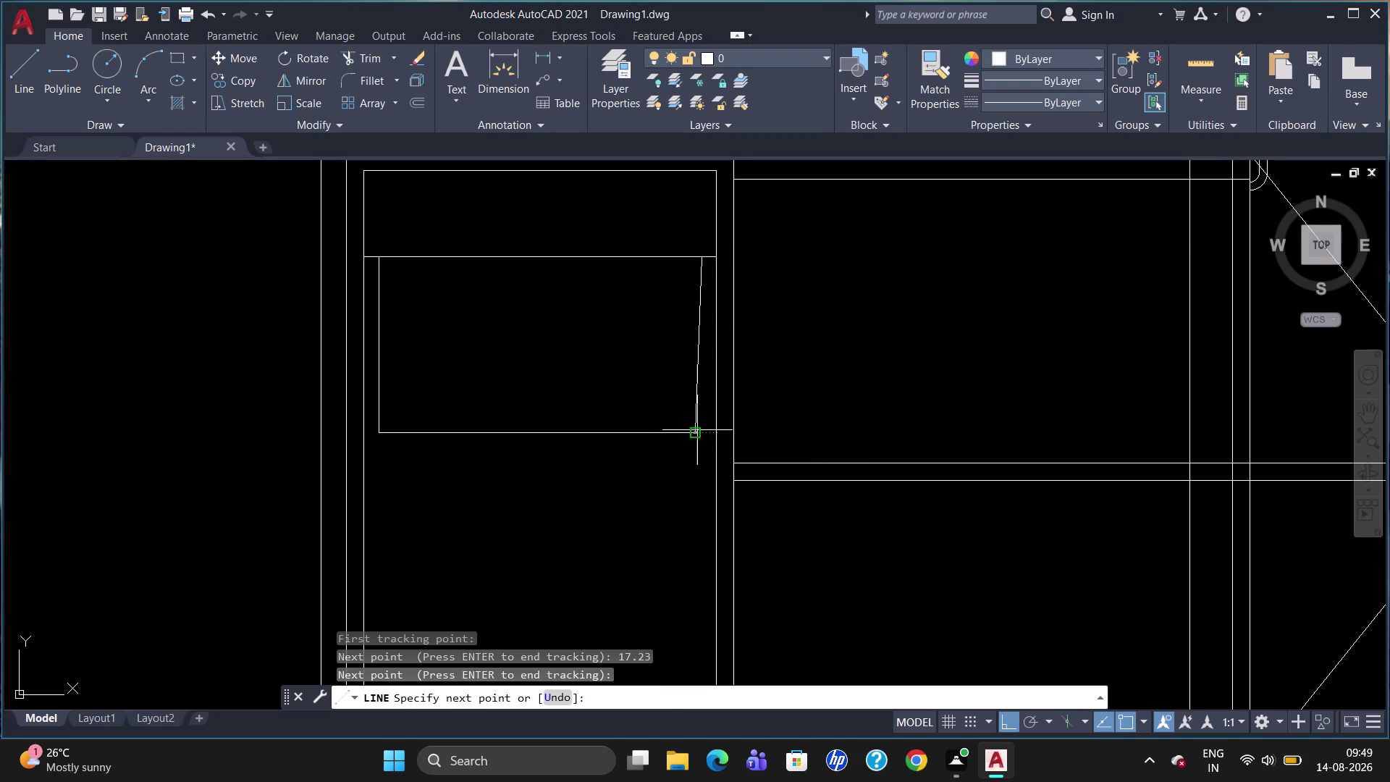
key(Escape)
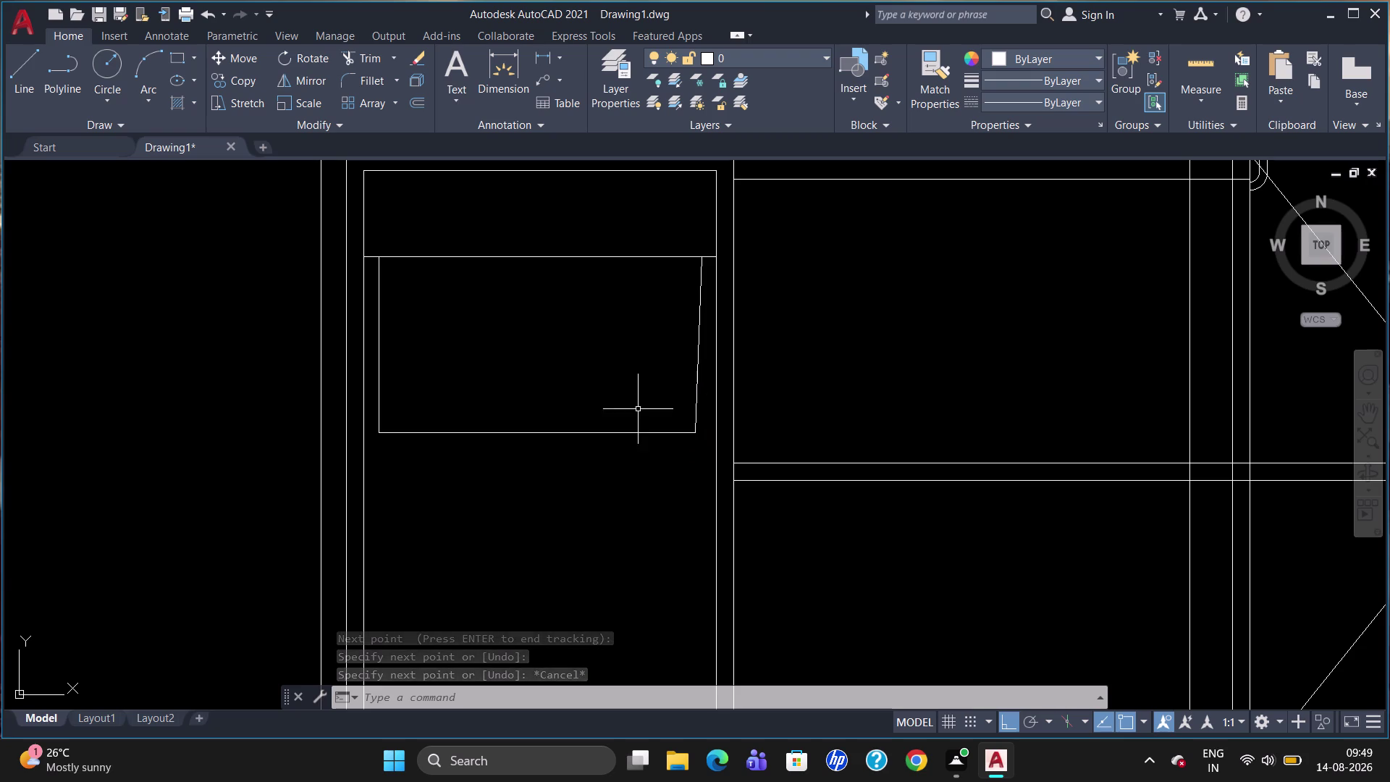
click(699, 382)
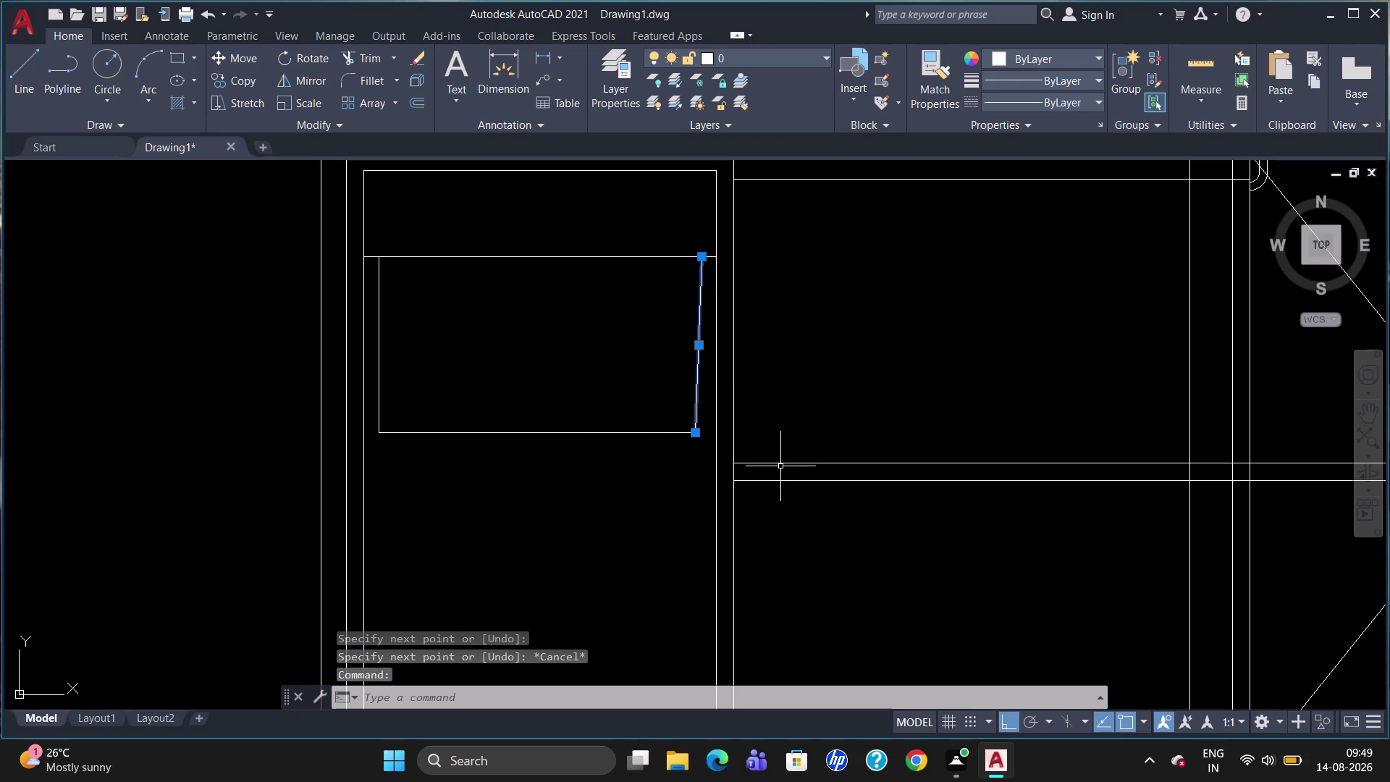
key(Delete)
key(l)
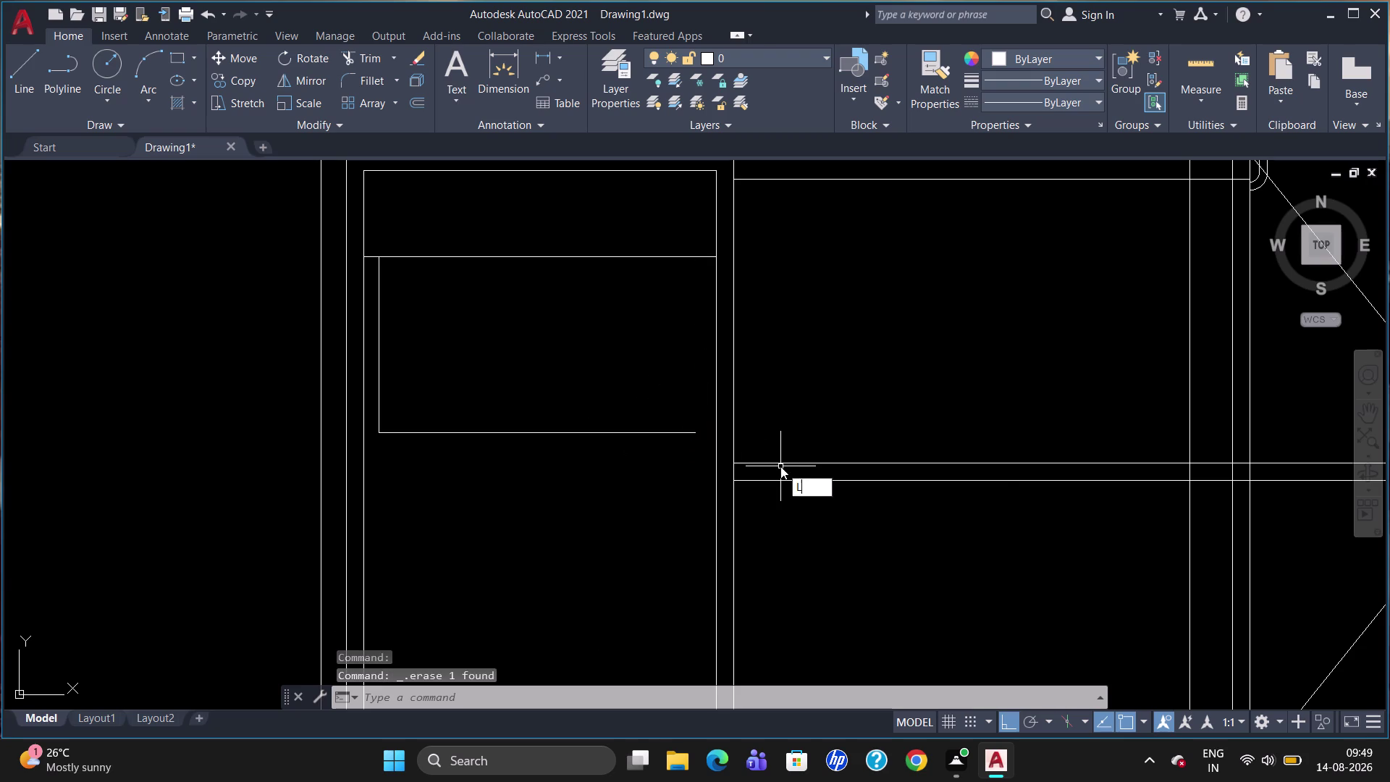
key(Return)
text(TK)
Track a line start 17.23 from the top rail's right end, then discard the misplaced attempt.
key(Return)
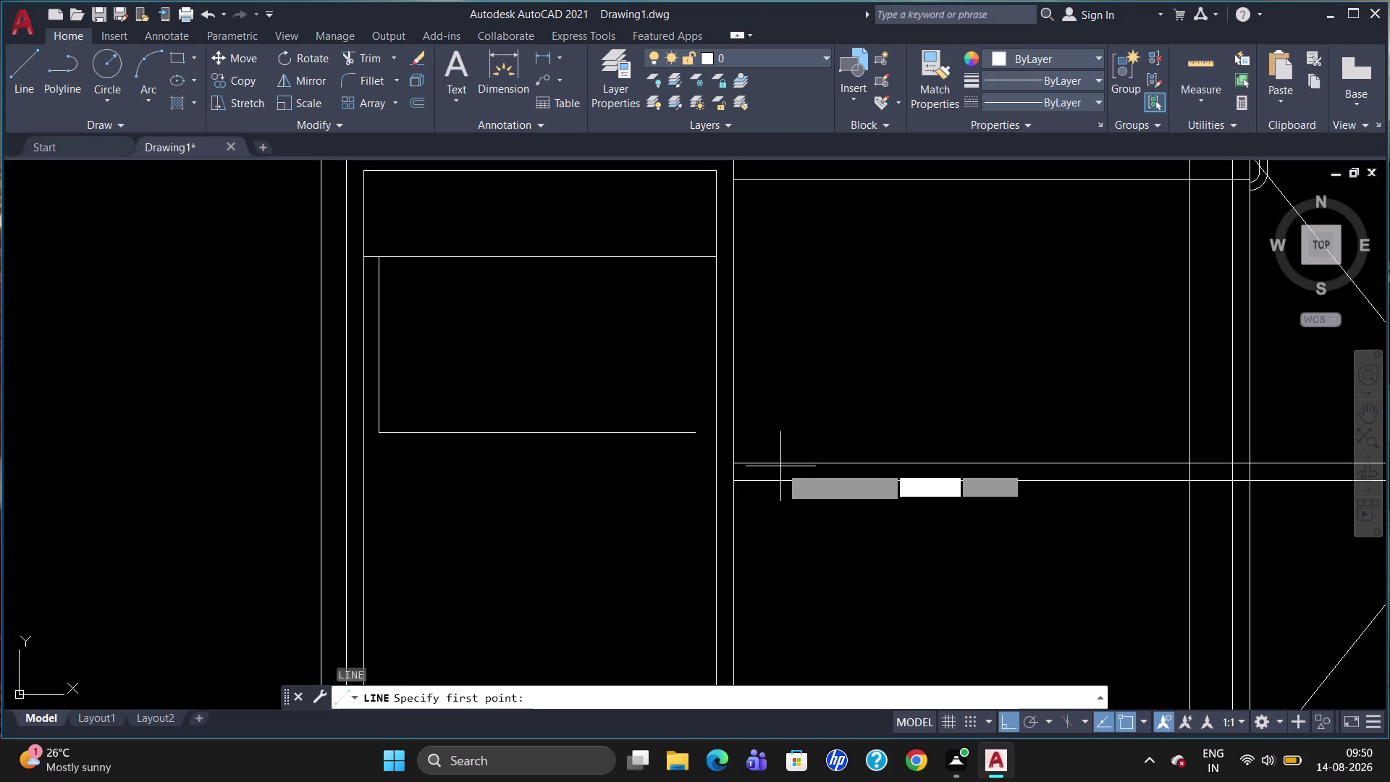
click(715, 259)
text(1)
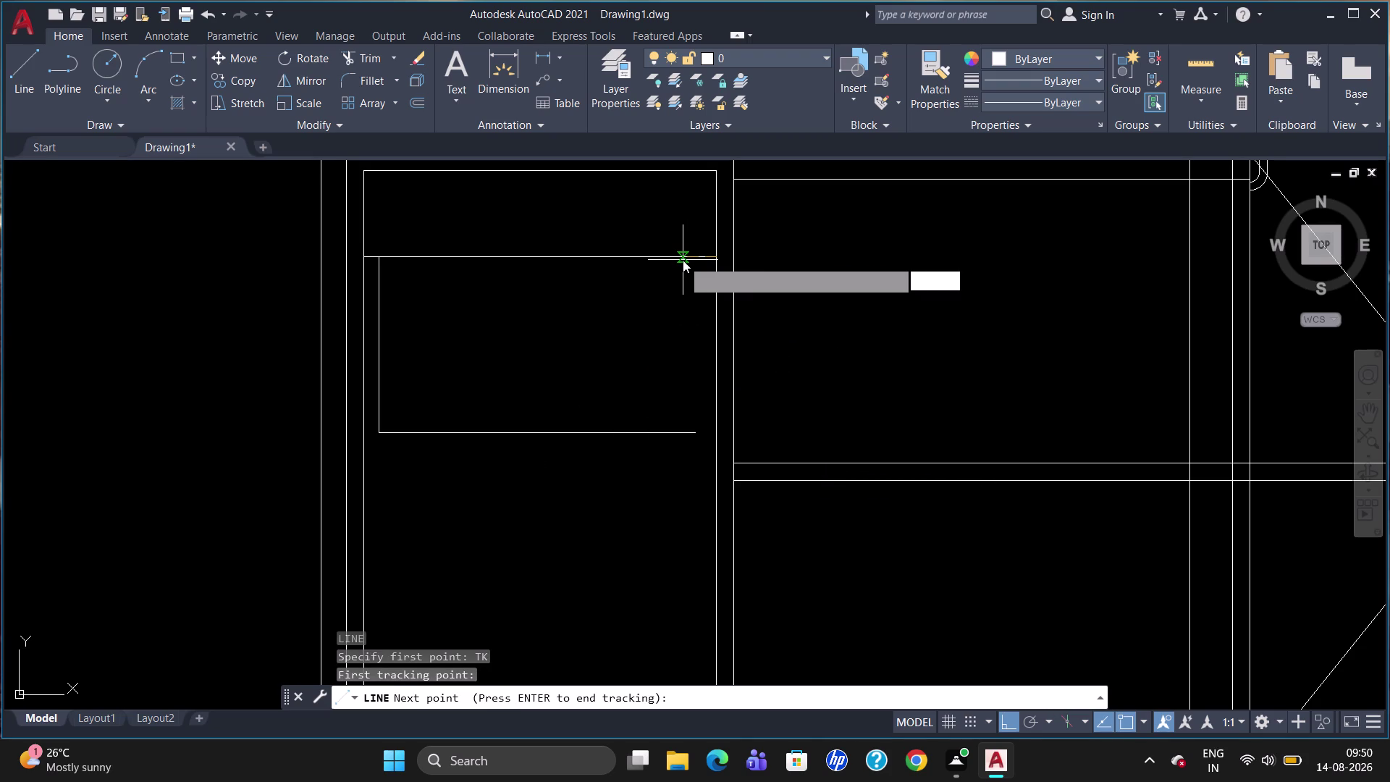
text(7)
key(comma)
key(BackSpace)
text(.)
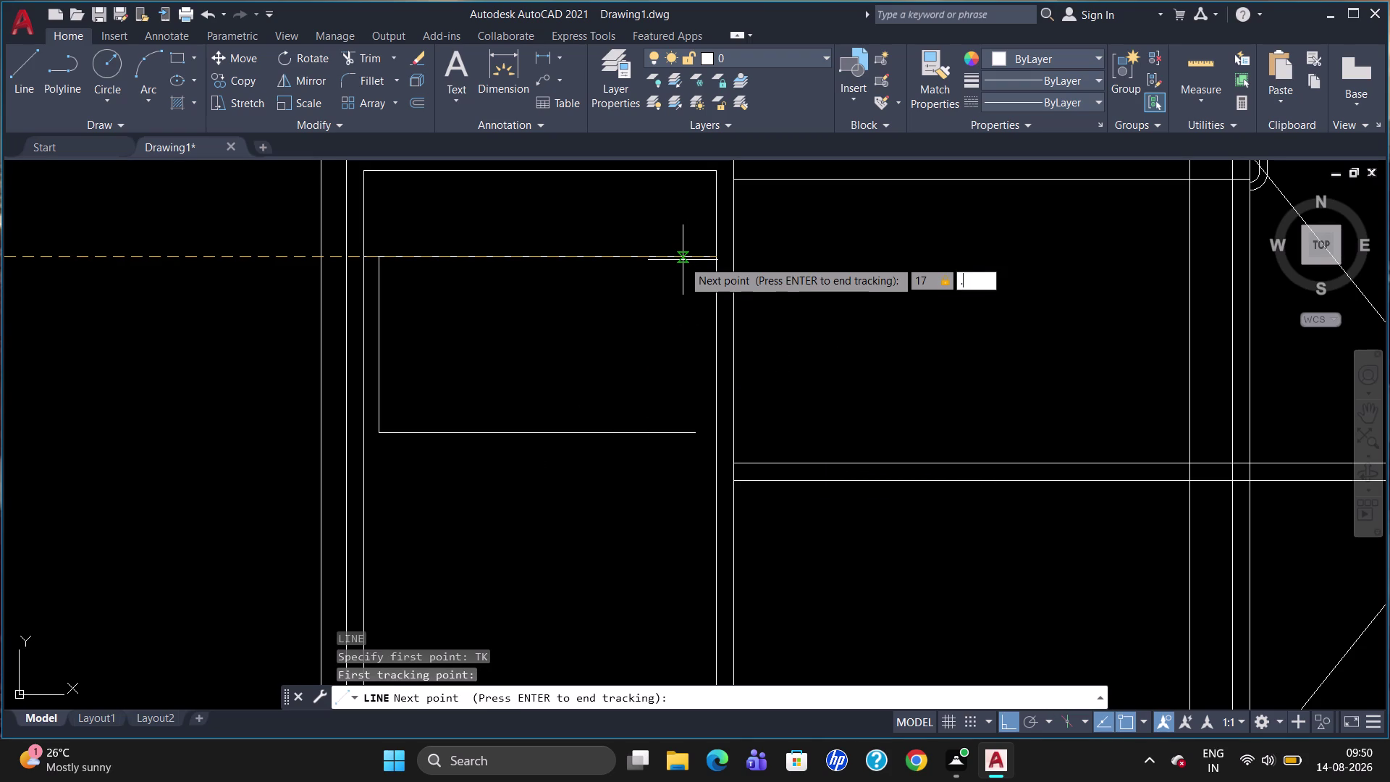
text(23)
key(Return)
key(Return)
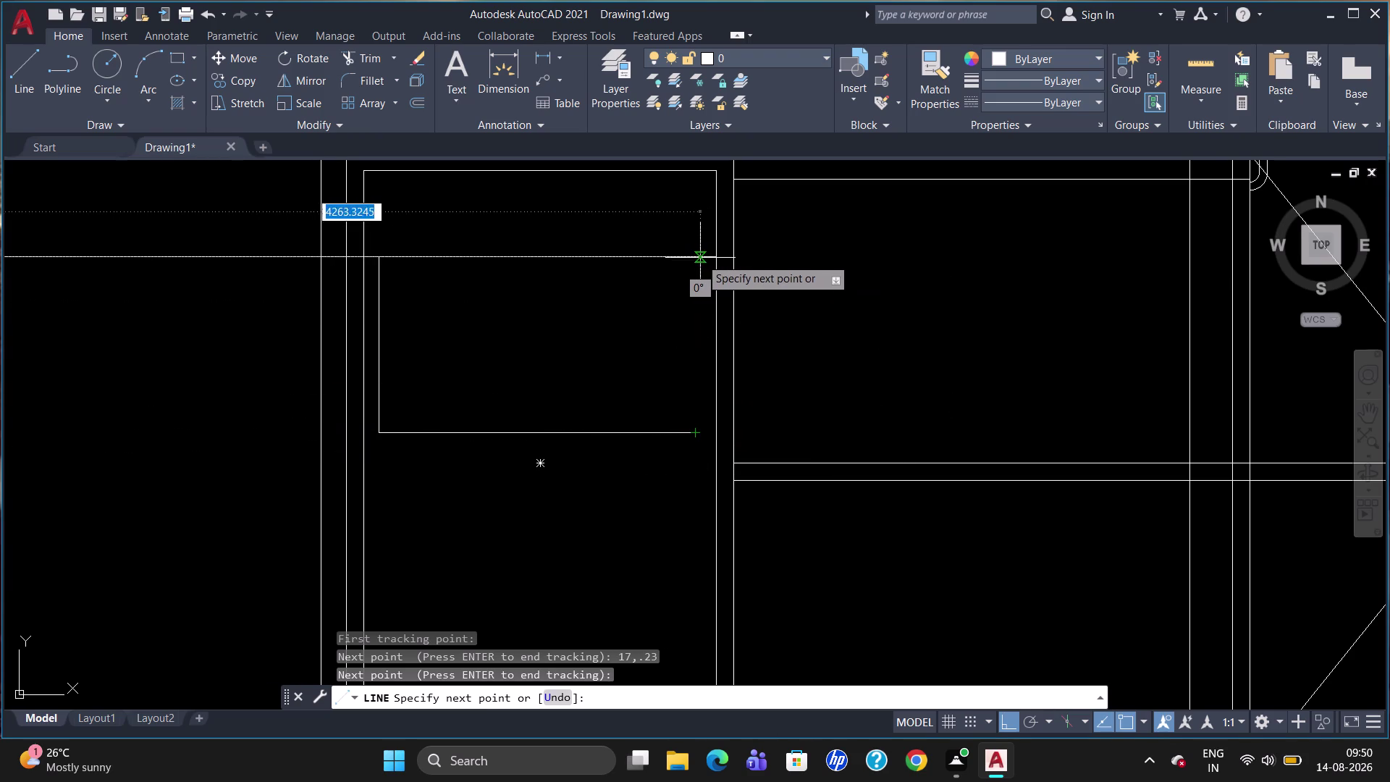
key(Escape)
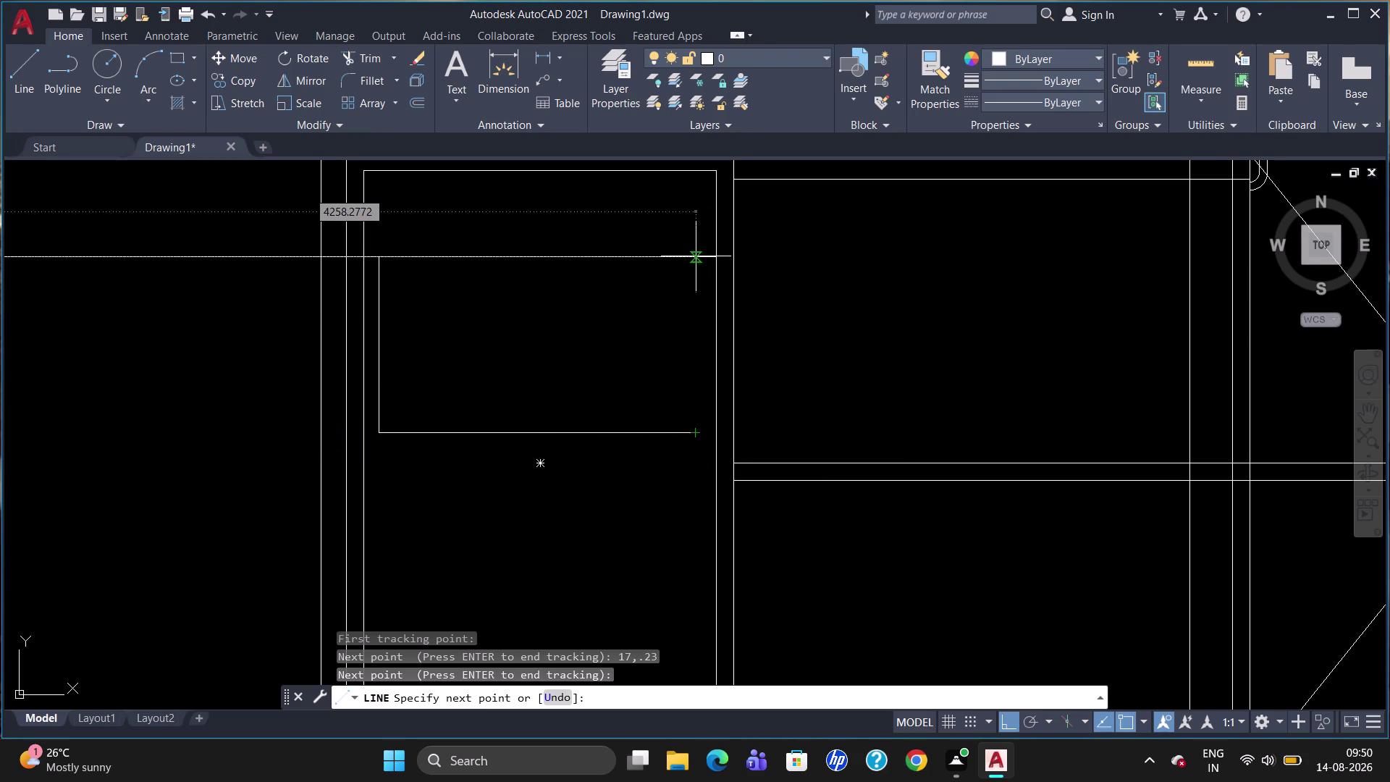
Draw a vertical line 17.23 inside the rail's right corner, running down past the drawer front.
key(l)
key(Return)
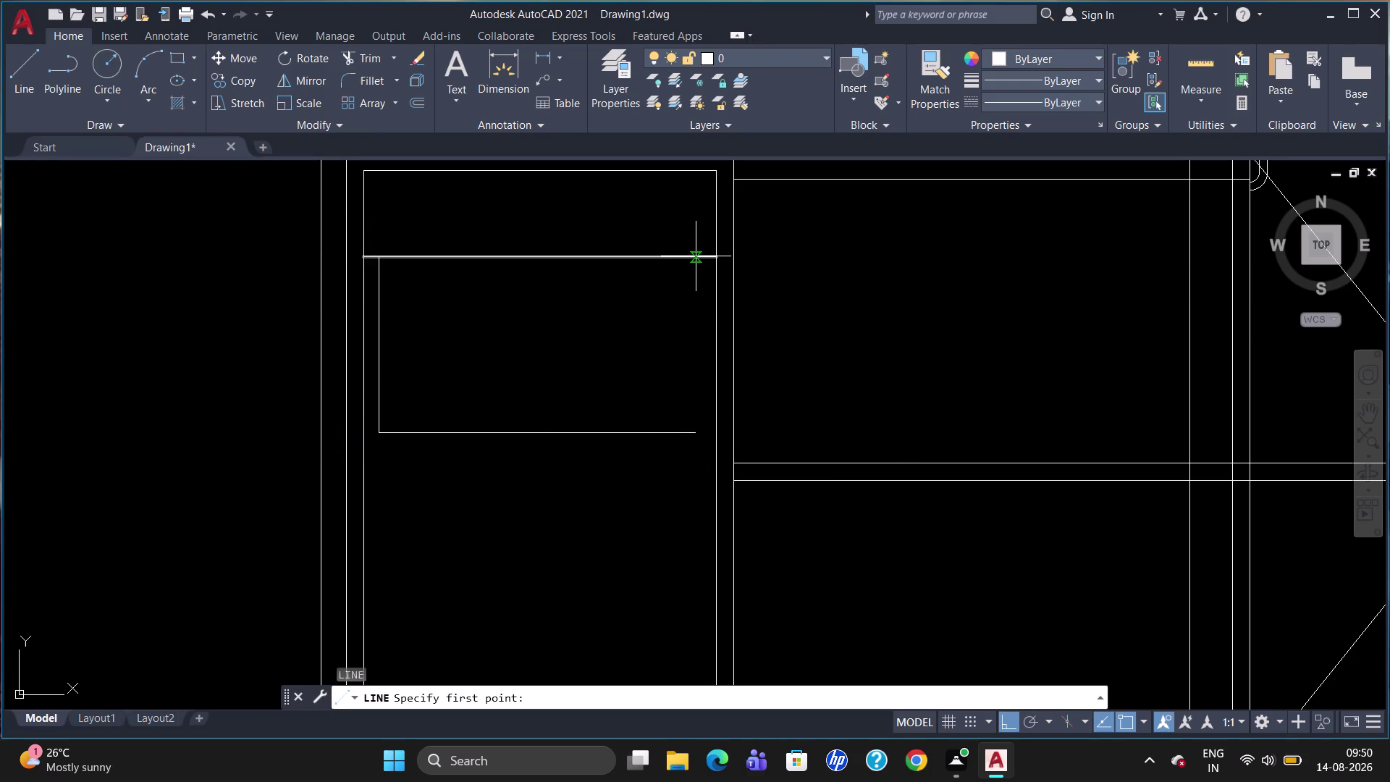
text(TK)
key(Return)
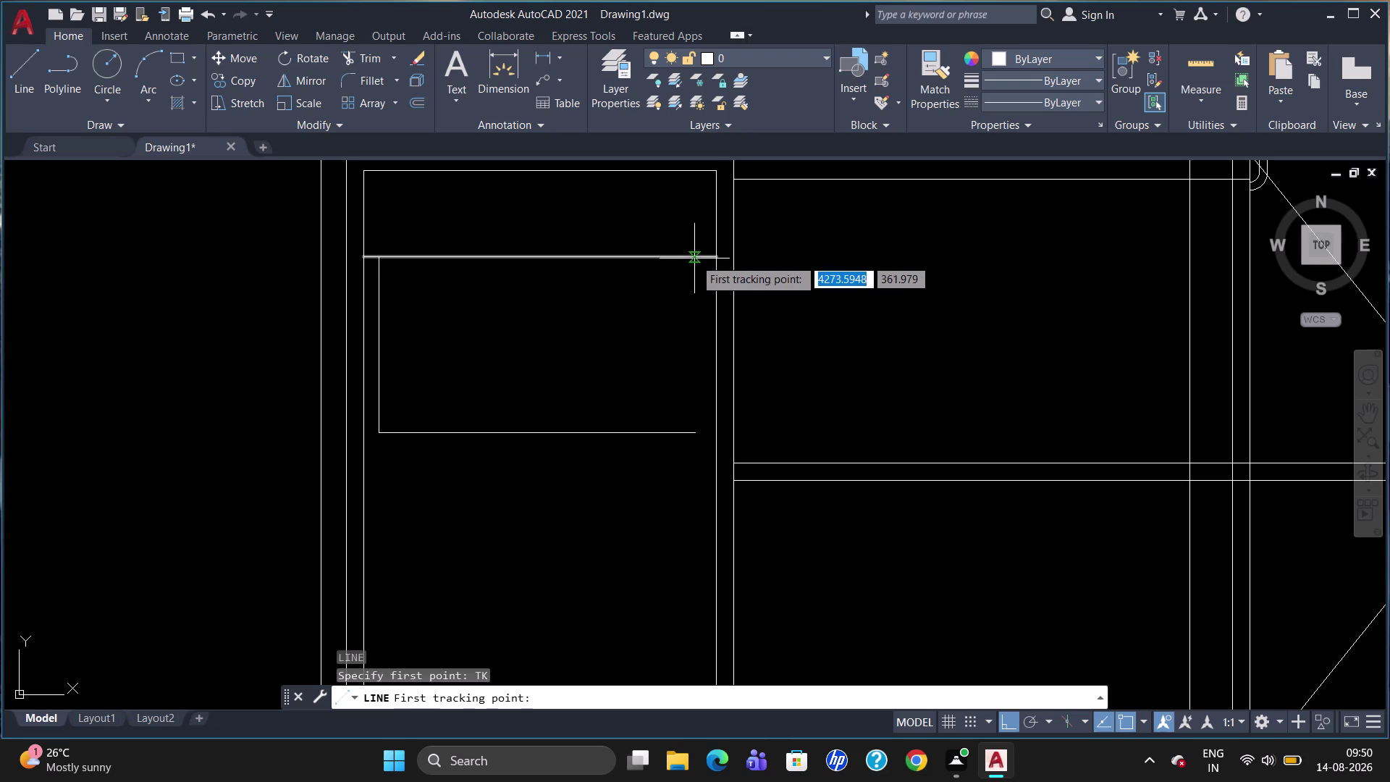
click(715, 257)
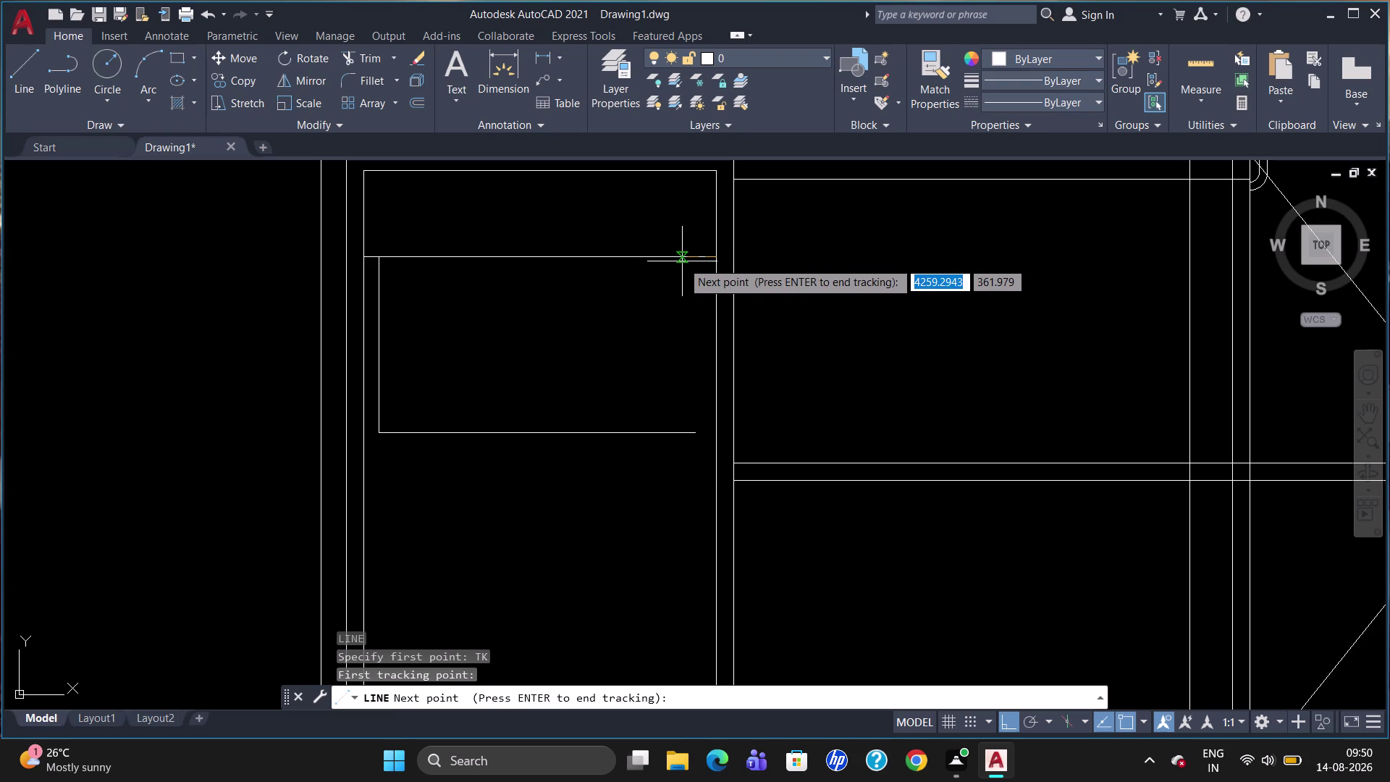
text(17.23)
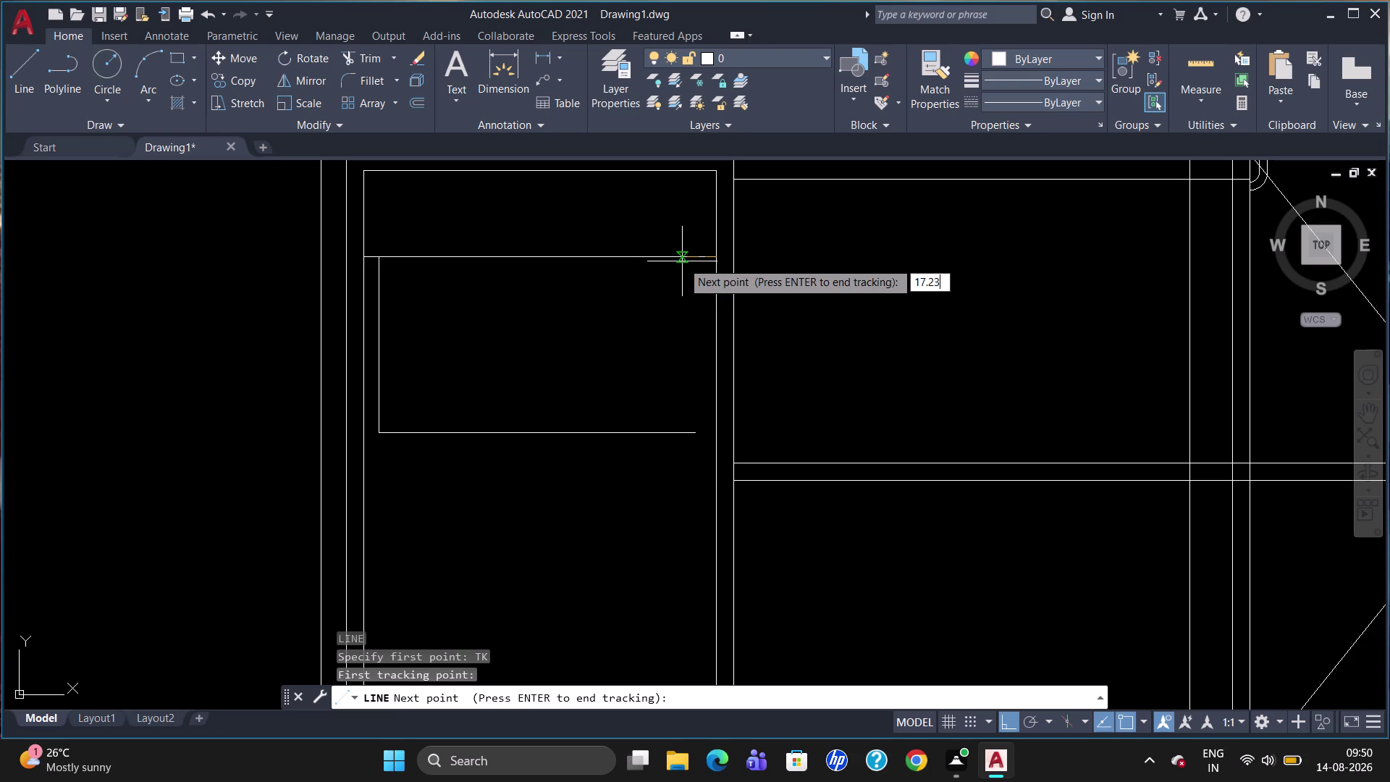
key(Return)
key(Return)
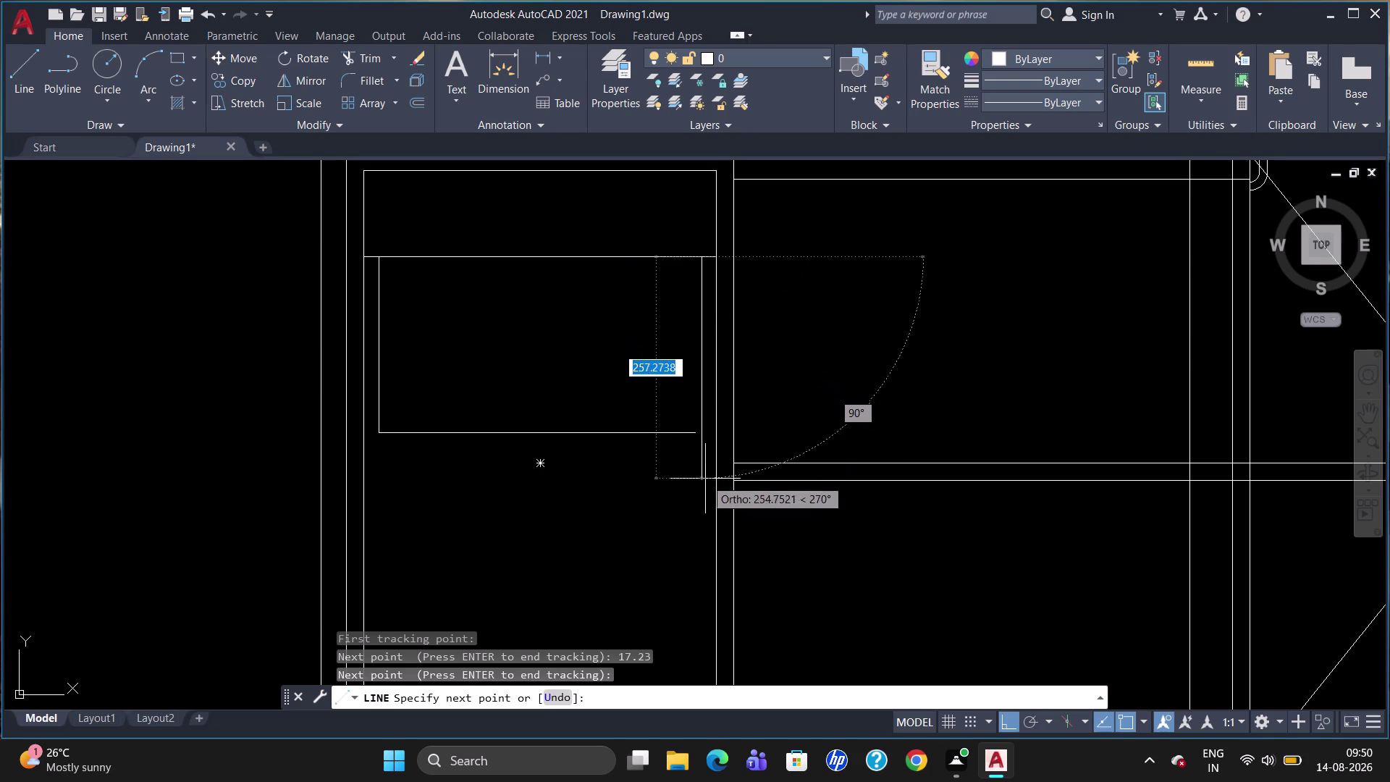
click(694, 514)
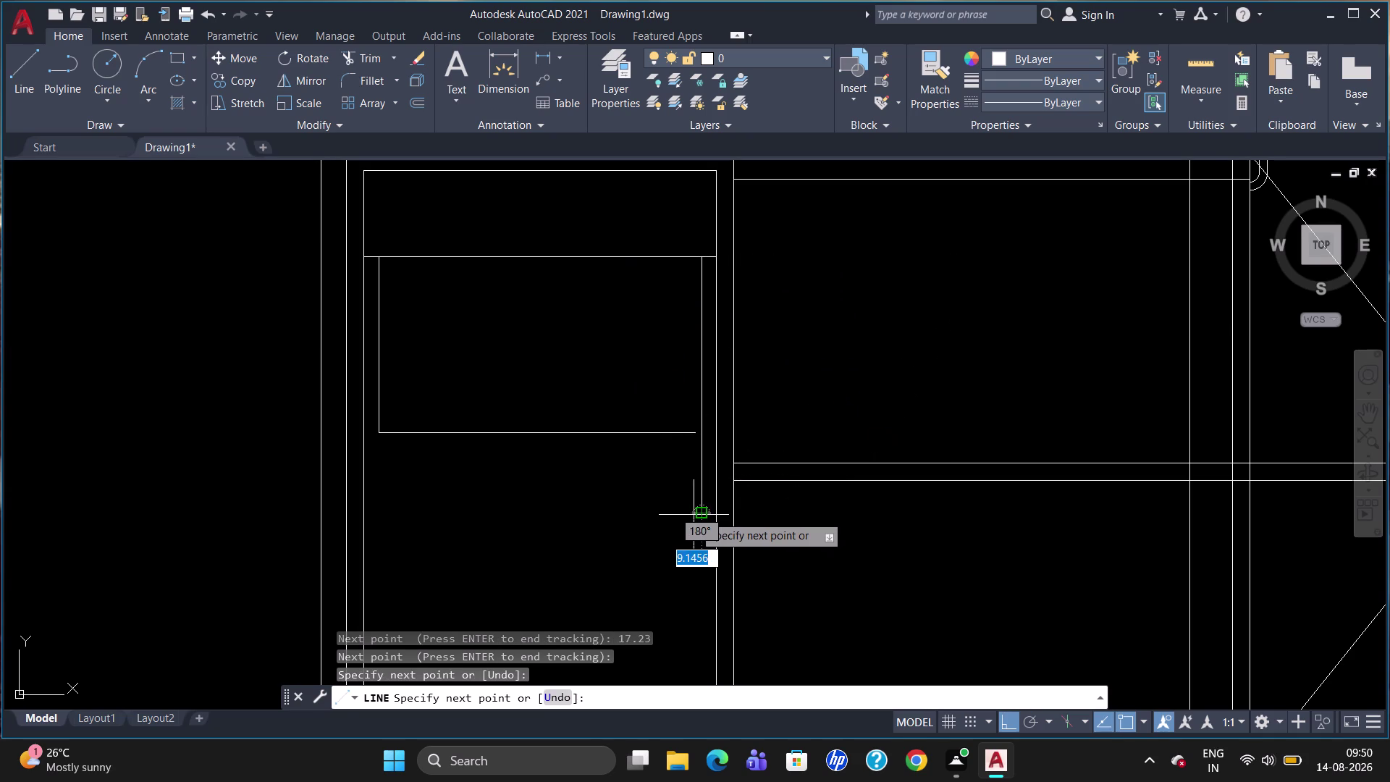
key(Escape)
Extend the drawer front's bottom edge to the new vertical line.
key(e)
key(x)
key(Return)
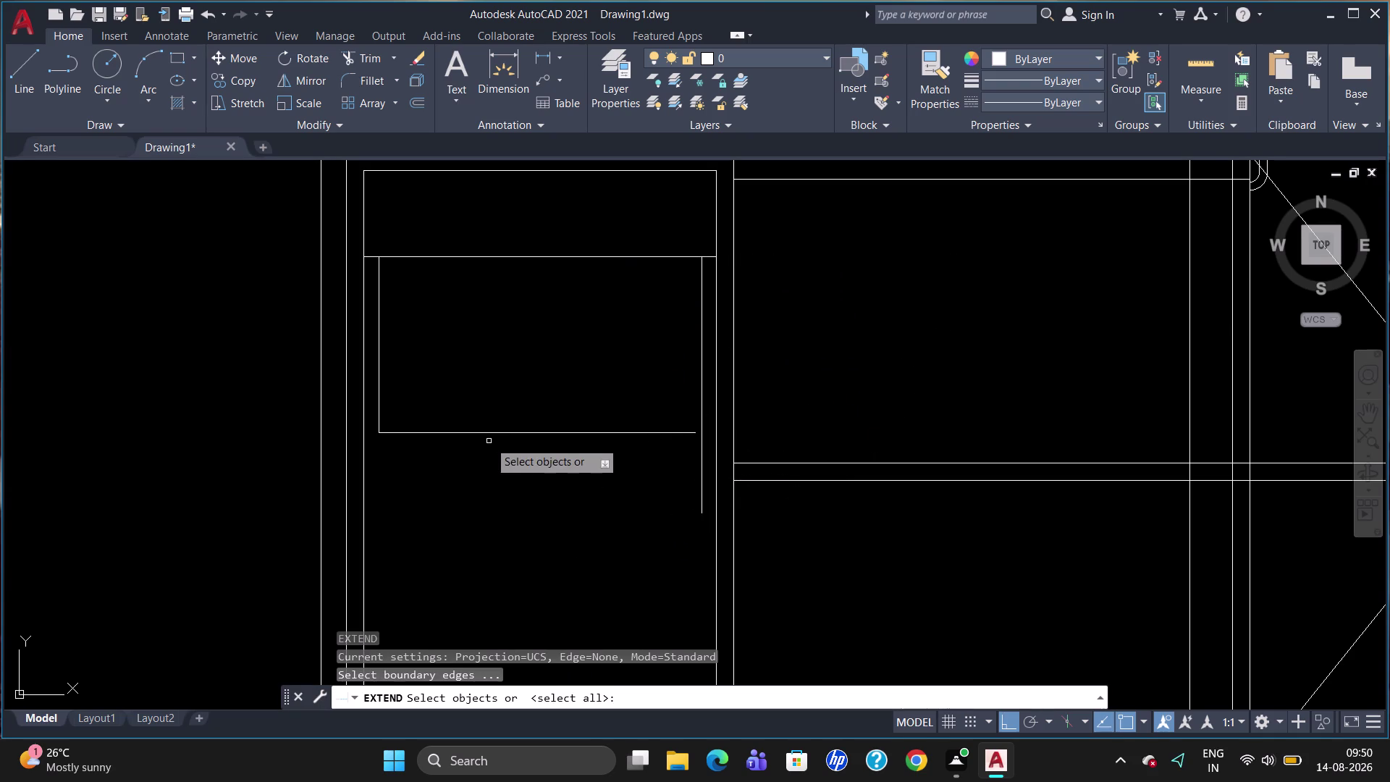
click(699, 389)
key(Return)
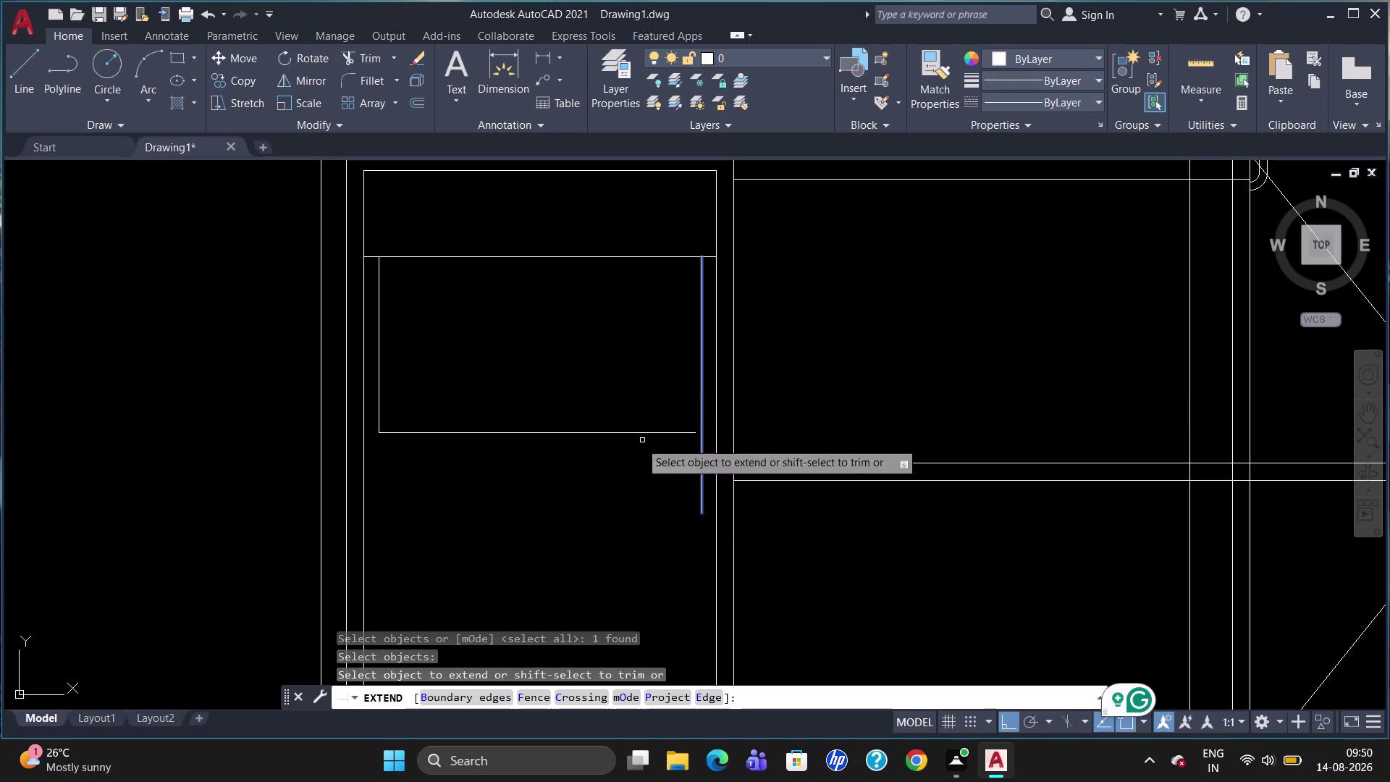
click(610, 433)
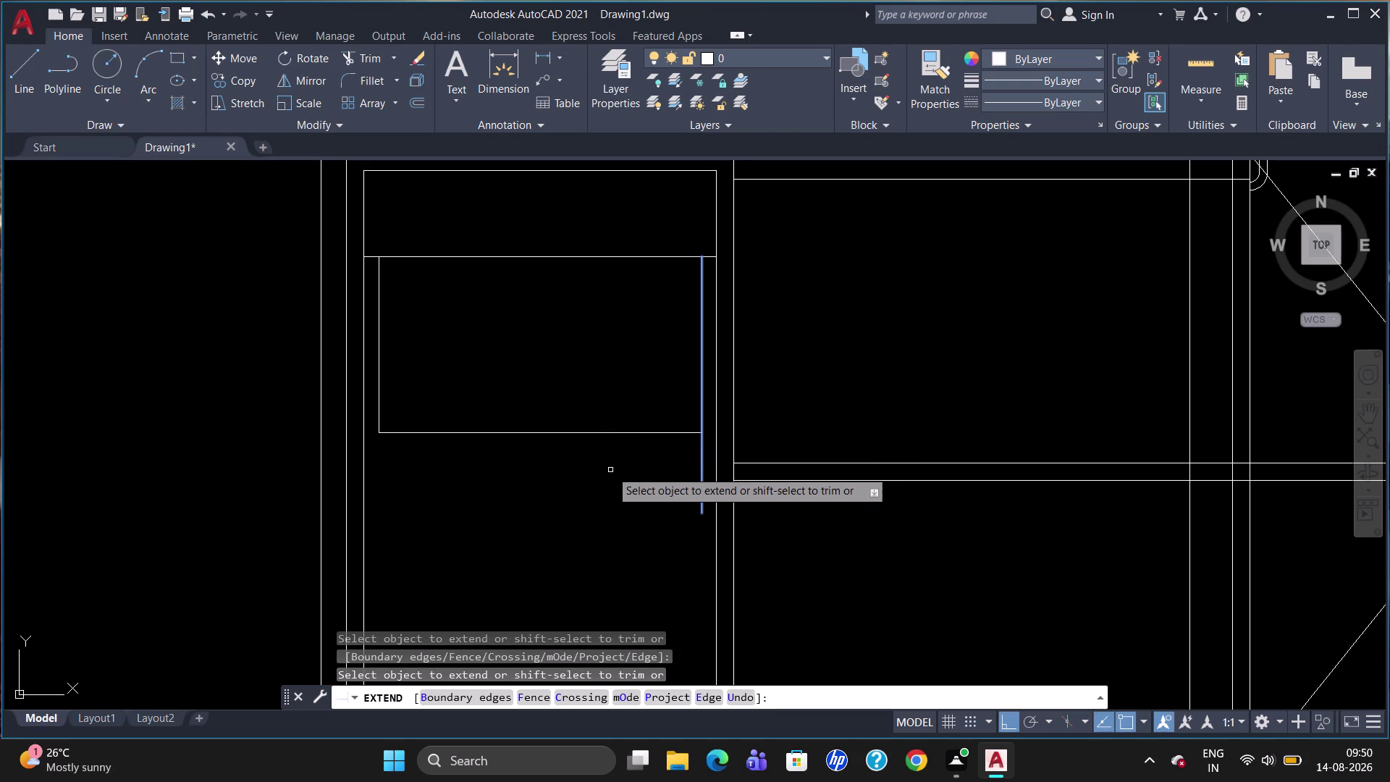
key(Escape)
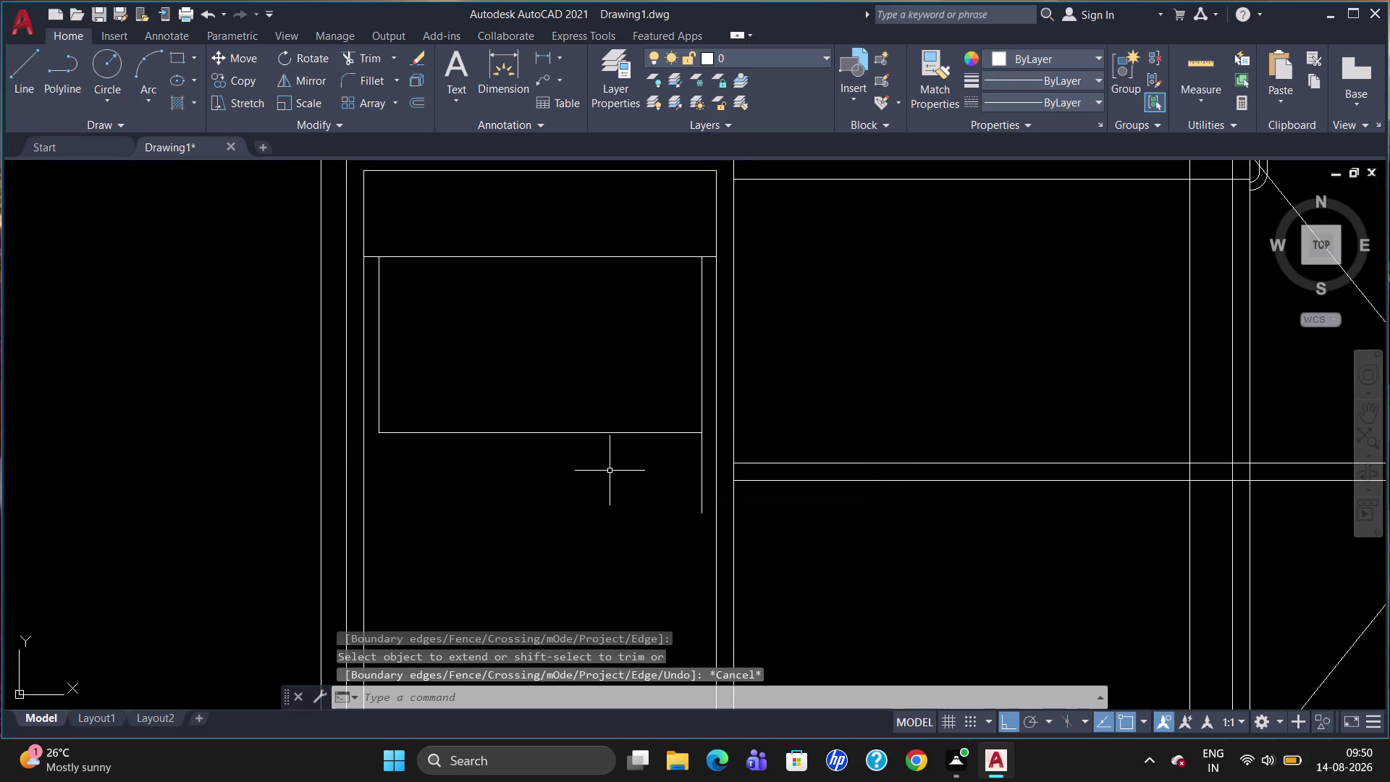
Trim the vertical line's lower tail below the drawer front.
text(TR)
key(Return)
key(Return)
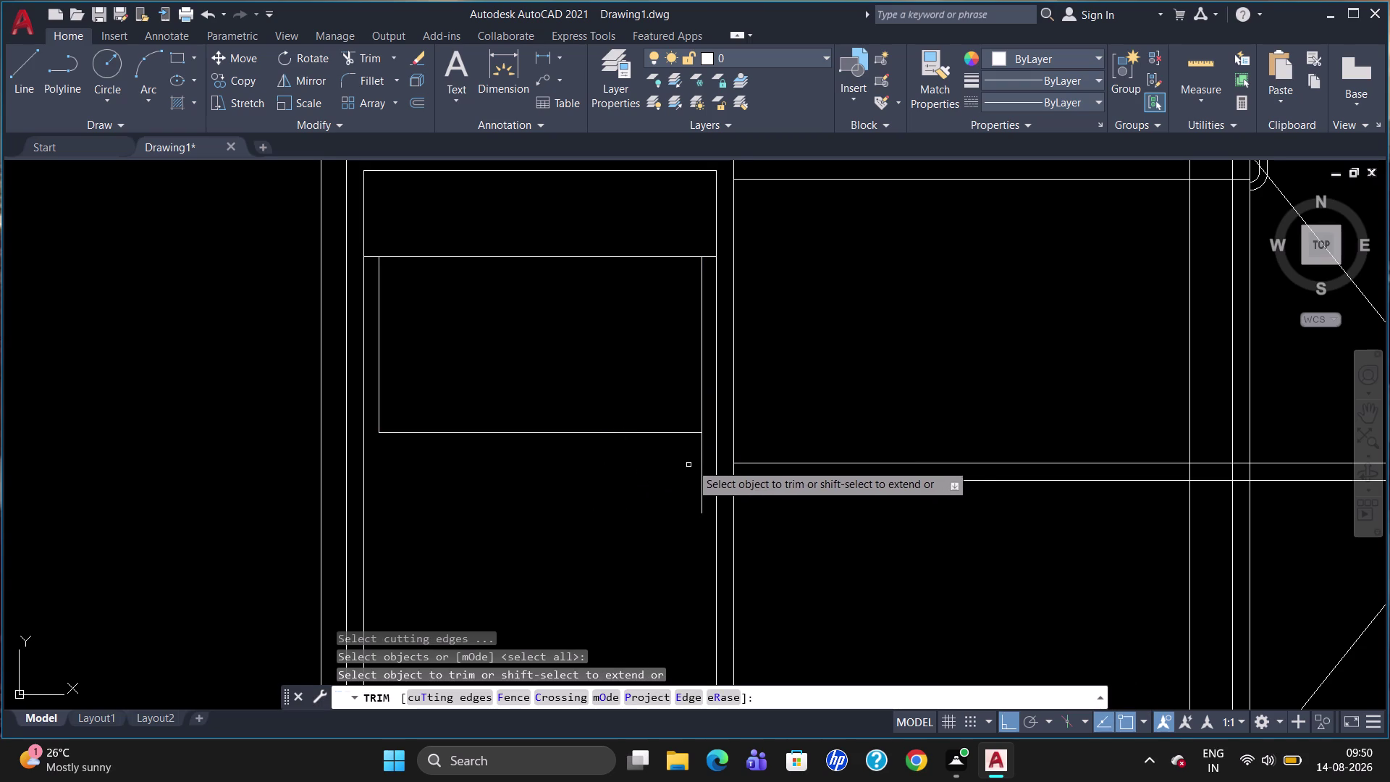
click(701, 459)
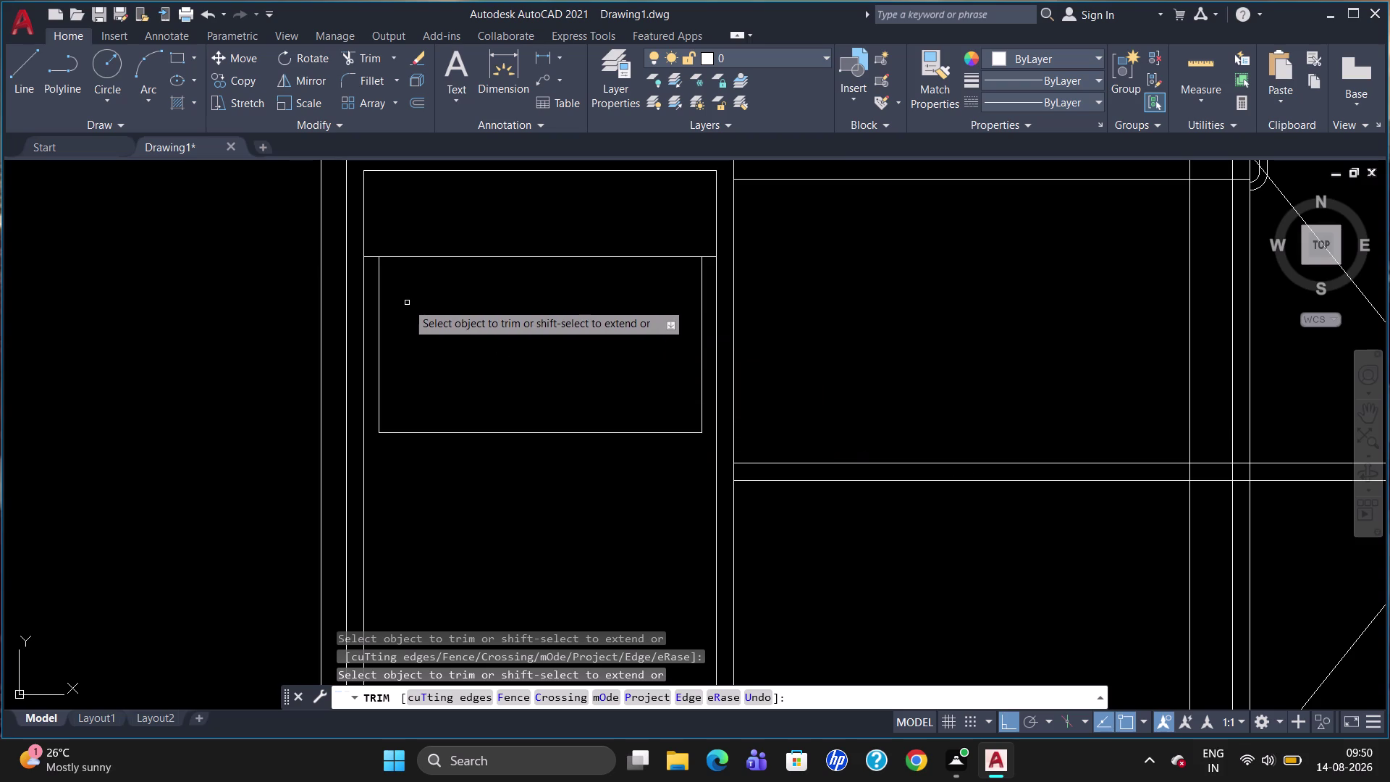
scroll(down, 3)
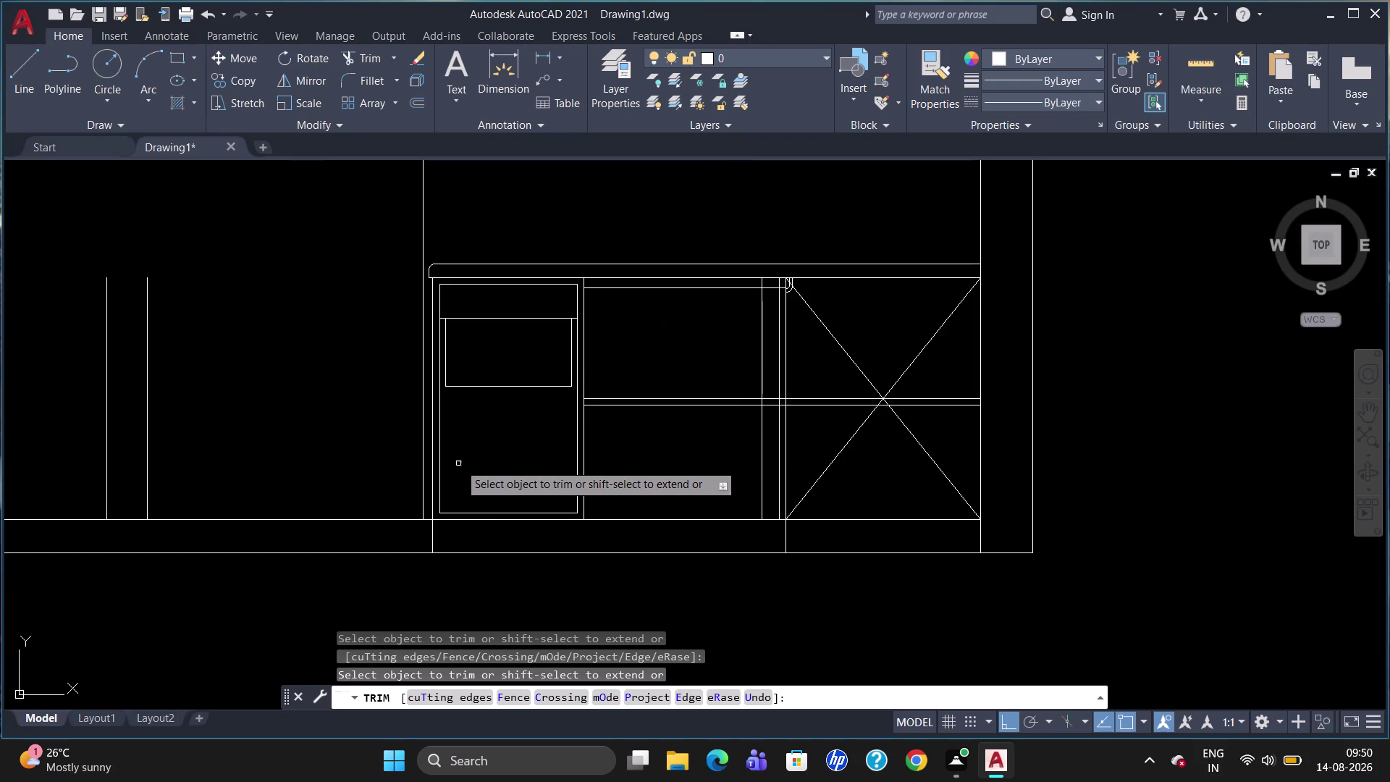
key(Escape)
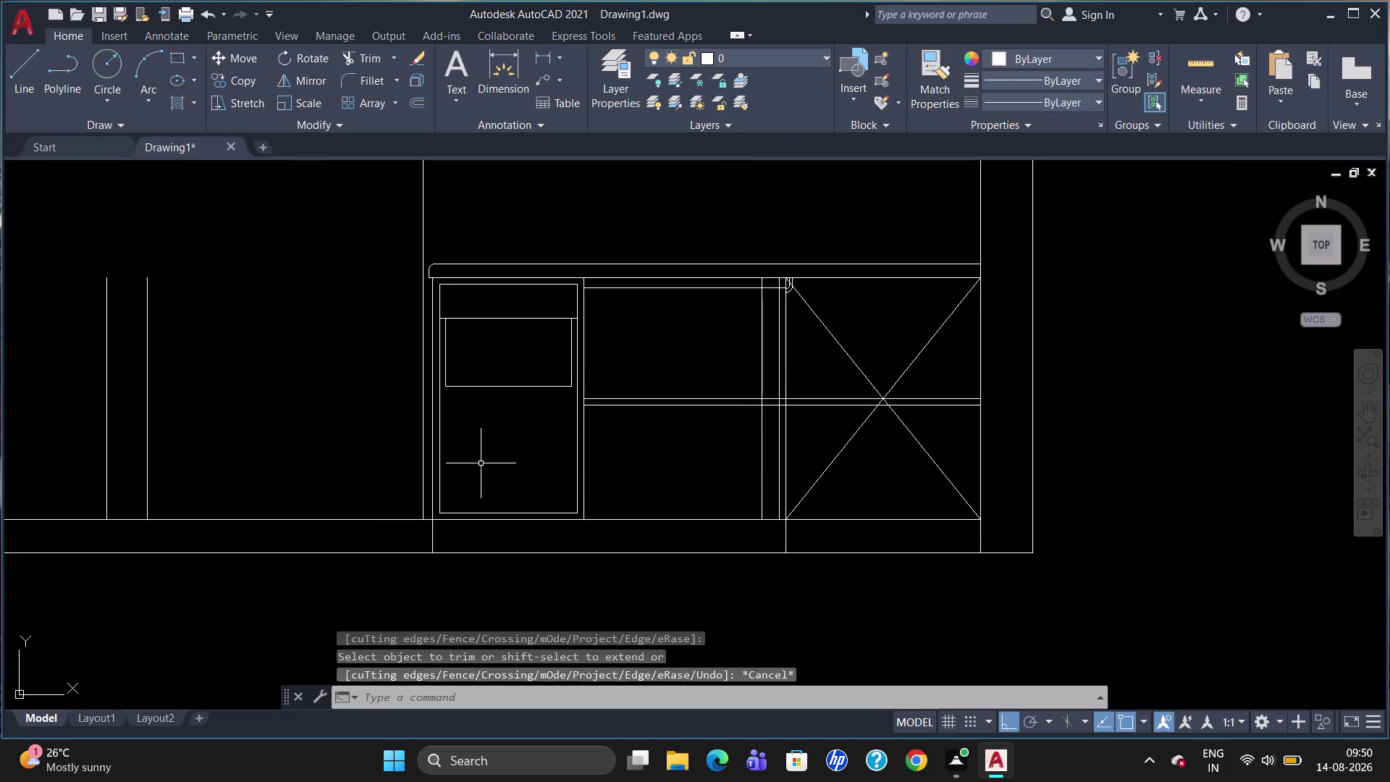
key(o)
key(Return)
text(100)
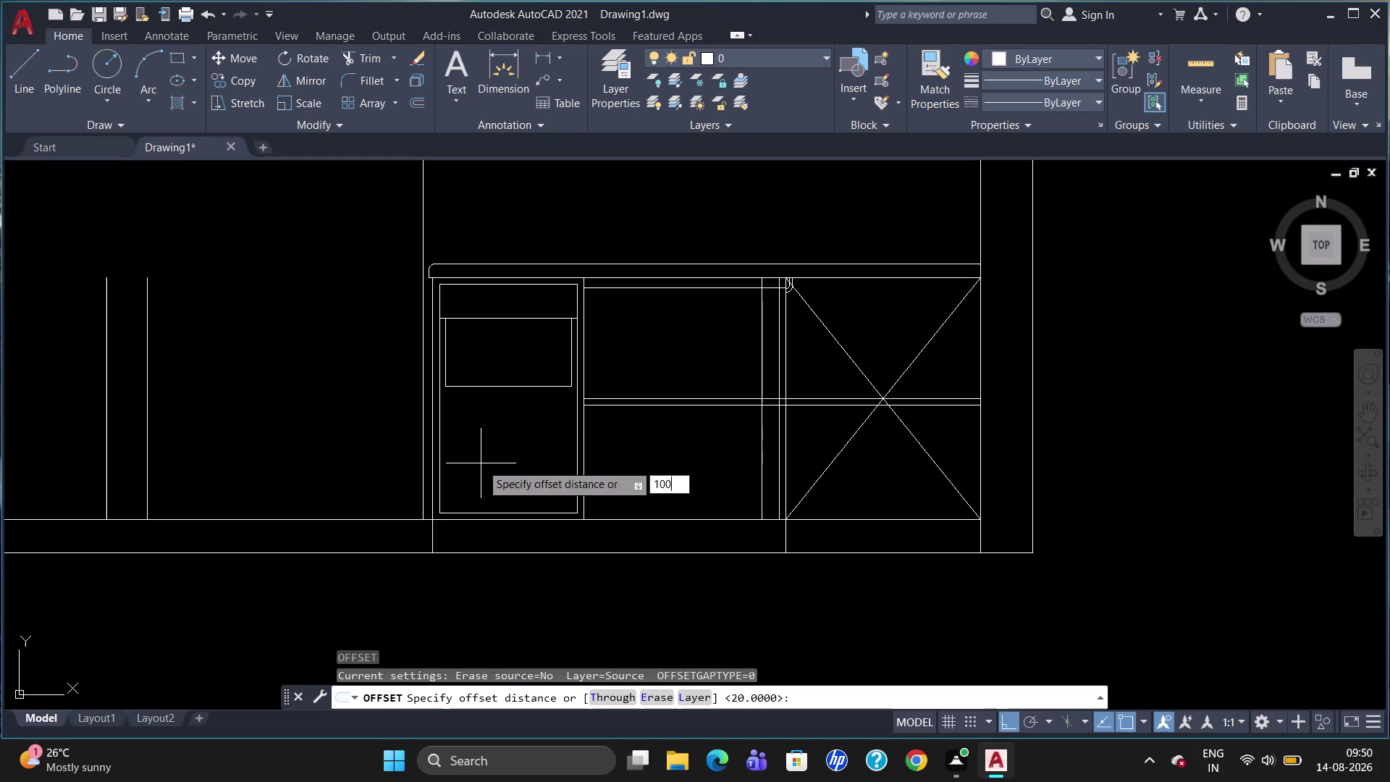
key(Return)
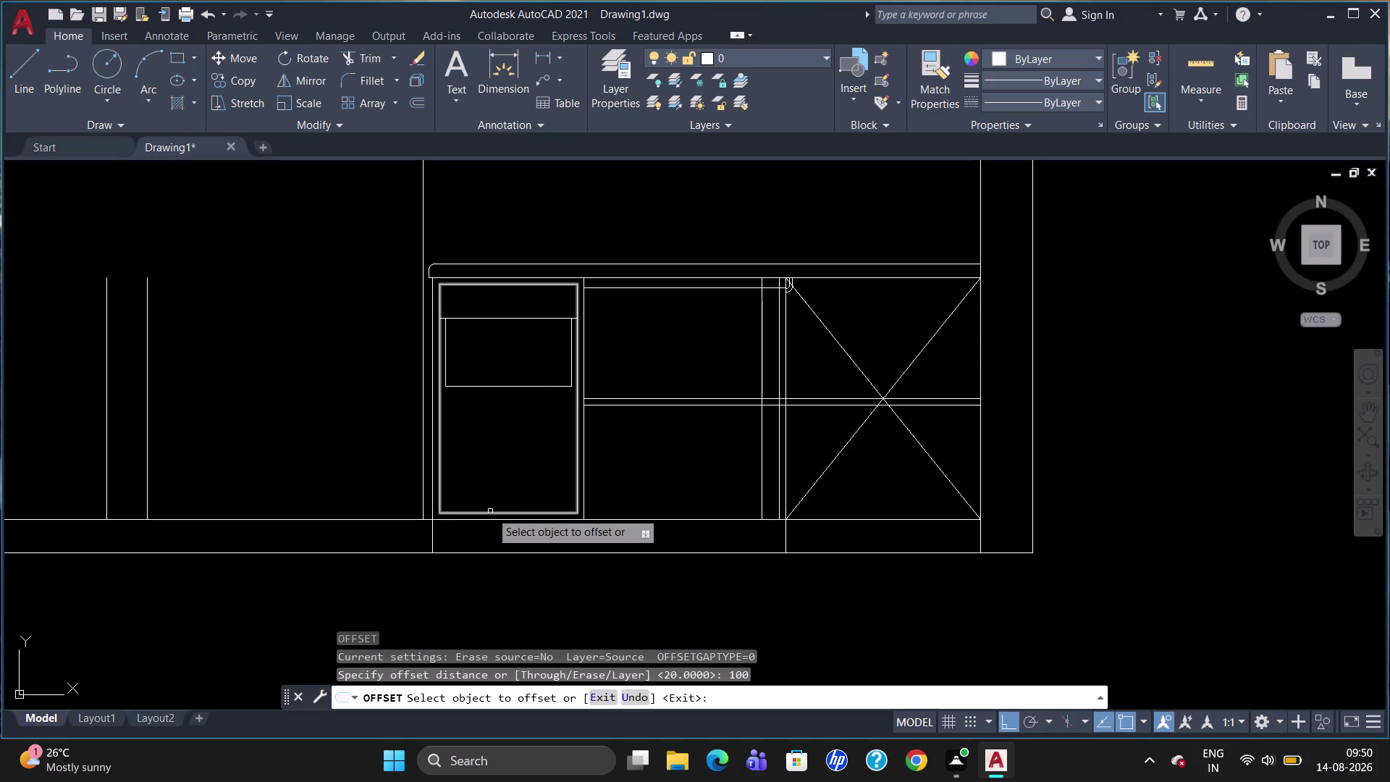
click(490, 511)
key(Escape)
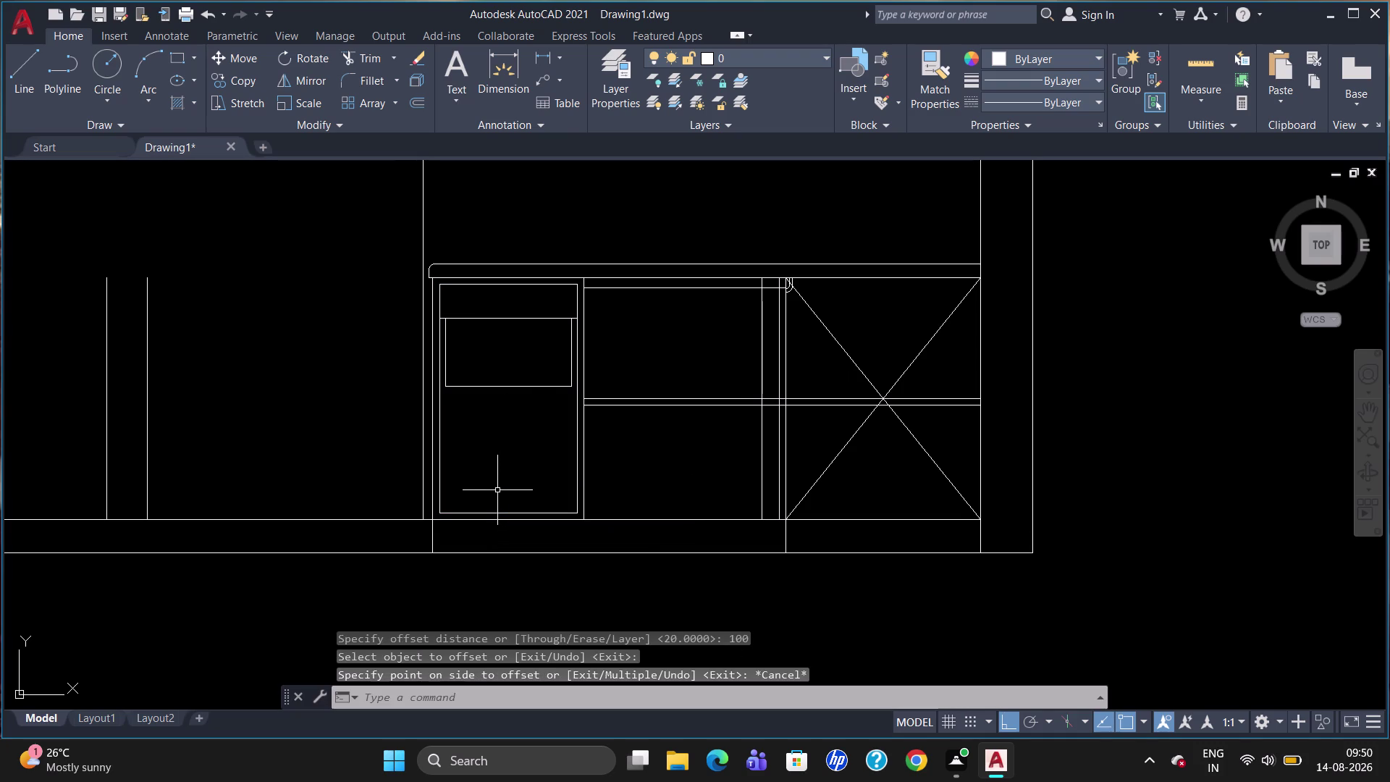
text(BR)
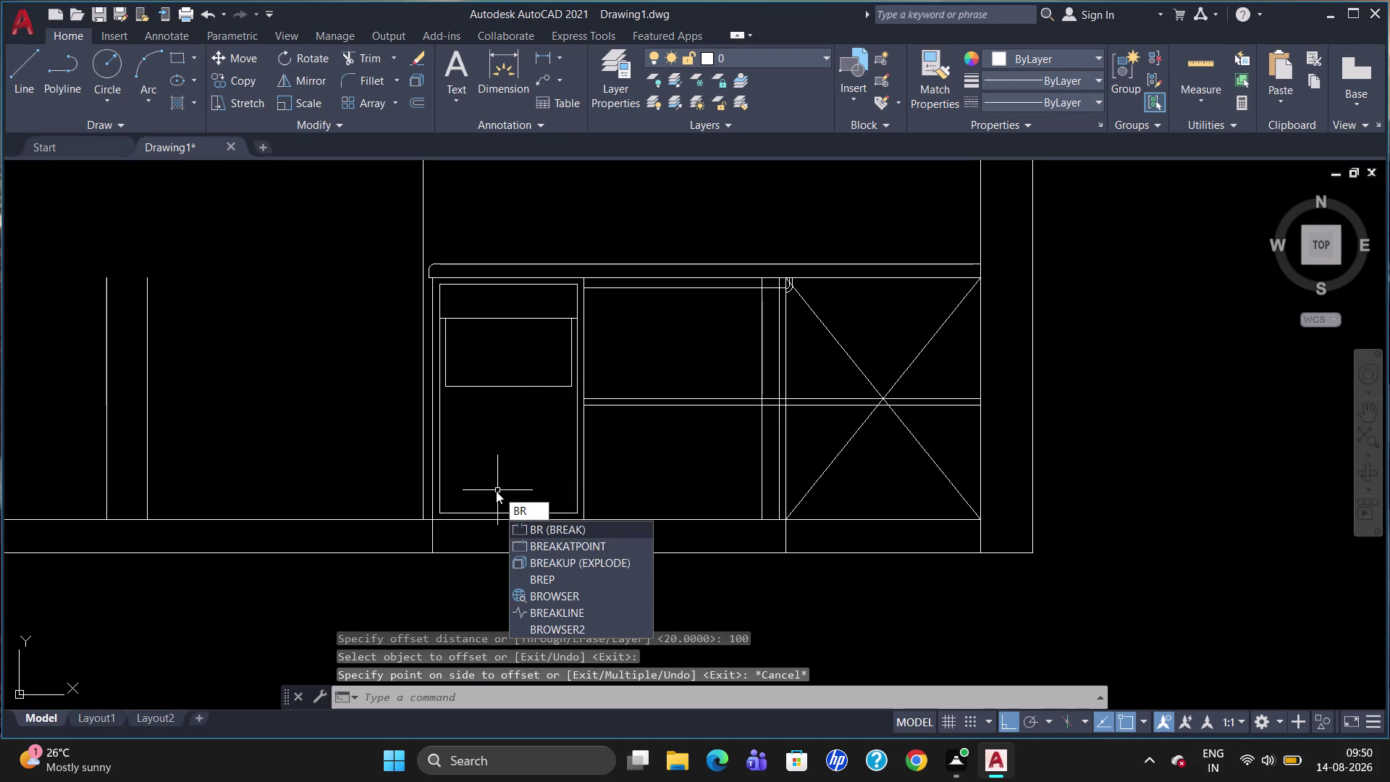
key(Escape)
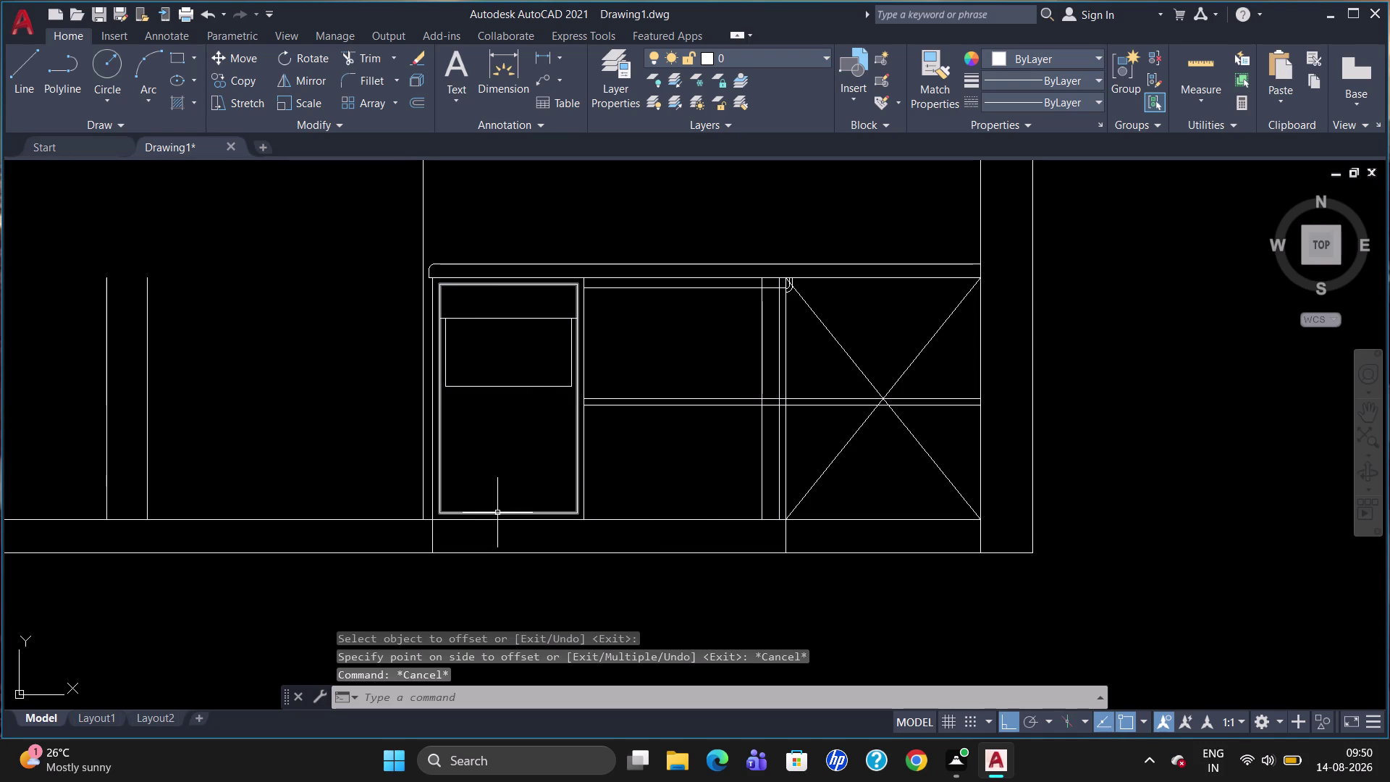